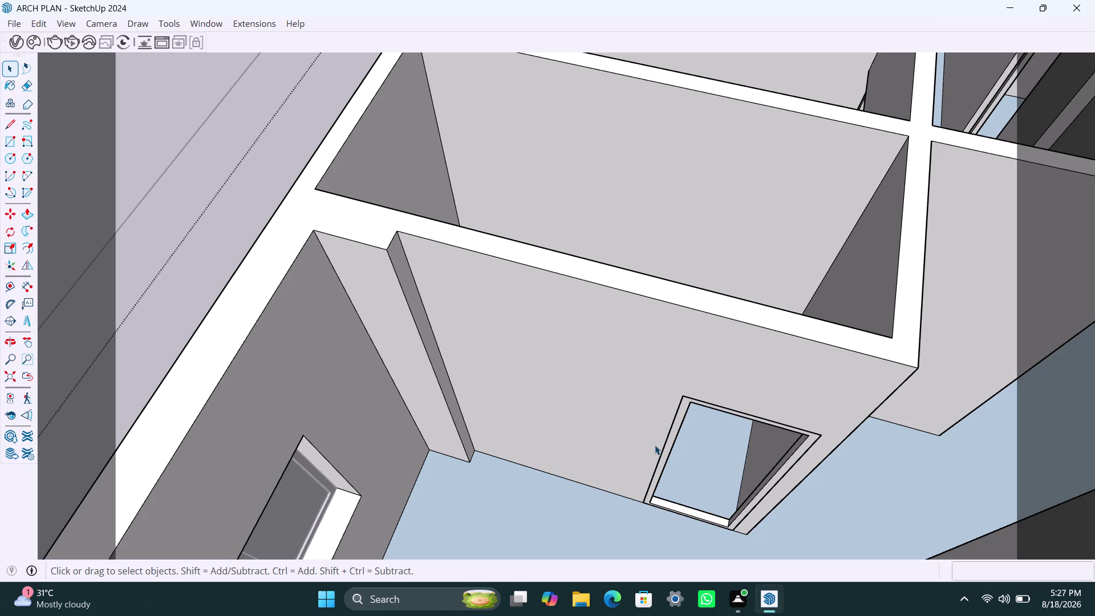
Push/Pull the narrow wall strip beside the small high window flush with the wall.
scroll(down, 3)
middle_drag(707, 253, 339, 273)
scroll(up, 3)
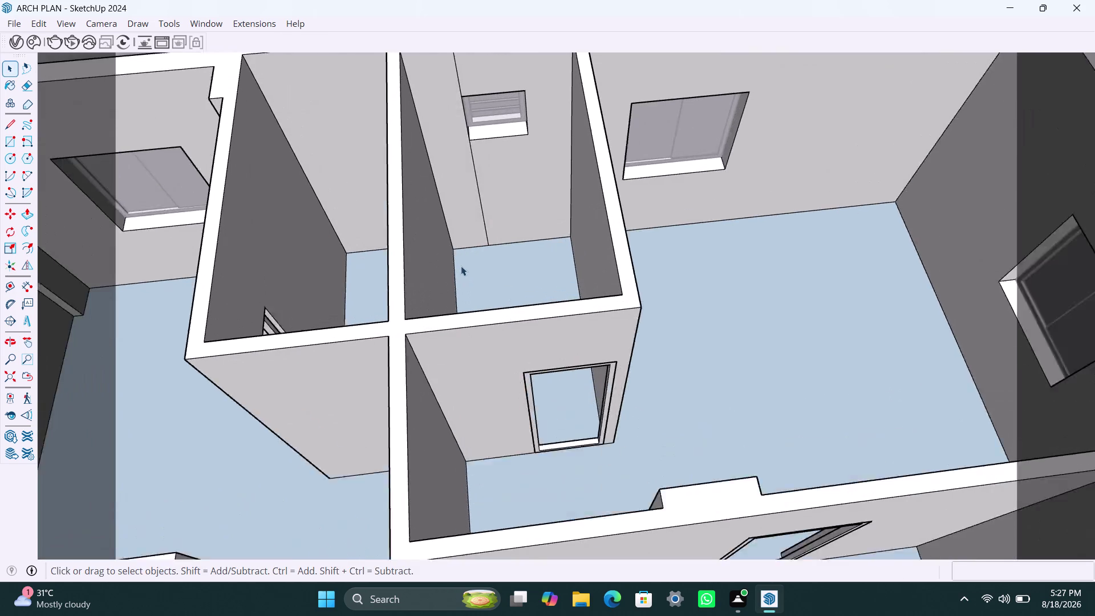
middle_drag(534, 230, 555, 290)
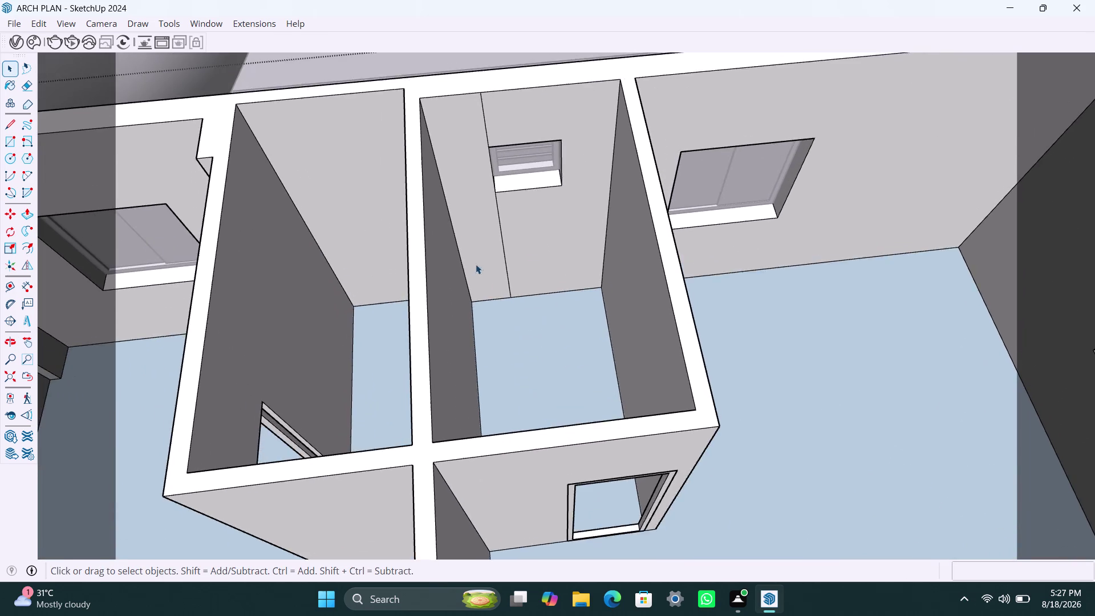
scroll(up, 3)
click(495, 240)
key(p)
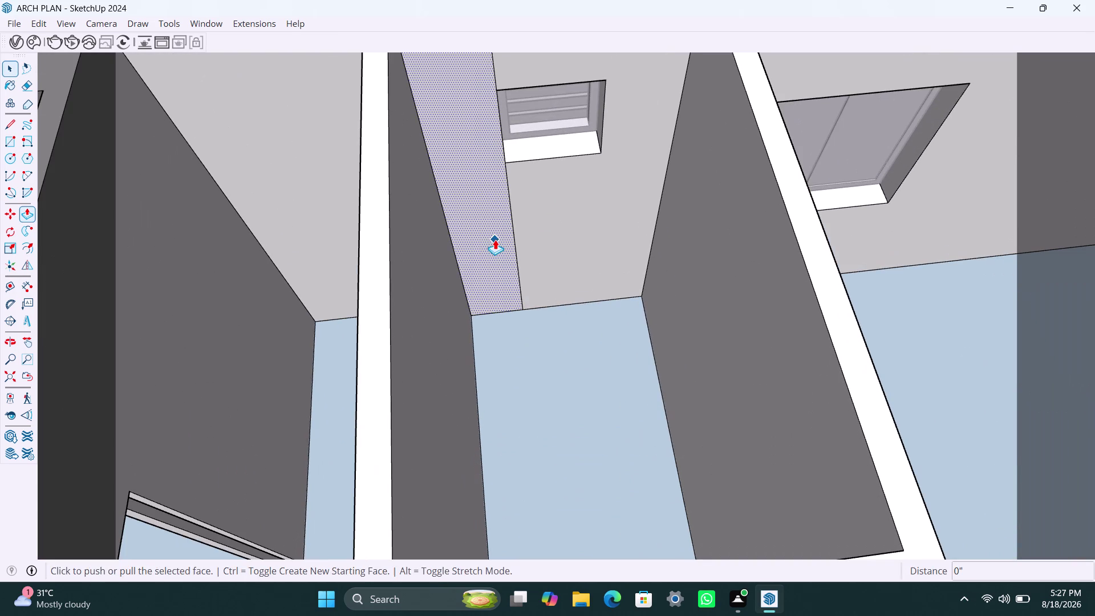
click(495, 239)
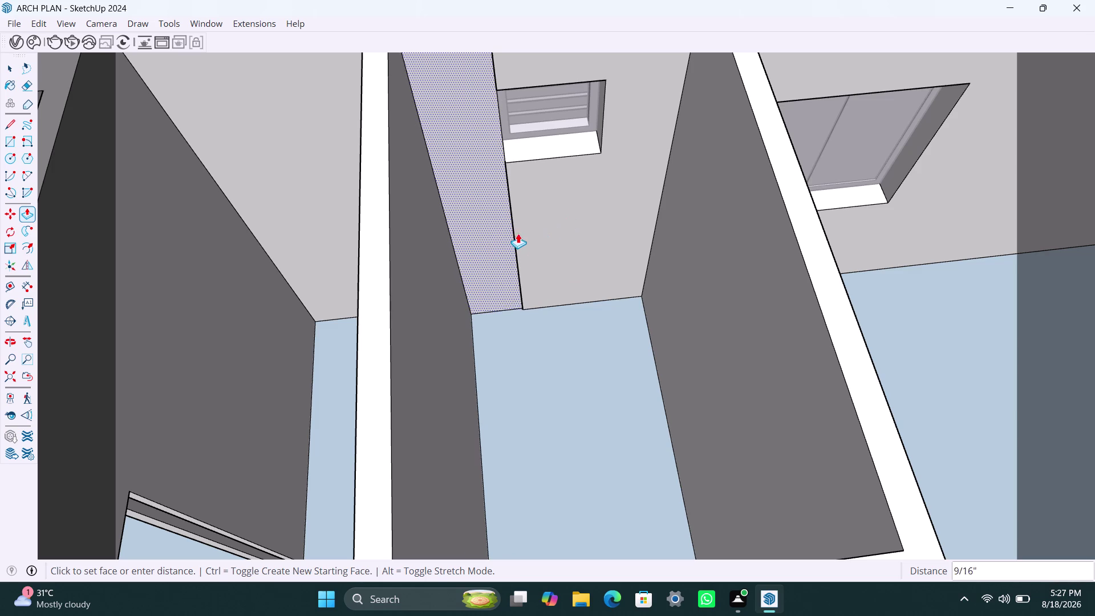
click(519, 242)
key(space)
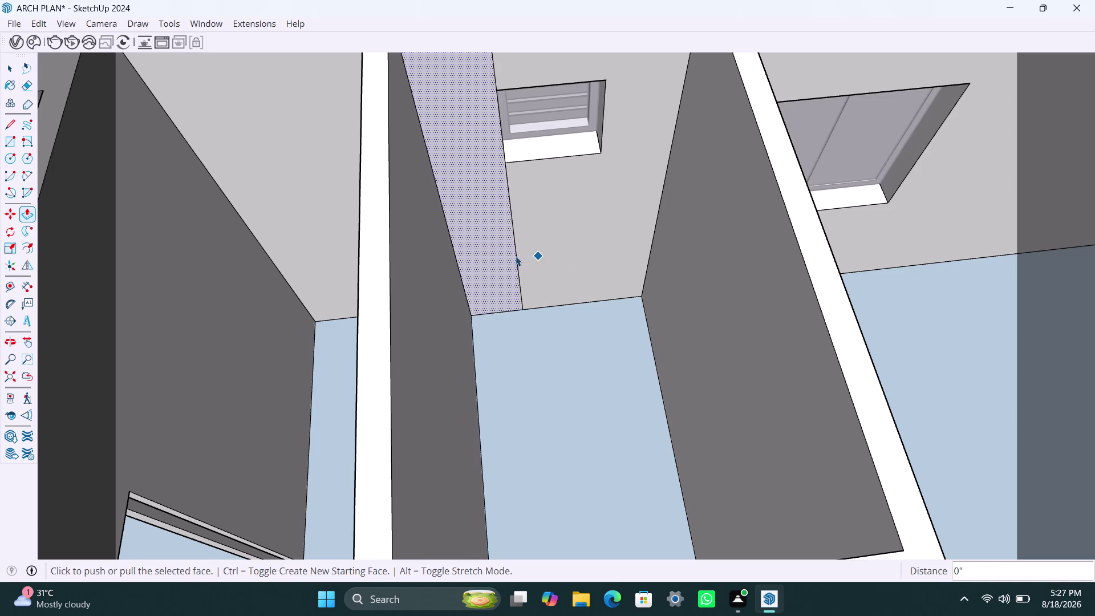
click(518, 274)
key(Delete)
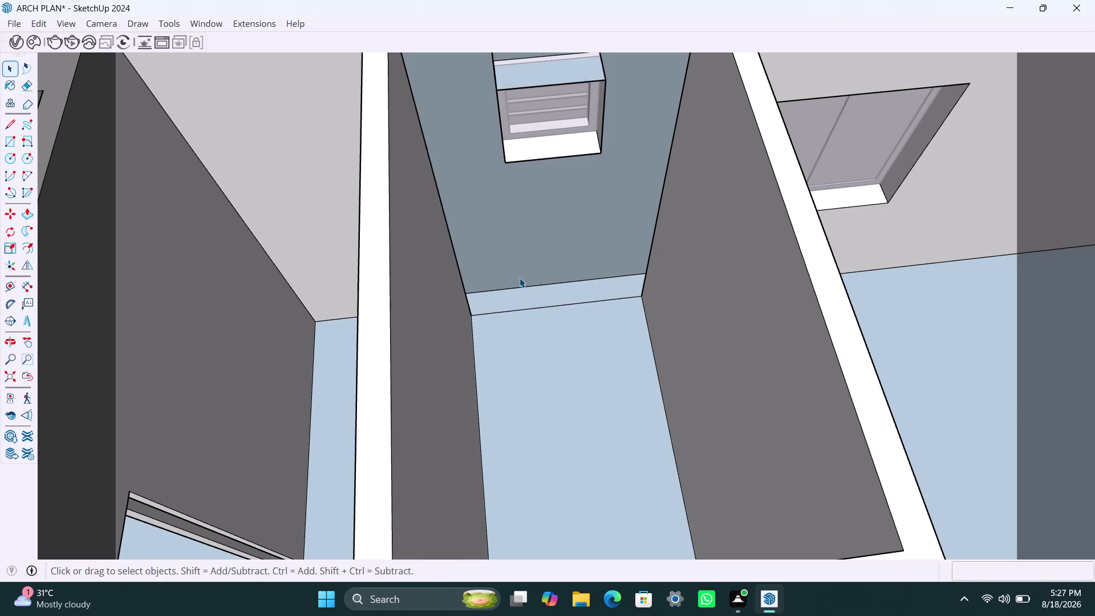
key(ctrl+z)
Push/Pull the slab underside face above the window to close the gap along its lower edge.
scroll(down, 3)
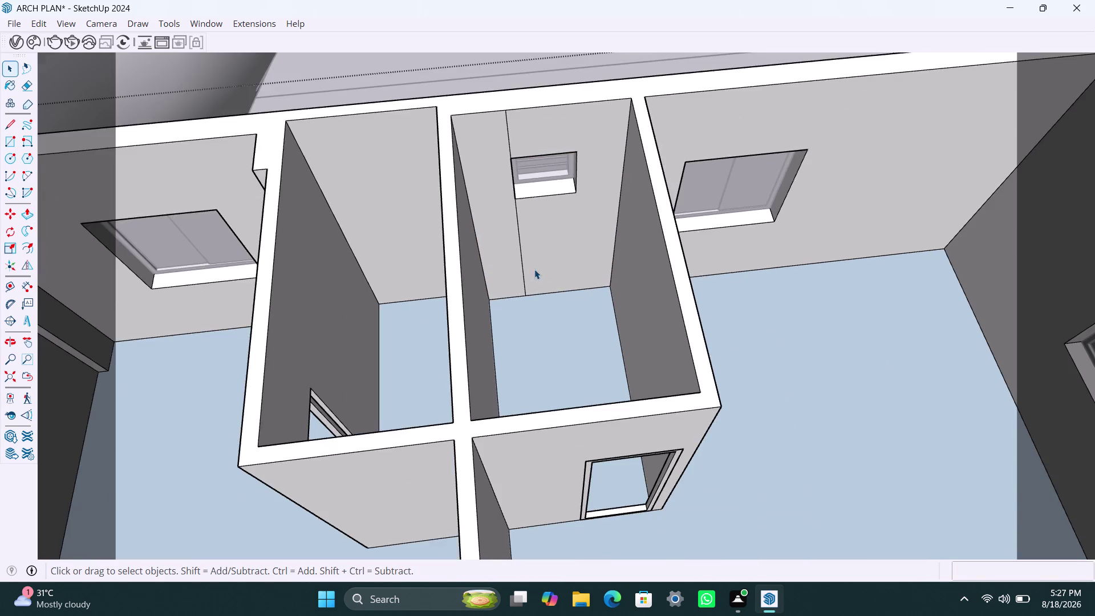
middle_drag(535, 272, 525, 338)
scroll(up, 3)
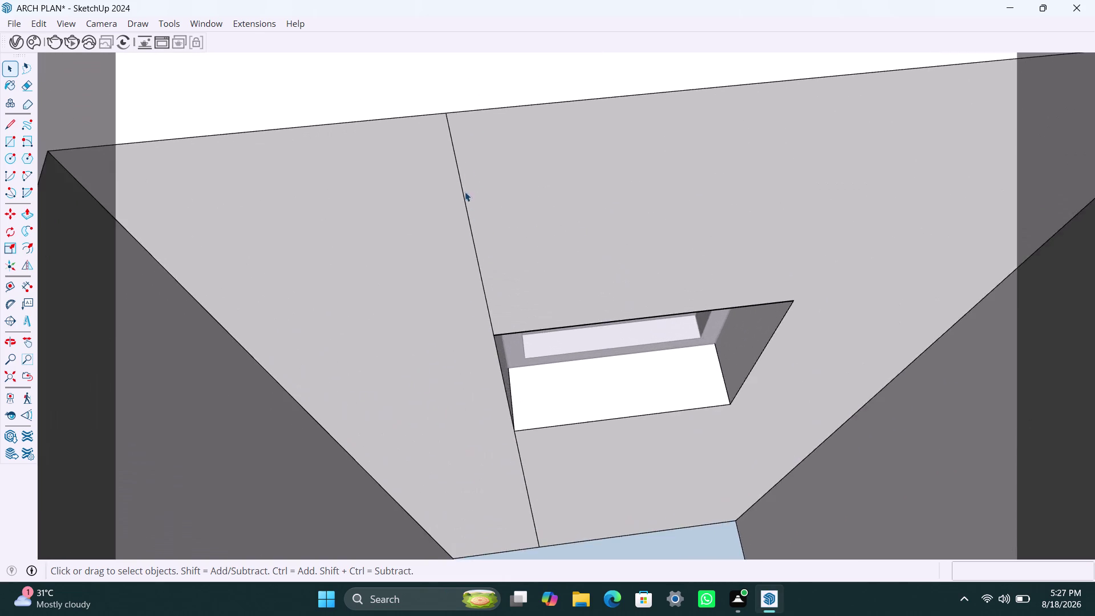
scroll(up, 3)
middle_drag(499, 160, 503, 224)
scroll(up, 3)
scroll(up, 3)
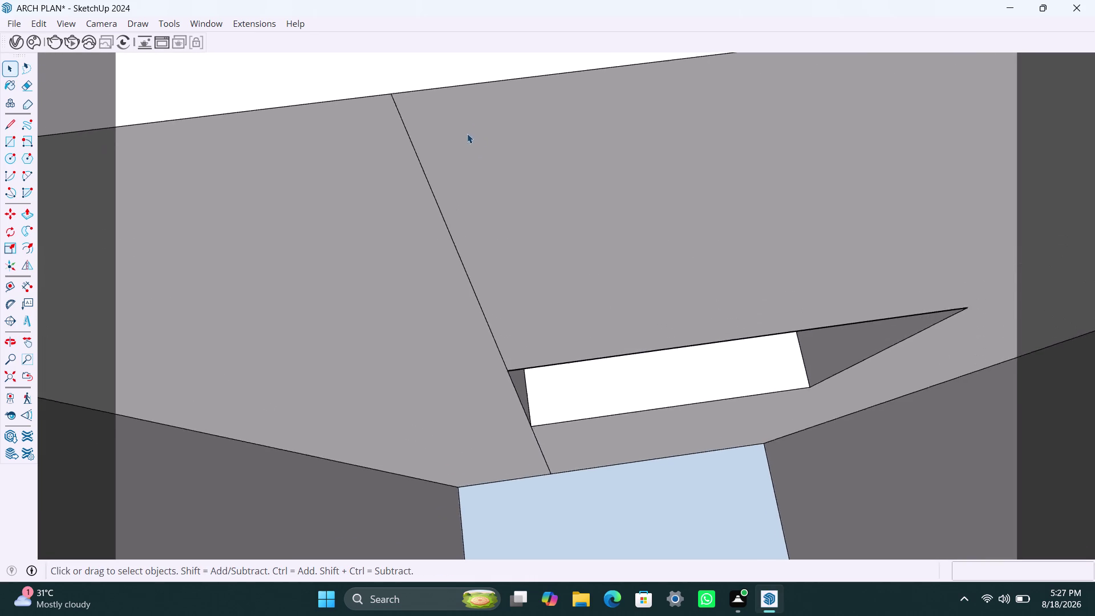
middle_drag(458, 128, 491, 217)
scroll(up, 3)
scroll(up, 3)
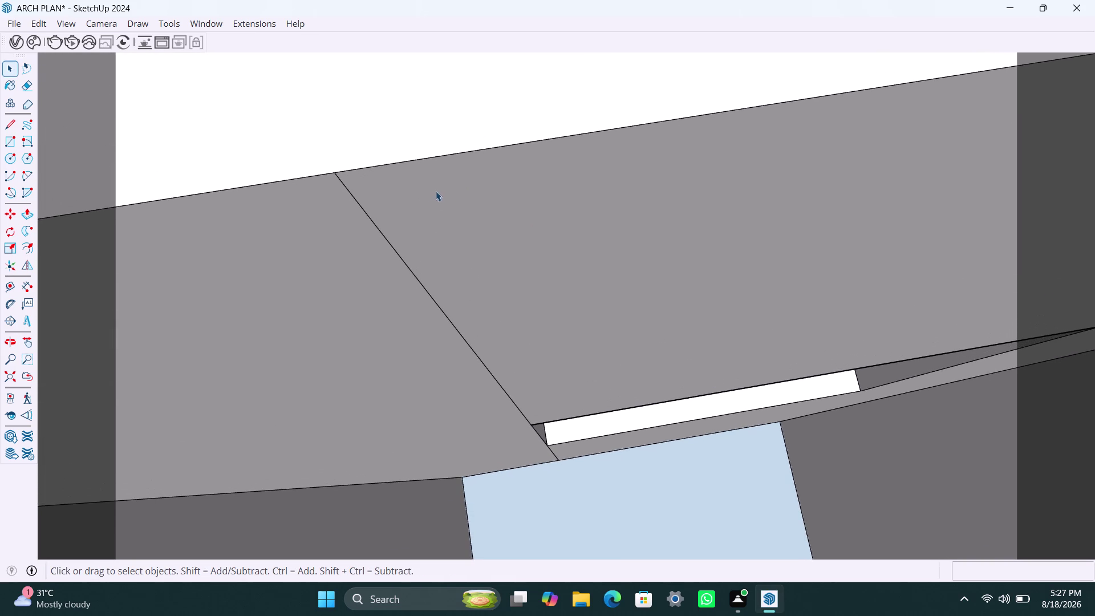
scroll(up, 3)
middle_drag(397, 179, 497, 230)
scroll(up, 3)
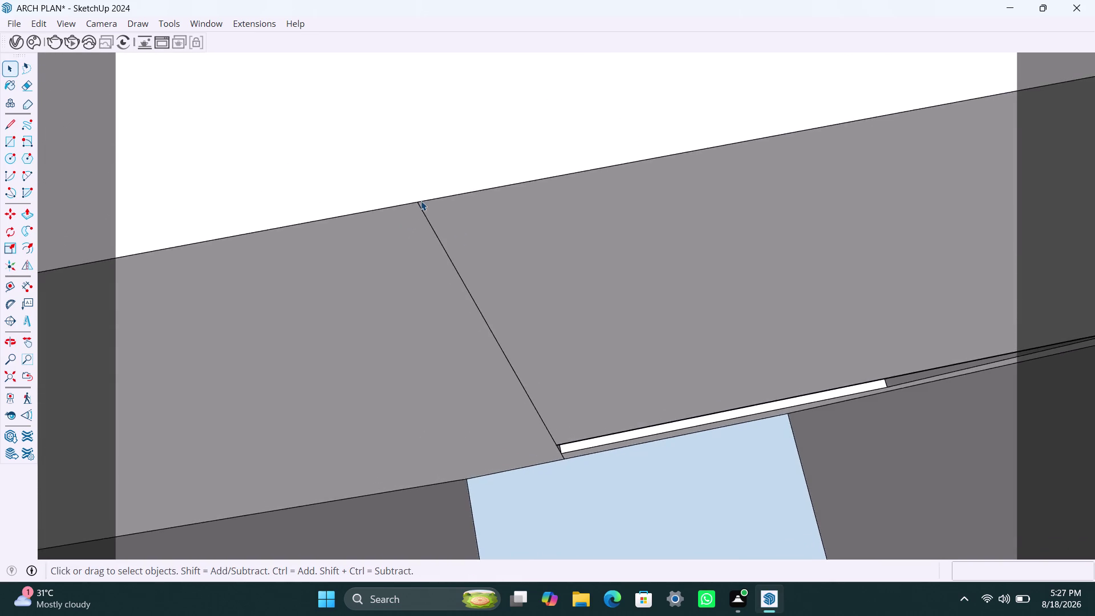
scroll(up, 3)
click(422, 201)
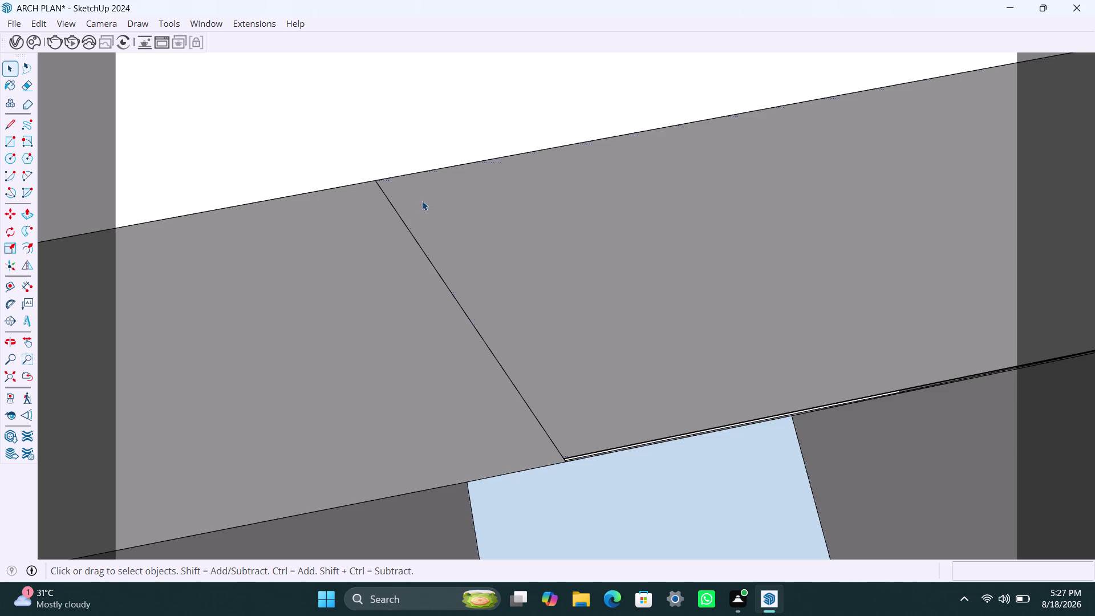
key(p)
click(425, 200)
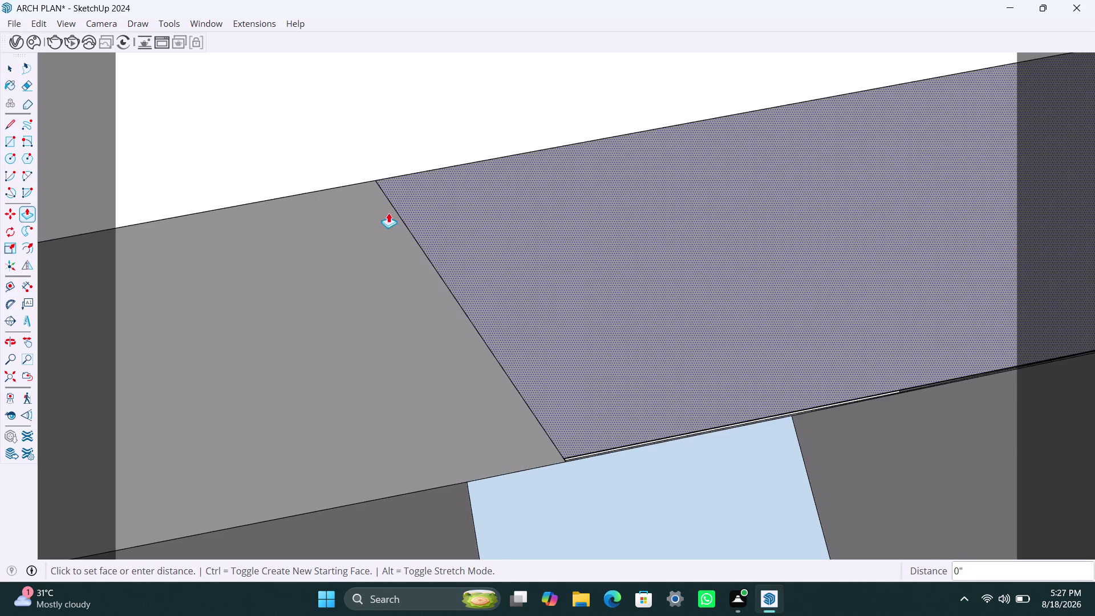
click(382, 218)
click(415, 222)
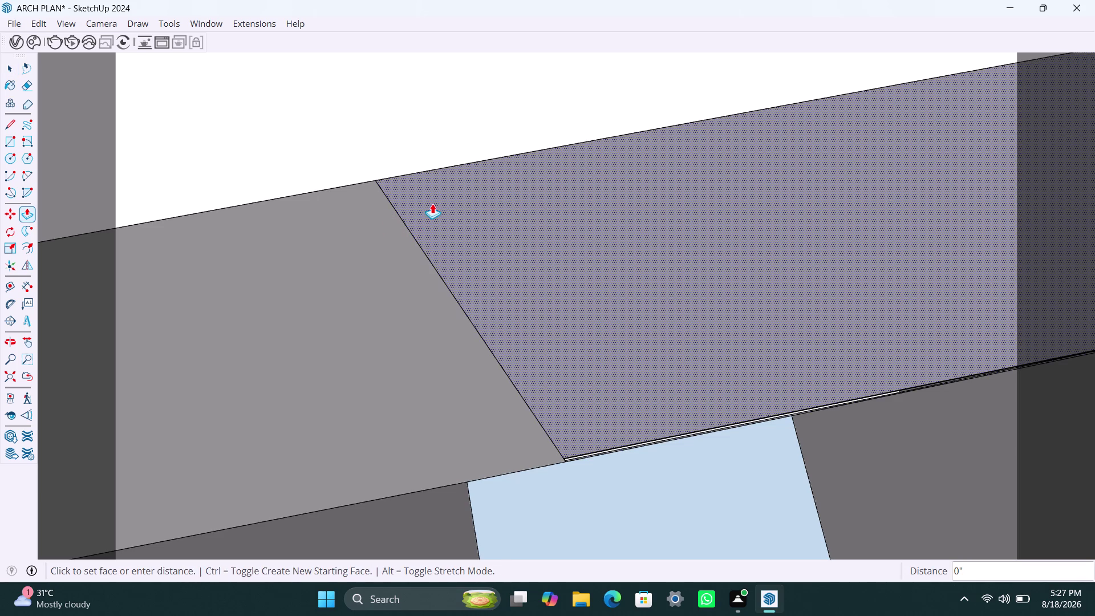
click(426, 205)
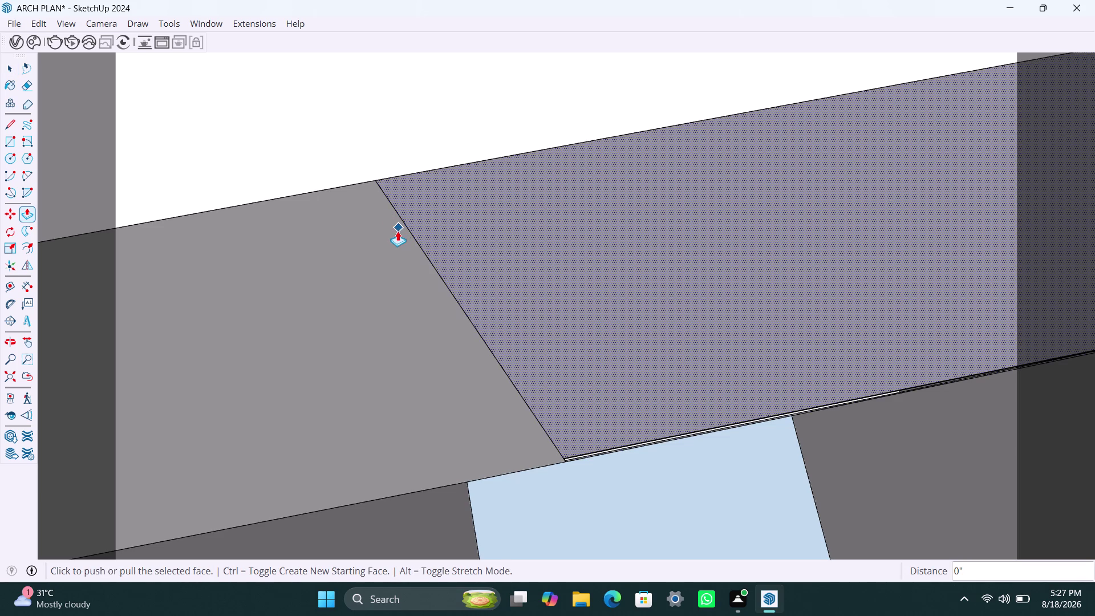
click(397, 231)
key(space)
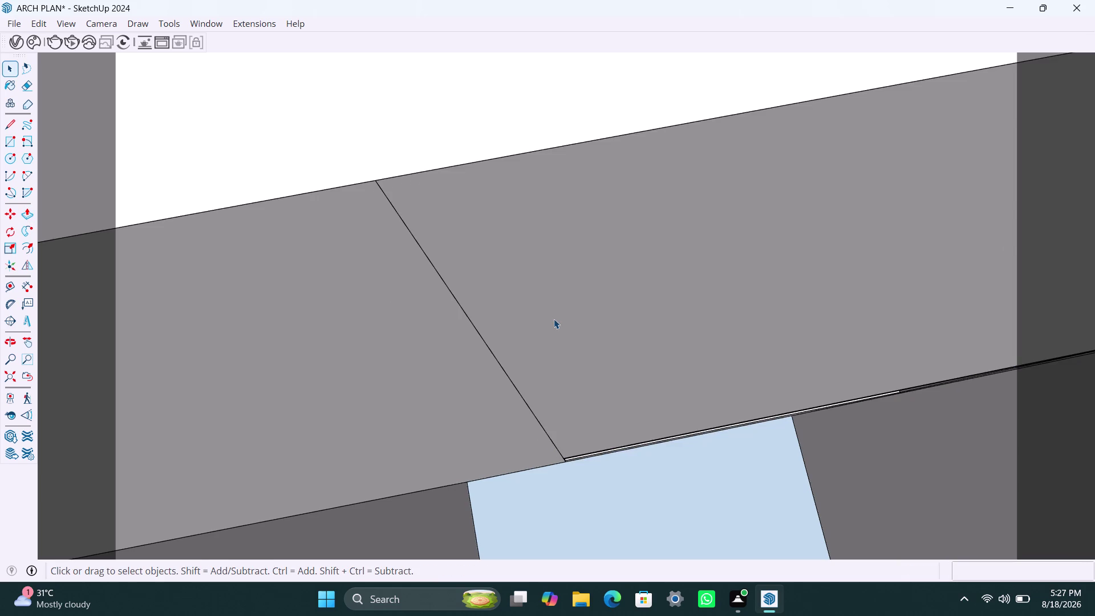
scroll(up, 3)
middle_drag(595, 426, 558, 342)
scroll(down, 3)
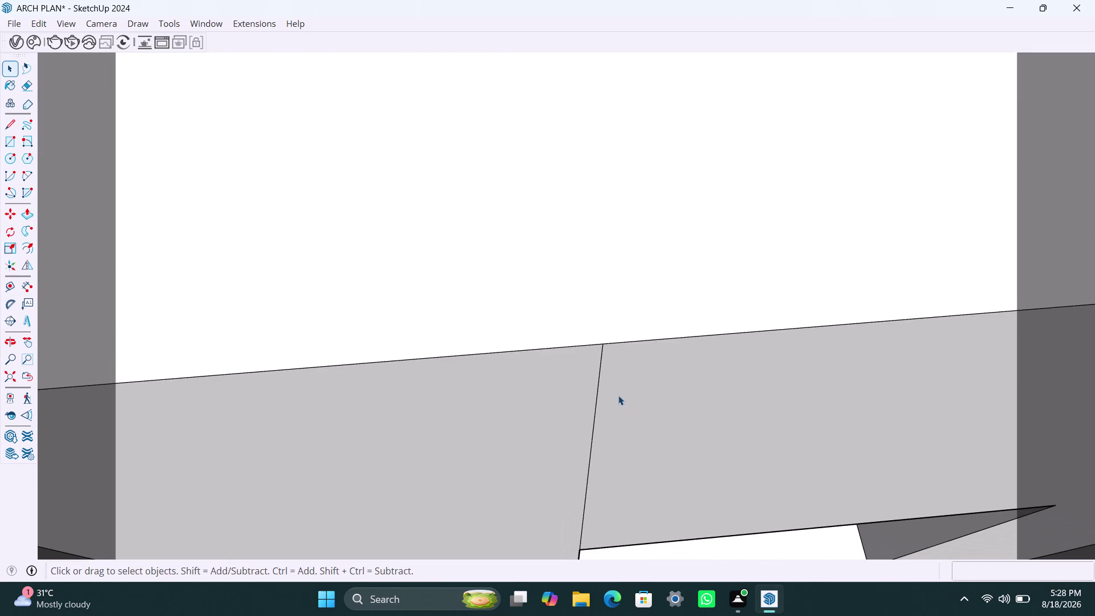
scroll(down, 3)
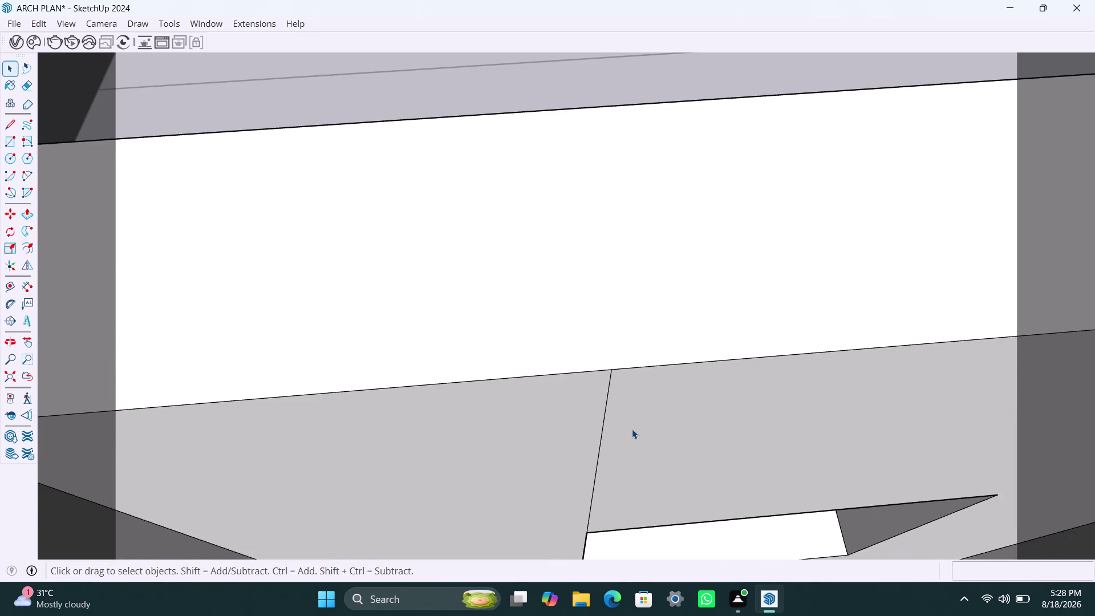
middle_drag(632, 429, 564, 262)
scroll(up, 3)
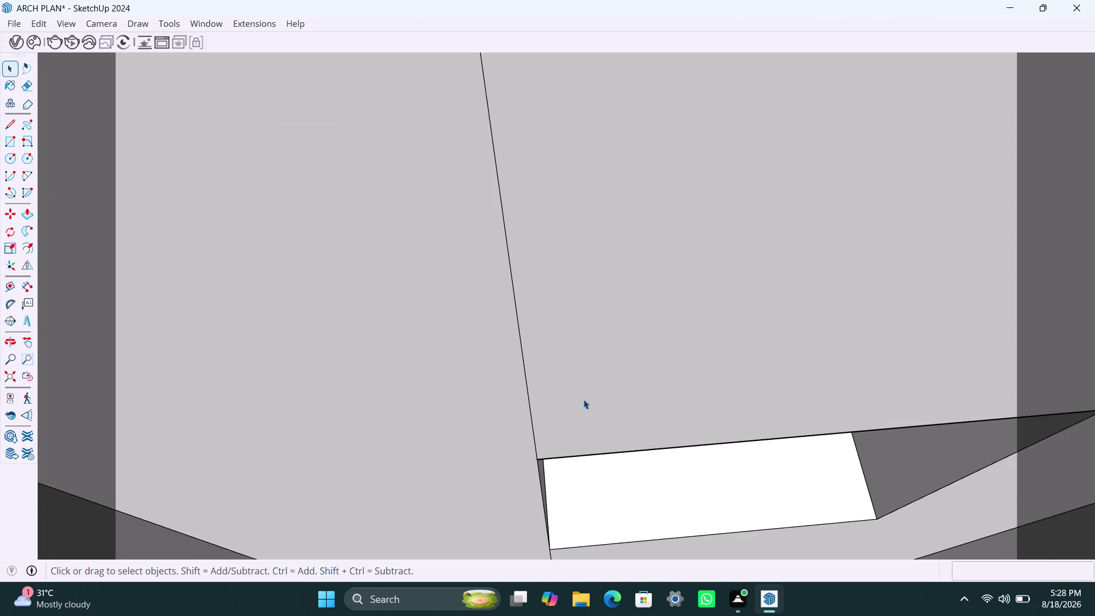
middle_drag(583, 400, 490, 349)
scroll(up, 3)
middle_drag(532, 473, 523, 402)
scroll(up, 3)
scroll(up, 3)
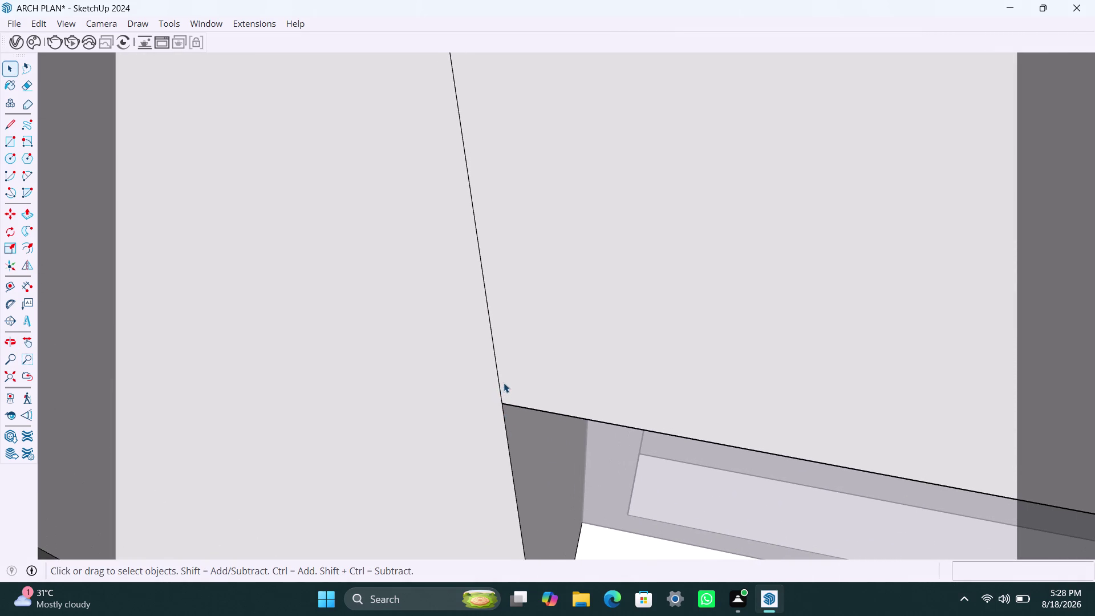
click(501, 389)
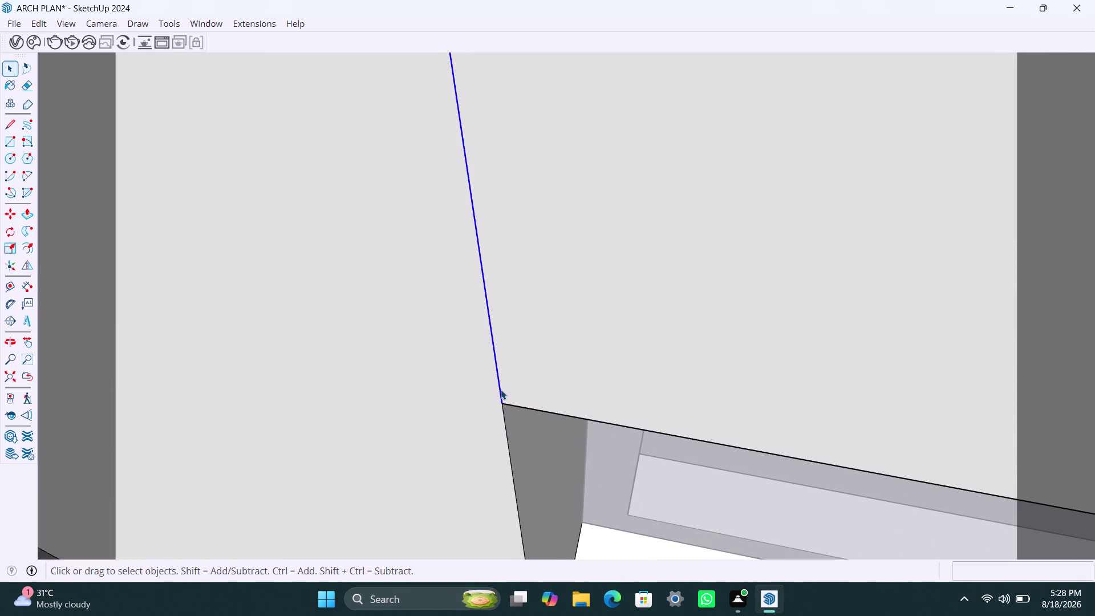
key(Delete)
key(ctrl+z)
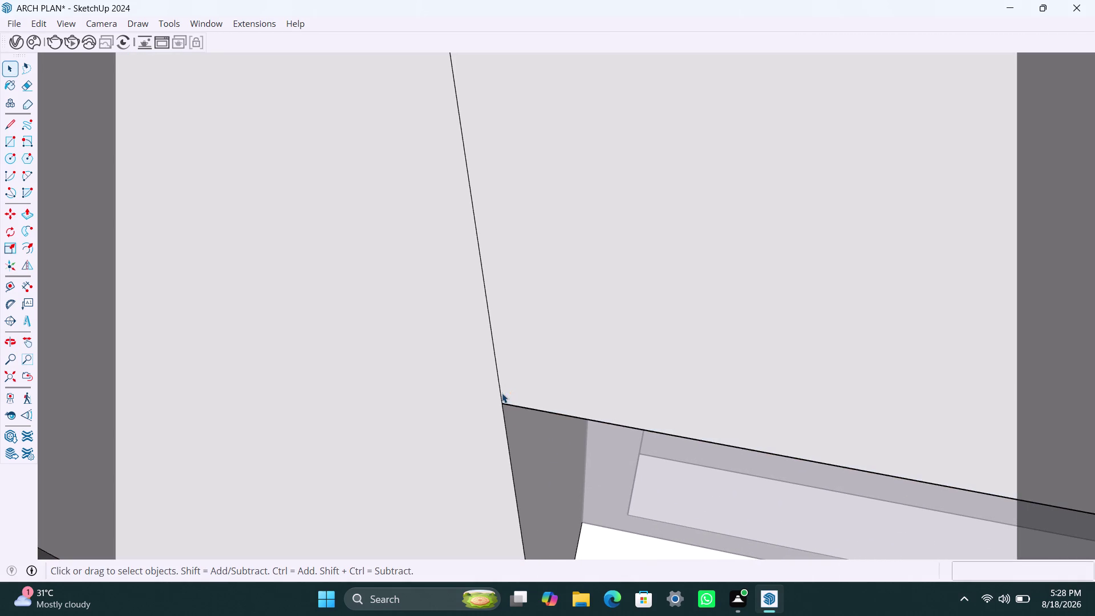
double_click(501, 394)
click(501, 394)
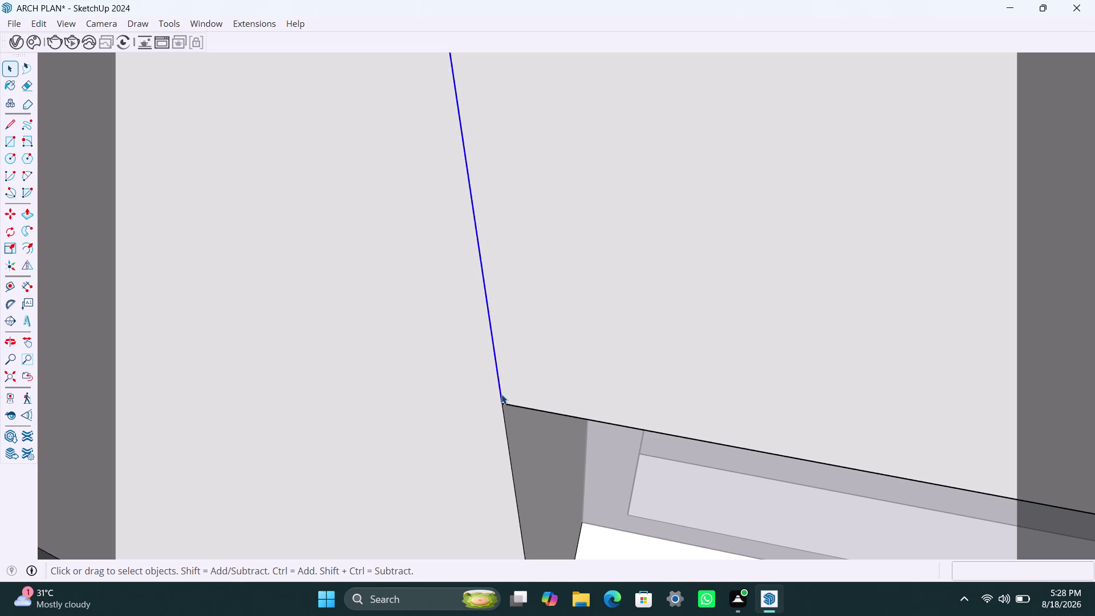
key(Delete)
key(ctrl+z)
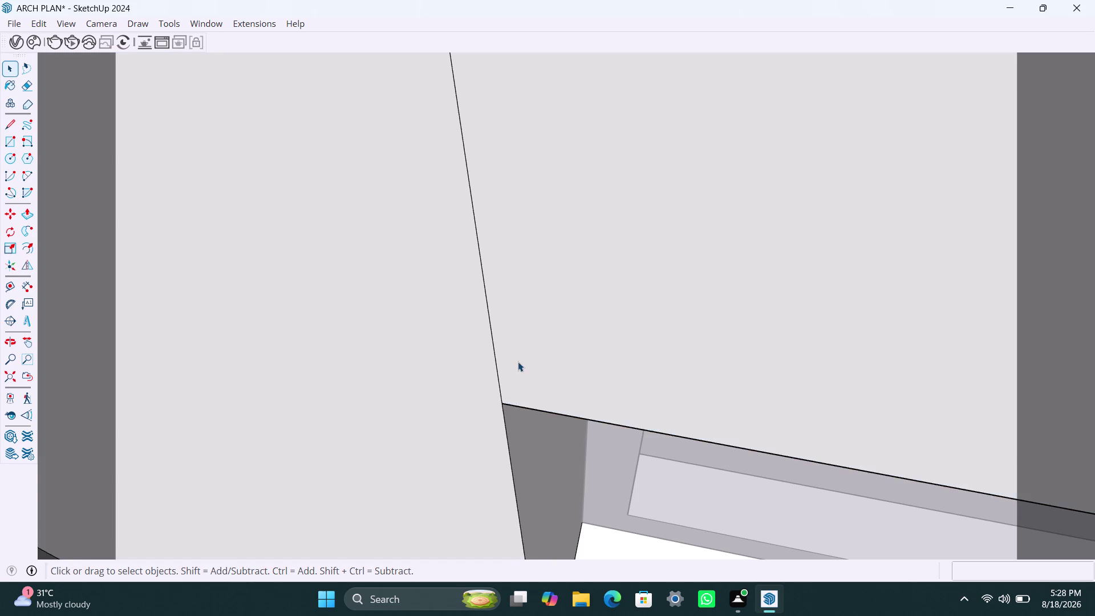
scroll(down, 3)
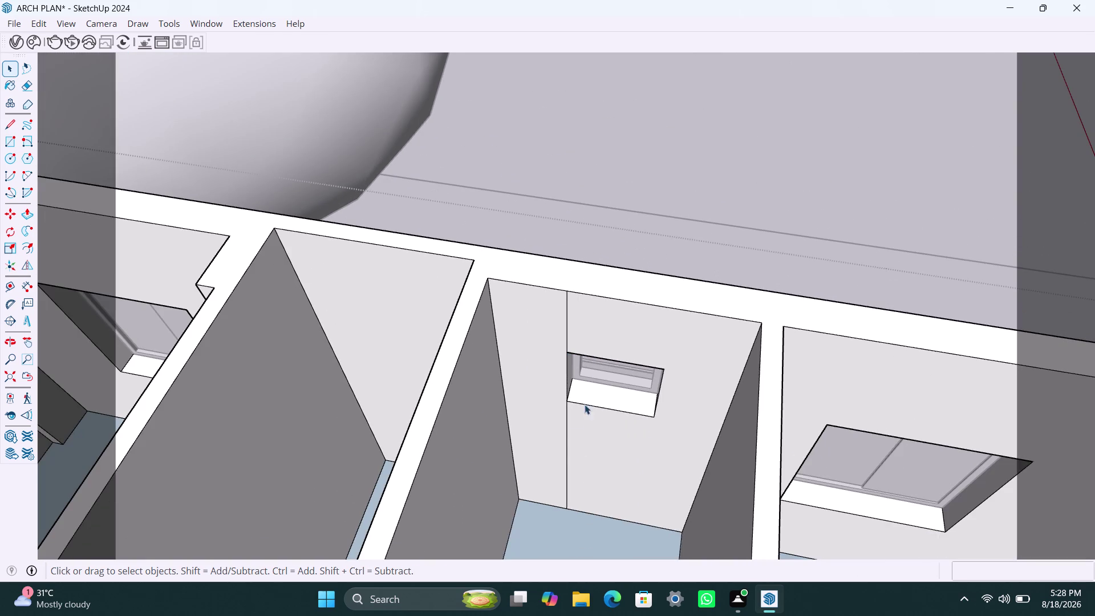
click(554, 462)
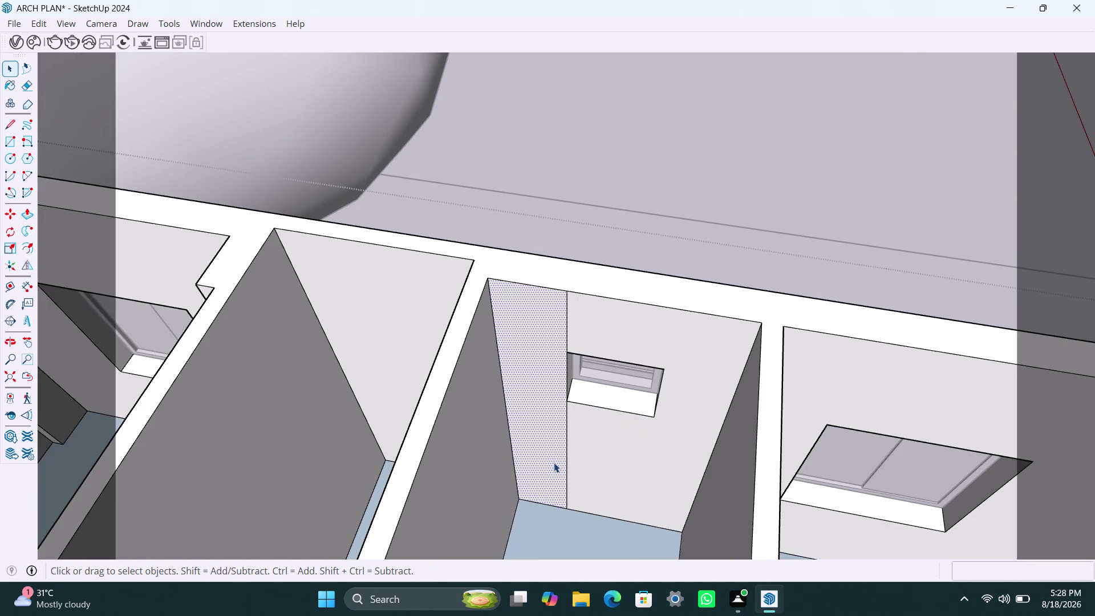
key(p)
click(553, 463)
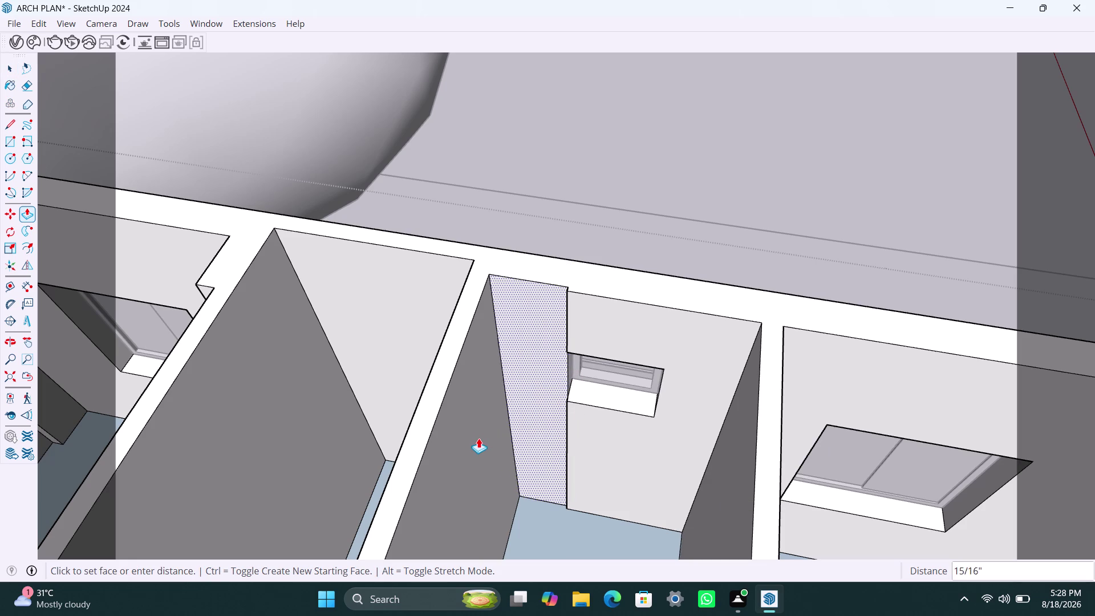
click(569, 466)
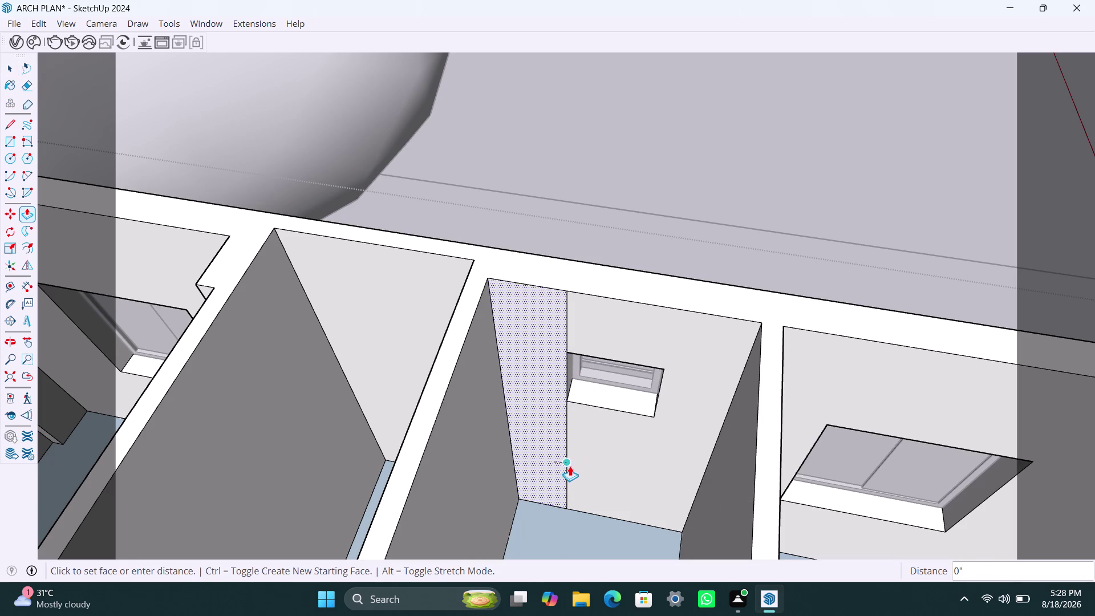
key(space)
click(599, 463)
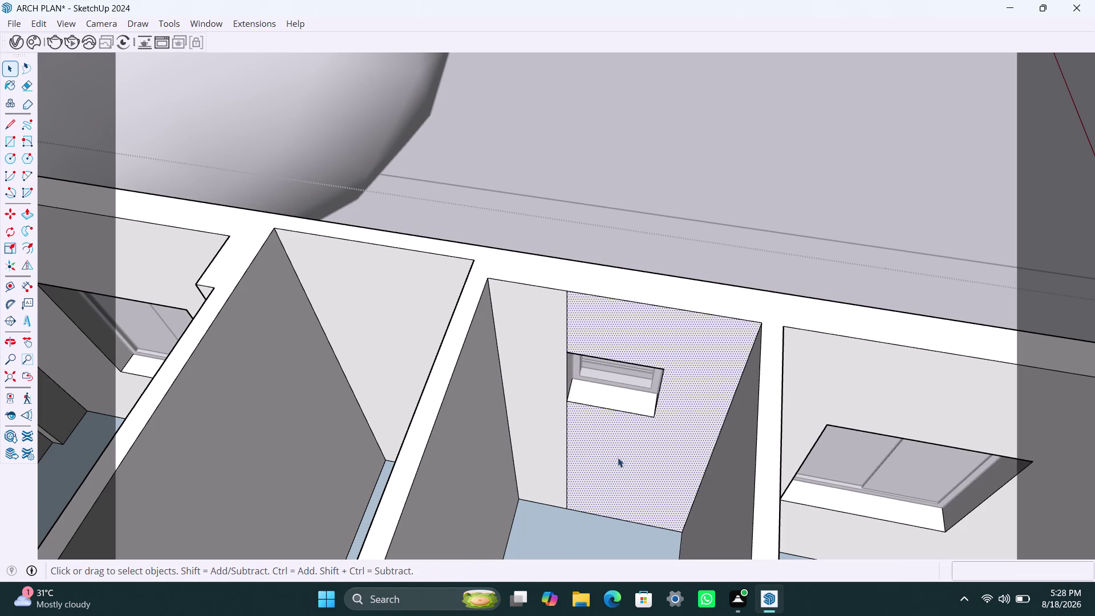
key(p)
drag(625, 456, 616, 454)
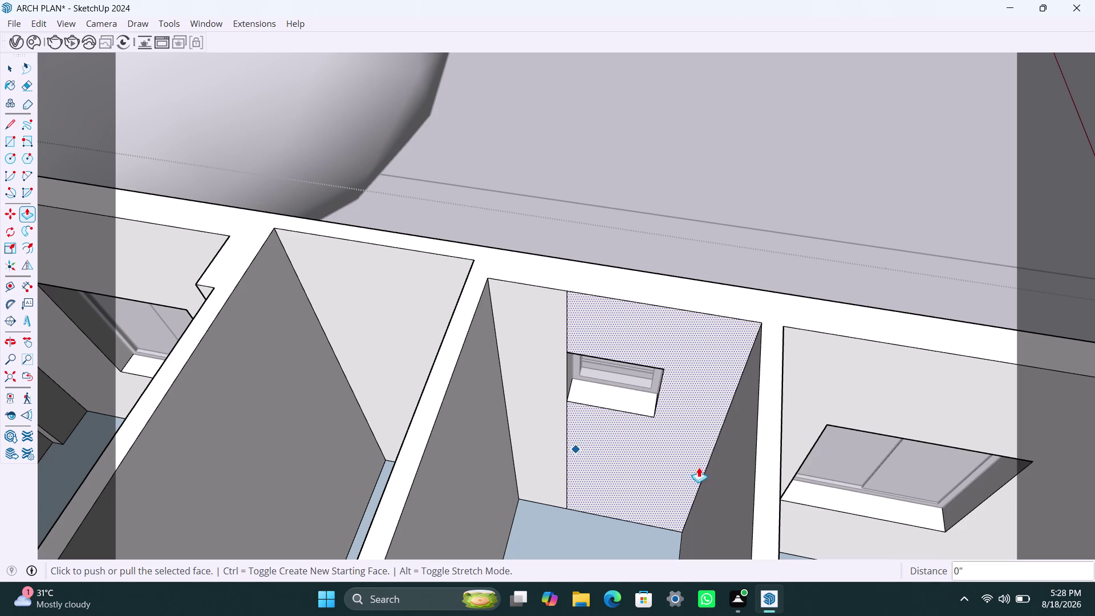
click(832, 334)
key(space)
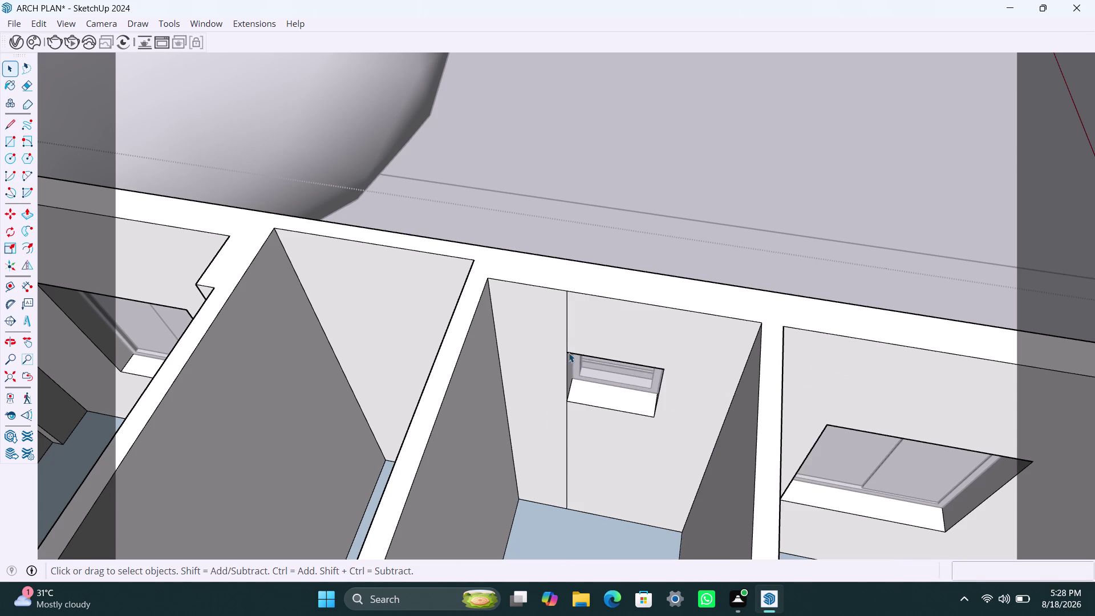
click(567, 342)
key(Delete)
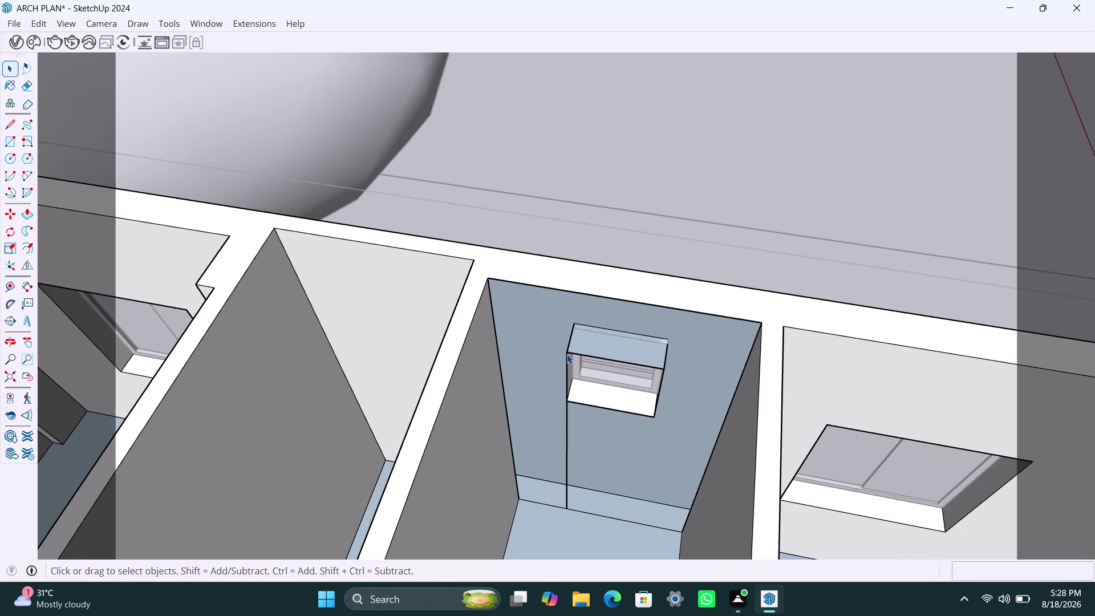
key(ctrl+z)
scroll(up, 3)
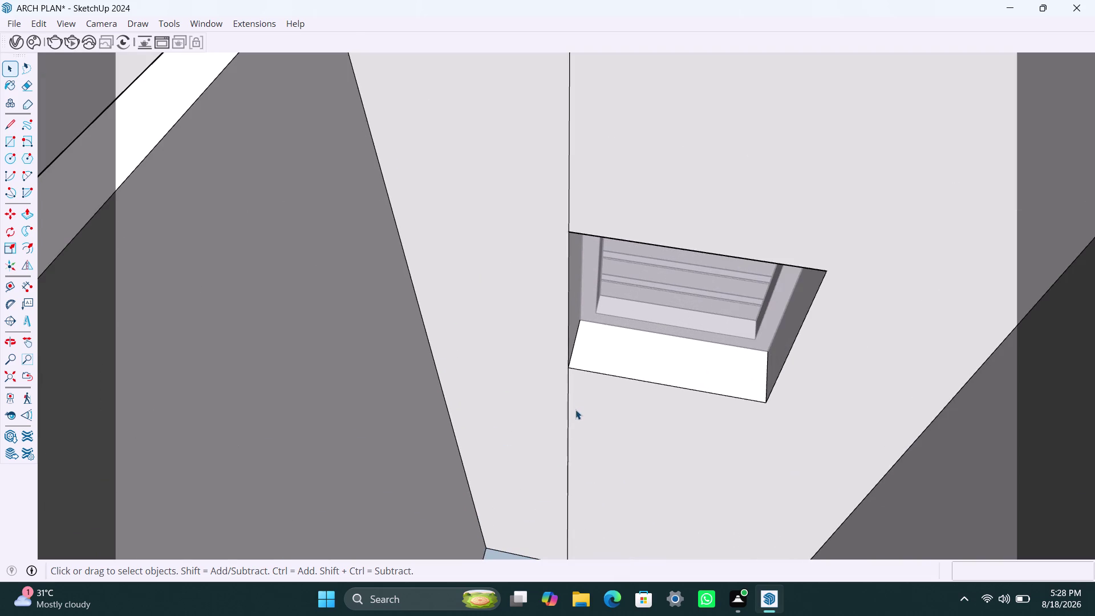
middle_drag(584, 423, 575, 487)
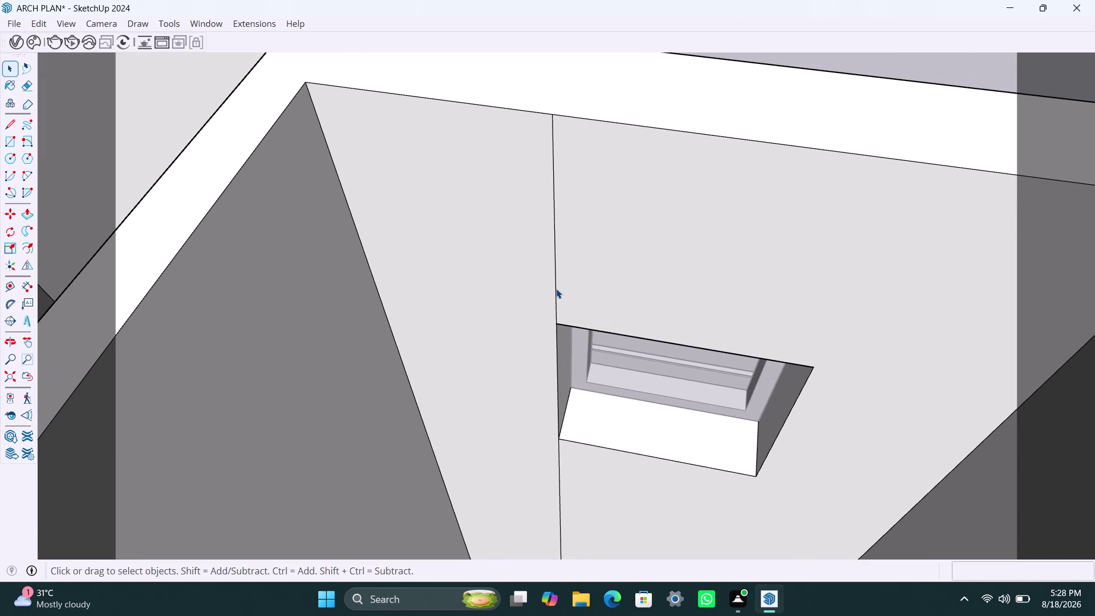
click(557, 287)
key(BackSpace)
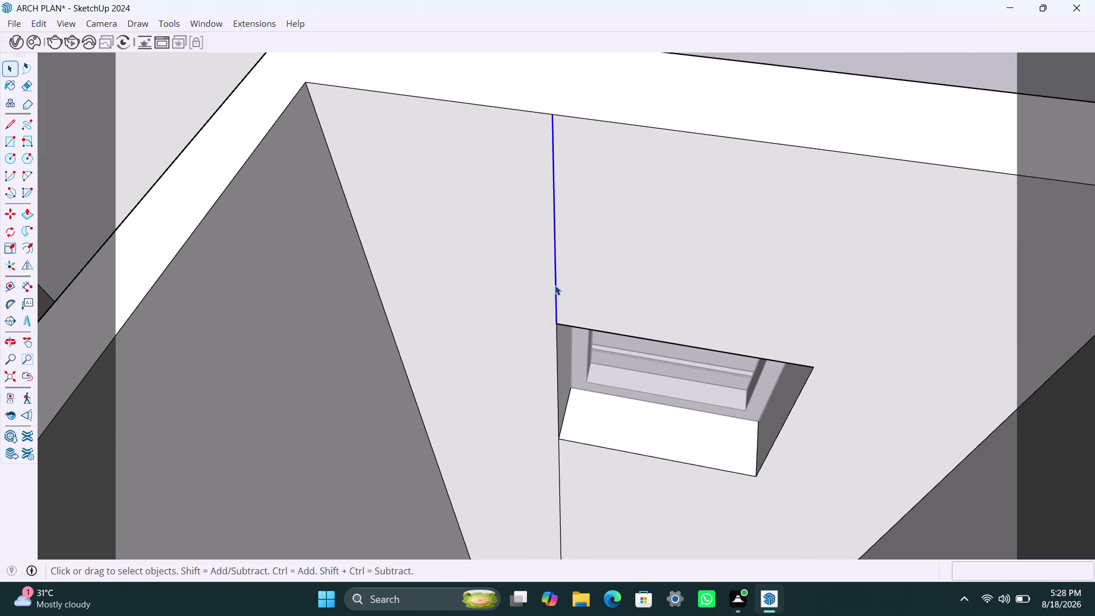
key(Delete)
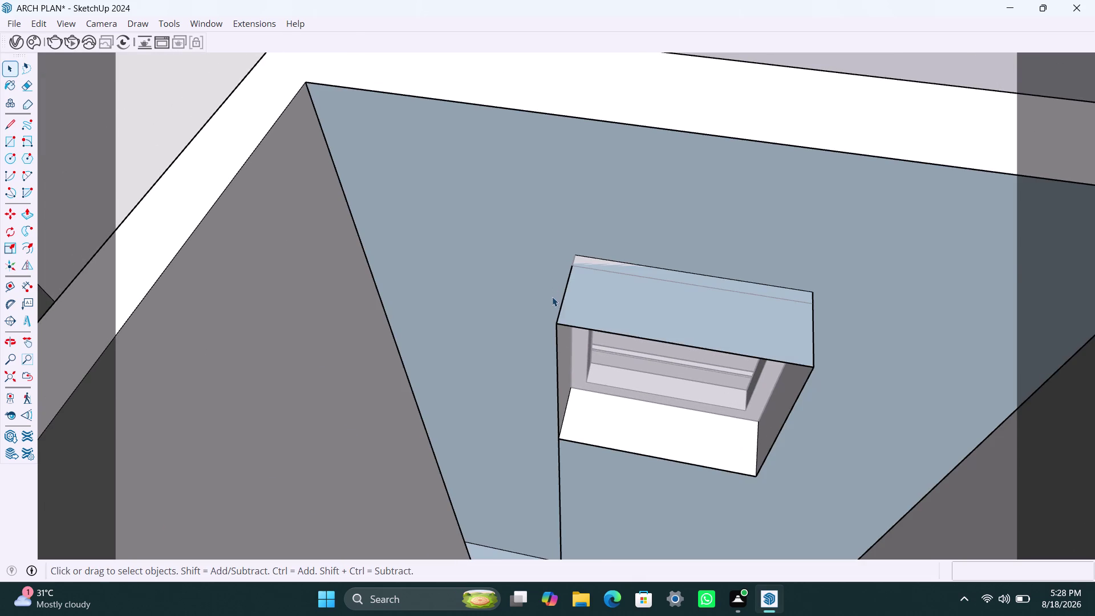
scroll(right, 3)
key(ctrl+z)
click(600, 190)
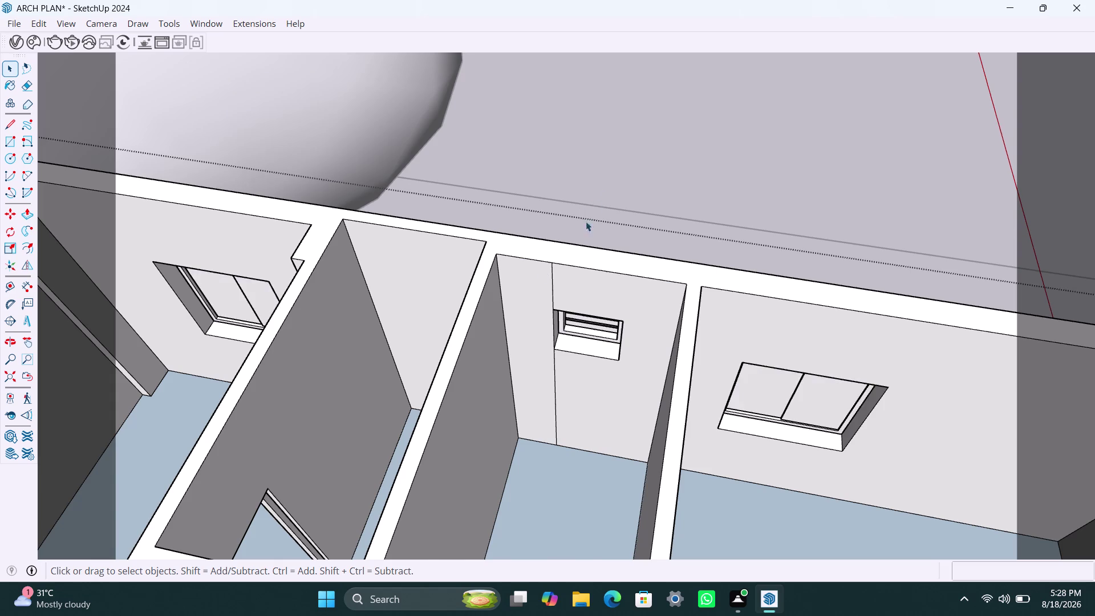
Zoom out to an overhead view of the whole building and save the model with Ctrl+S.
scroll(down, 3)
scroll(down, 3)
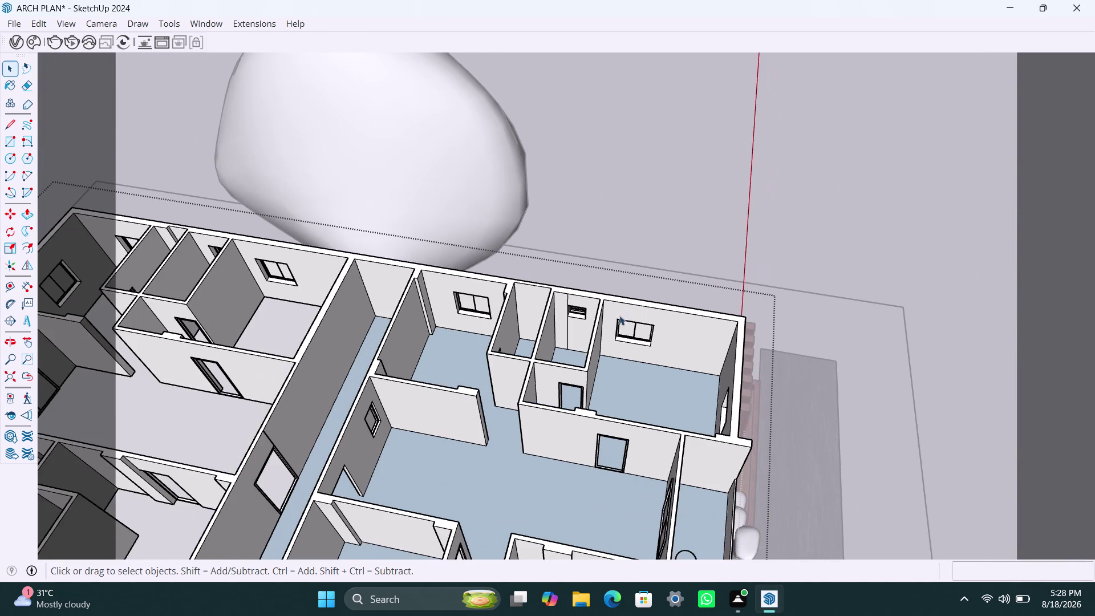
scroll(down, 3)
middle_drag(569, 364, 750, 389)
scroll(down, 3)
middle_drag(651, 469, 723, 315)
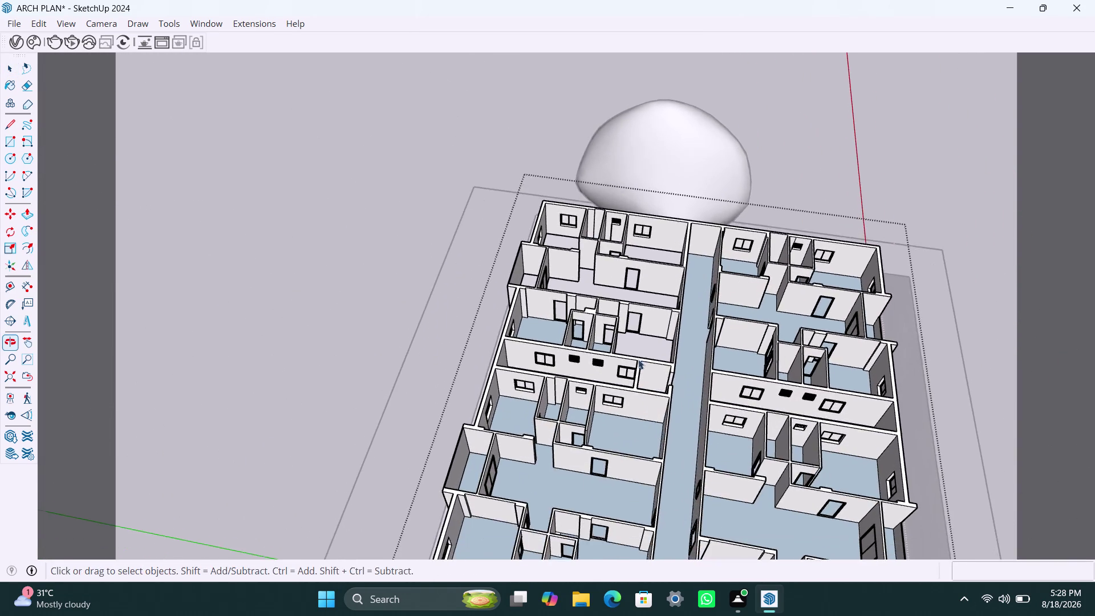
scroll(down, 3)
middle_drag(607, 427, 619, 368)
click(942, 342)
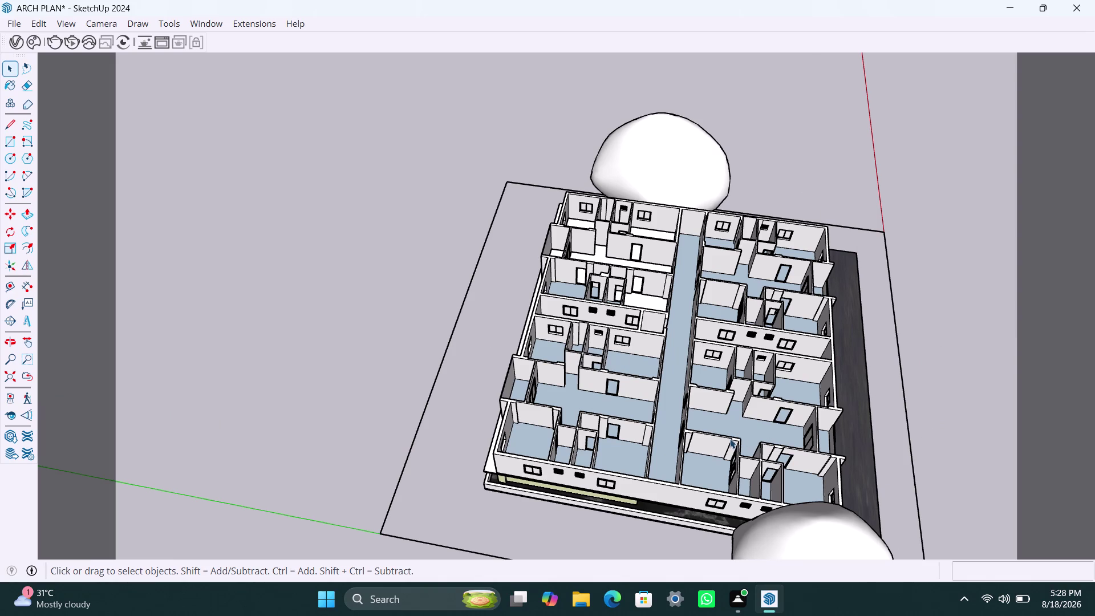
key(ctrl+s)
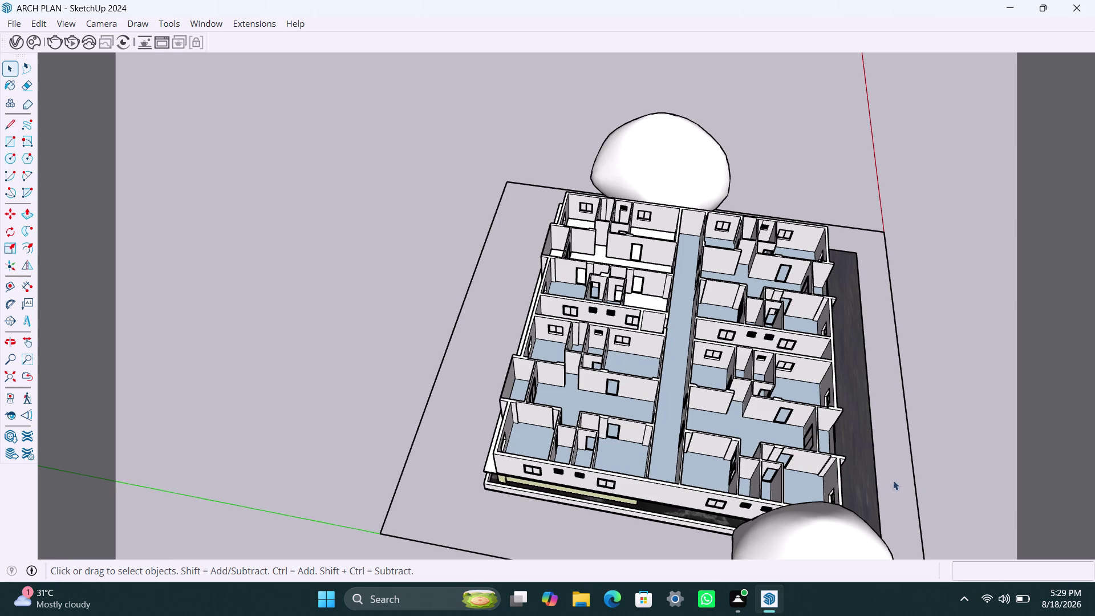
Tilt the view across the upper-floor rooms toward the building's front elevation.
scroll(down, 3)
scroll(up, 3)
scroll(up, 3)
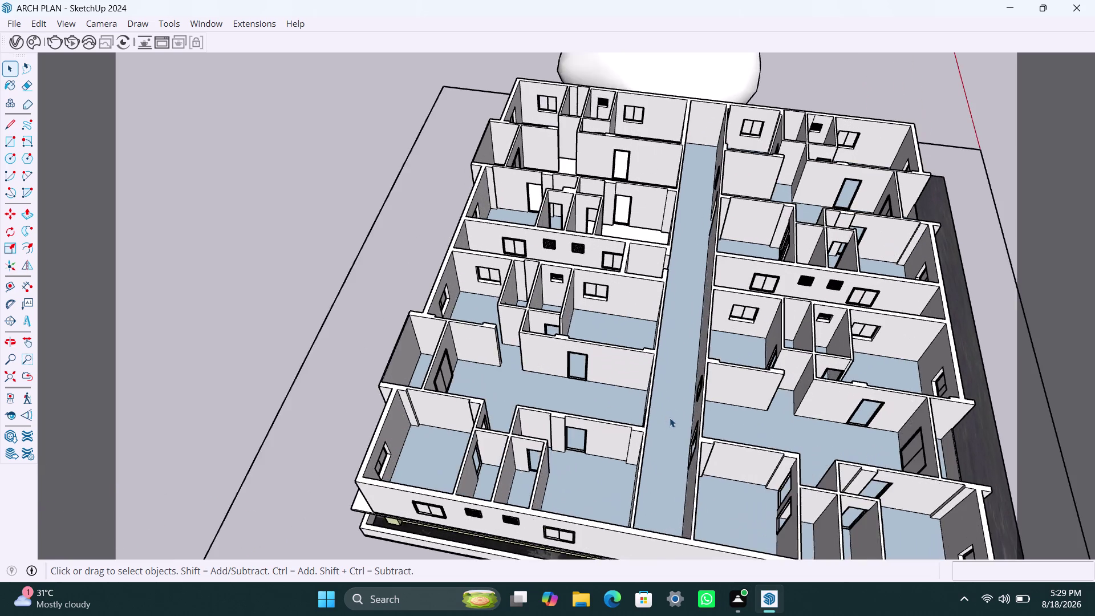
middle_drag(669, 417, 824, 195)
scroll(up, 3)
middle_drag(667, 343, 596, 352)
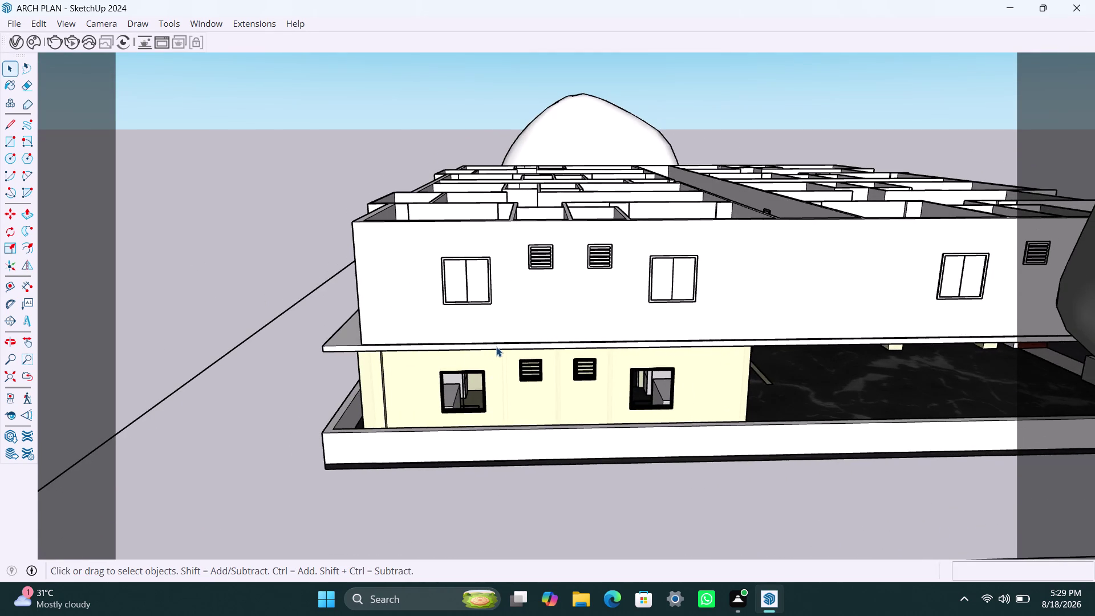
Copy the overhanging floor slab from its corner onto the top of the upper-storey walls.
click(496, 347)
key(m)
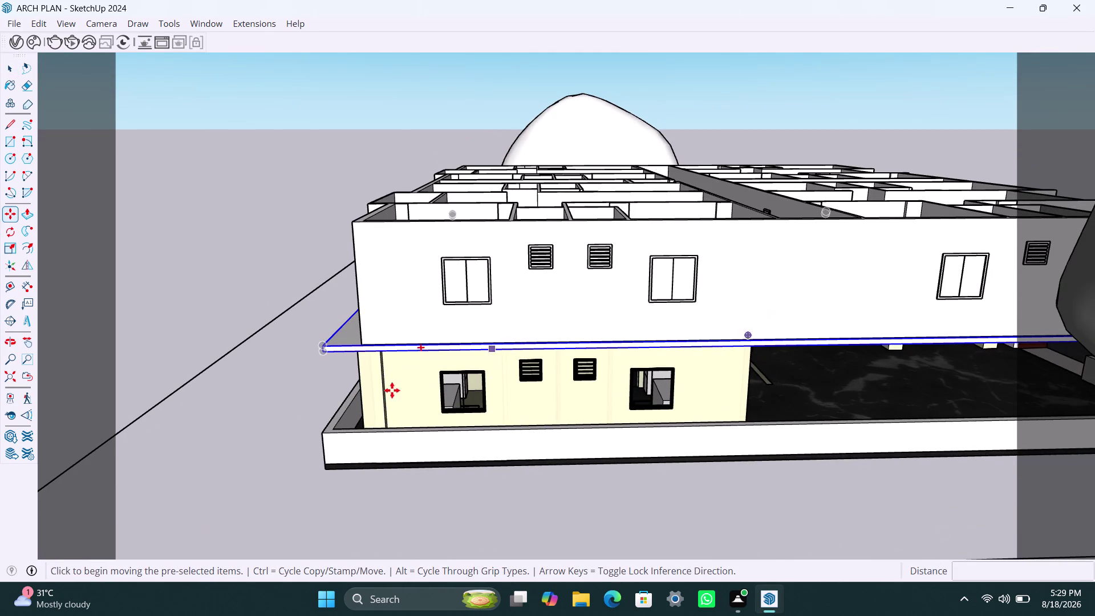
click(325, 351)
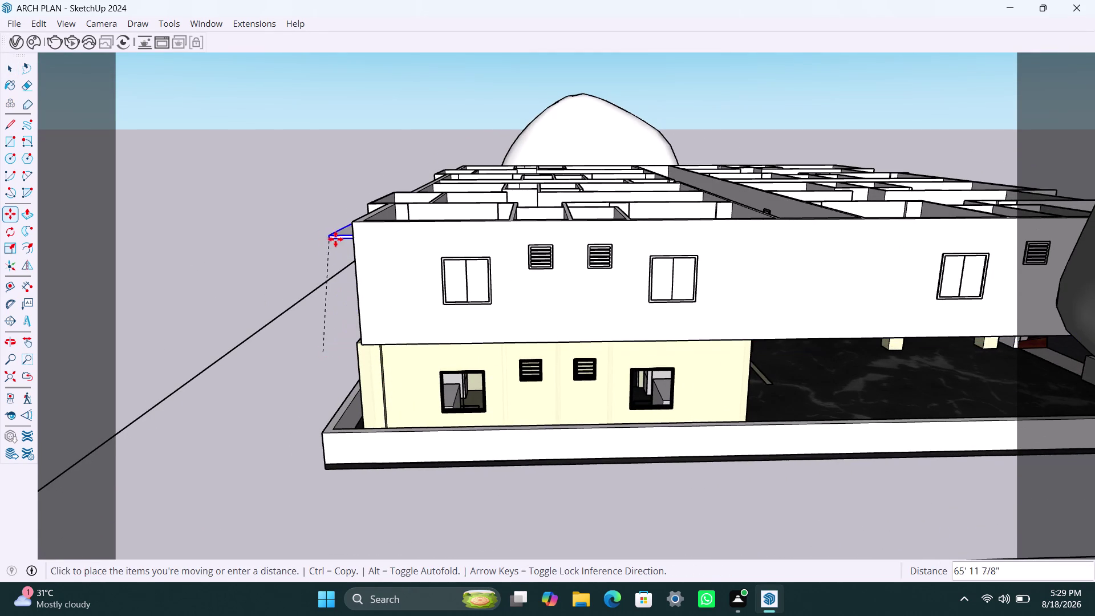
click(354, 219)
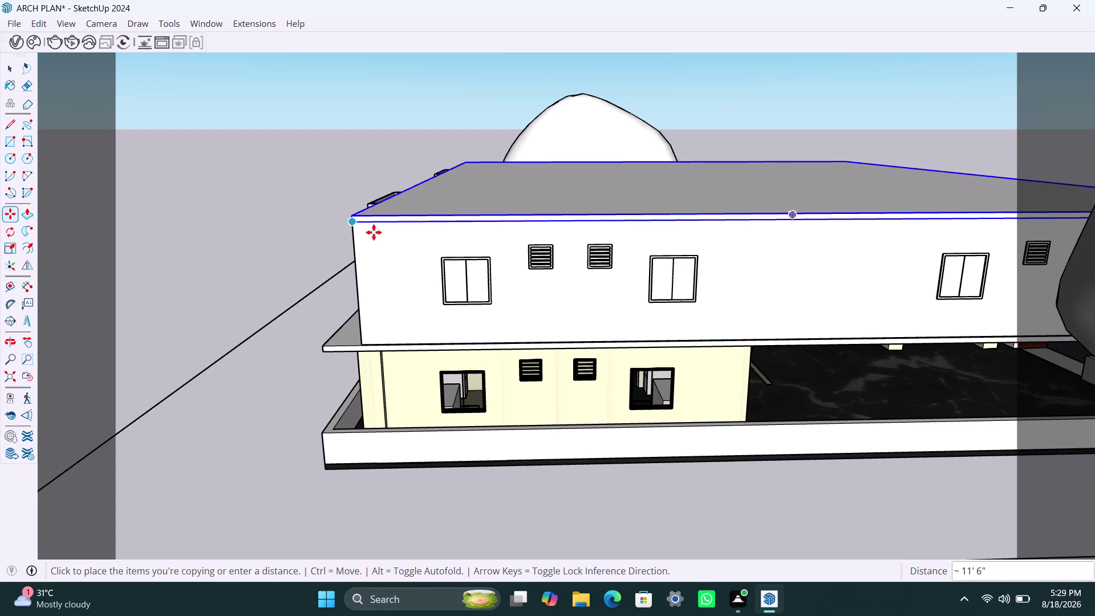
scroll(down, 3)
middle_drag(416, 247, 731, 280)
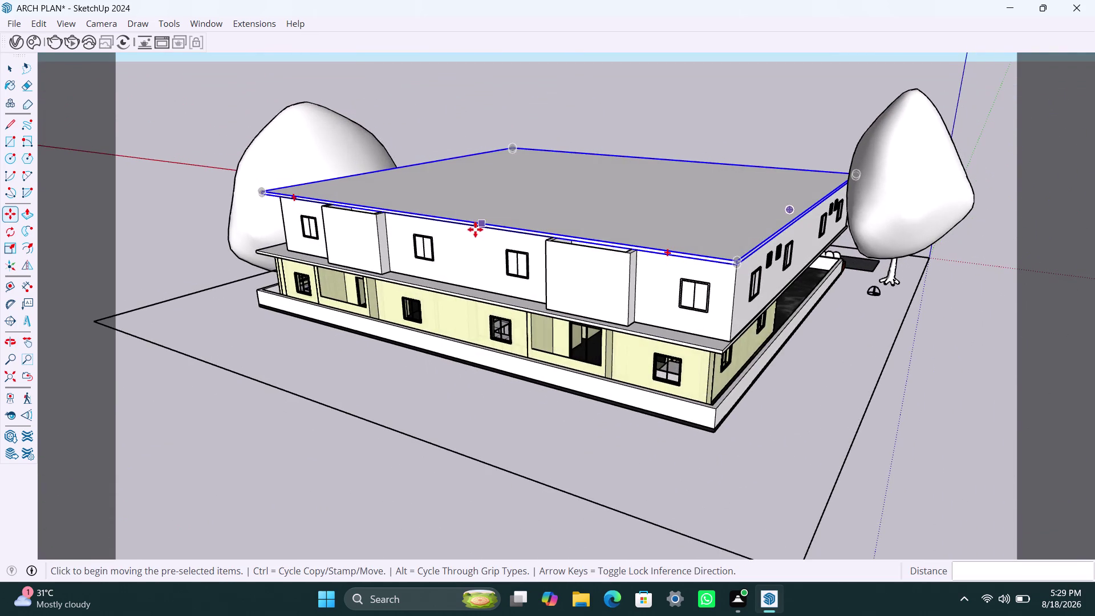
middle_drag(478, 236, 707, 308)
middle_drag(351, 349, 546, 367)
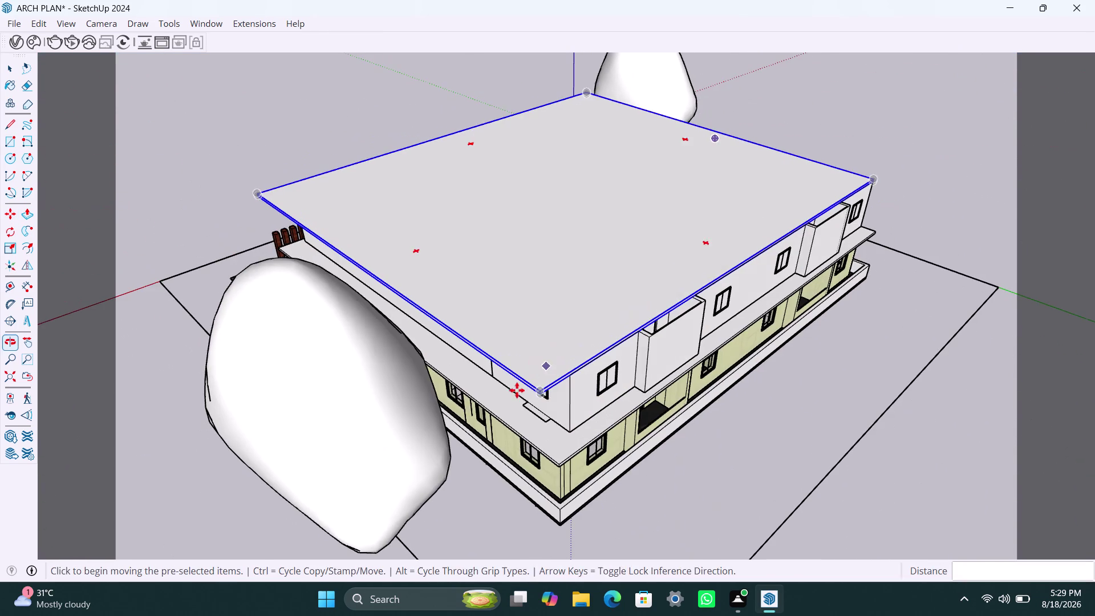
Attempt to reposition the roof slab, cancel each move, and clear the selection.
click(540, 396)
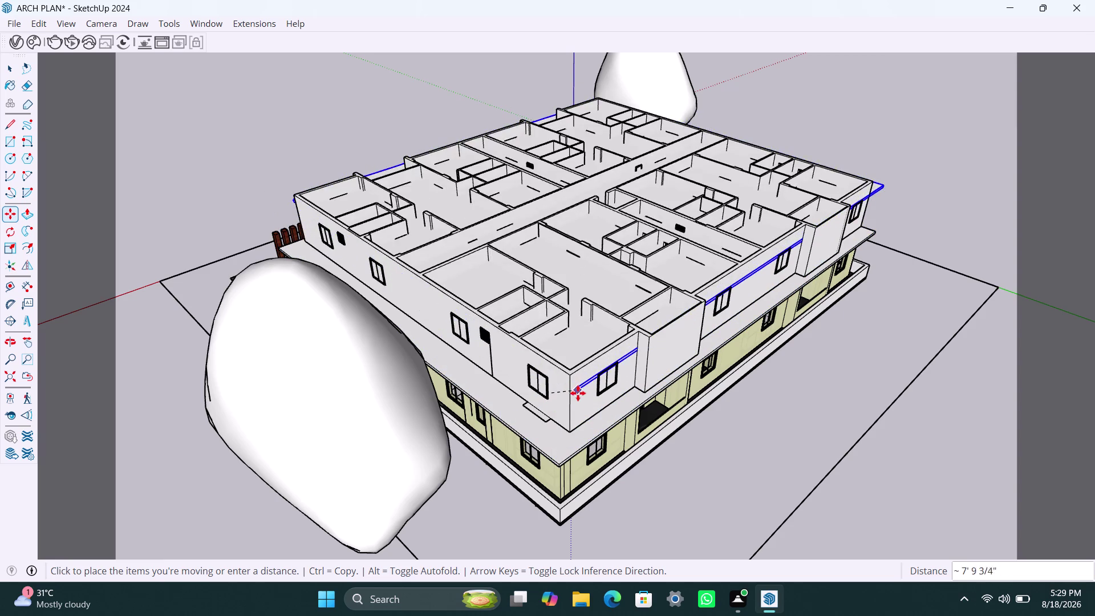
key(m)
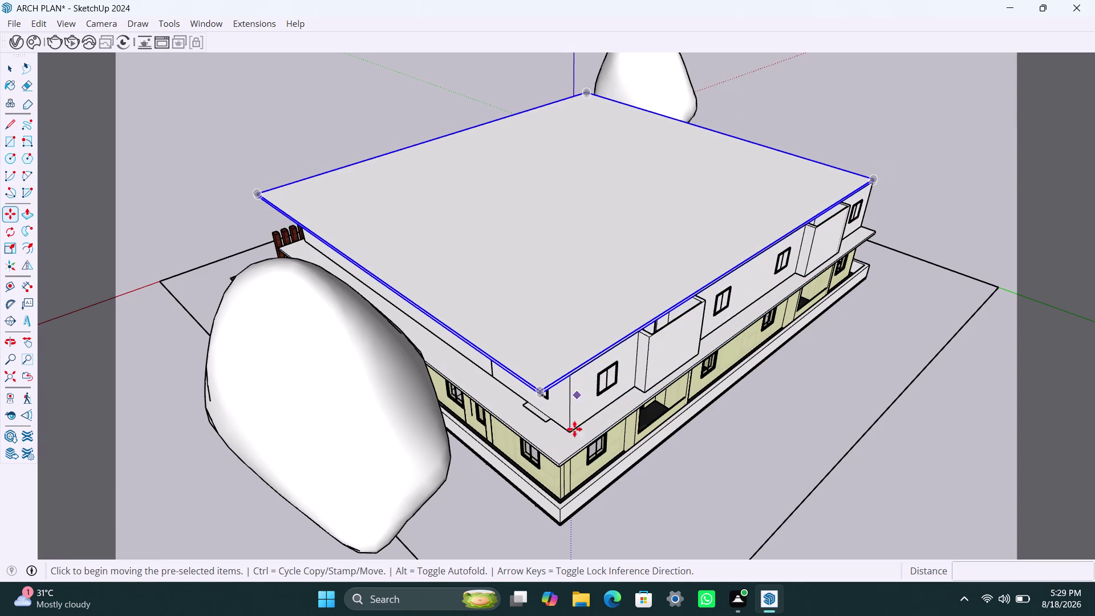
key(m)
click(542, 394)
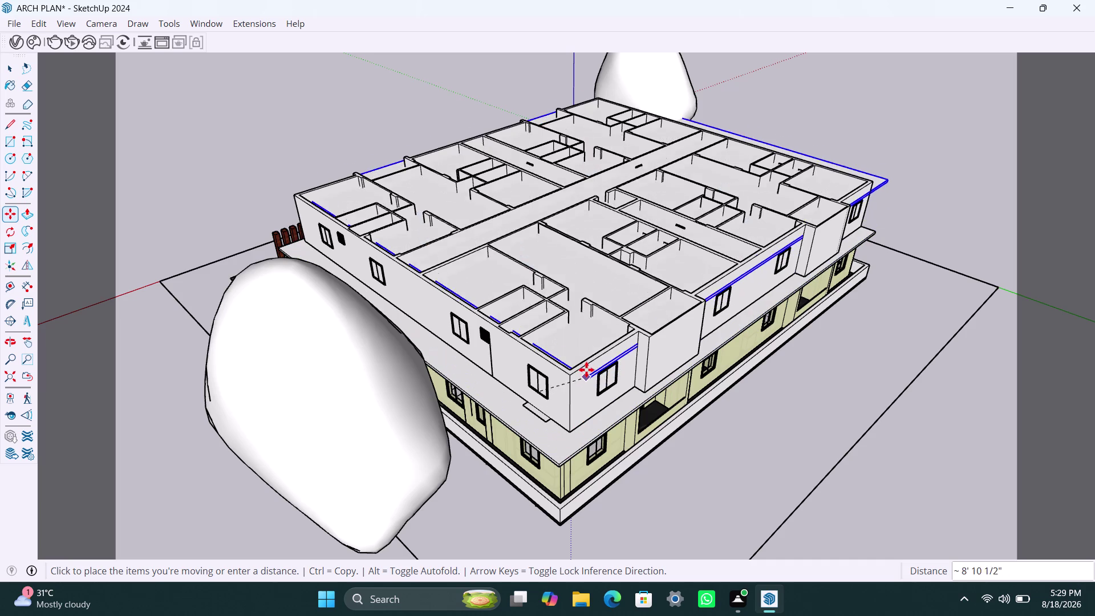
key(Escape)
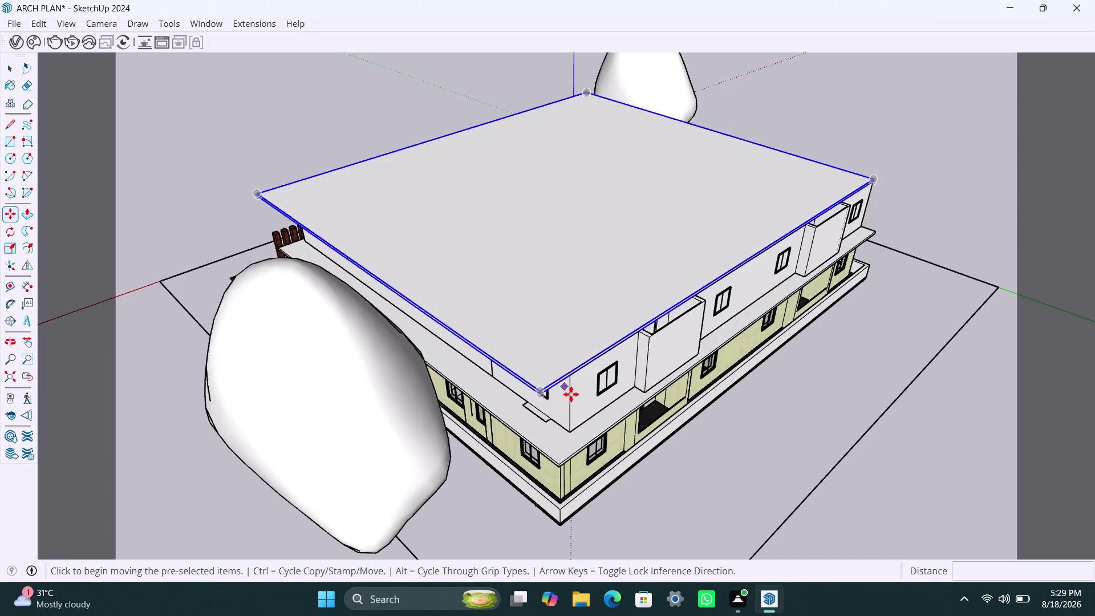
click(568, 378)
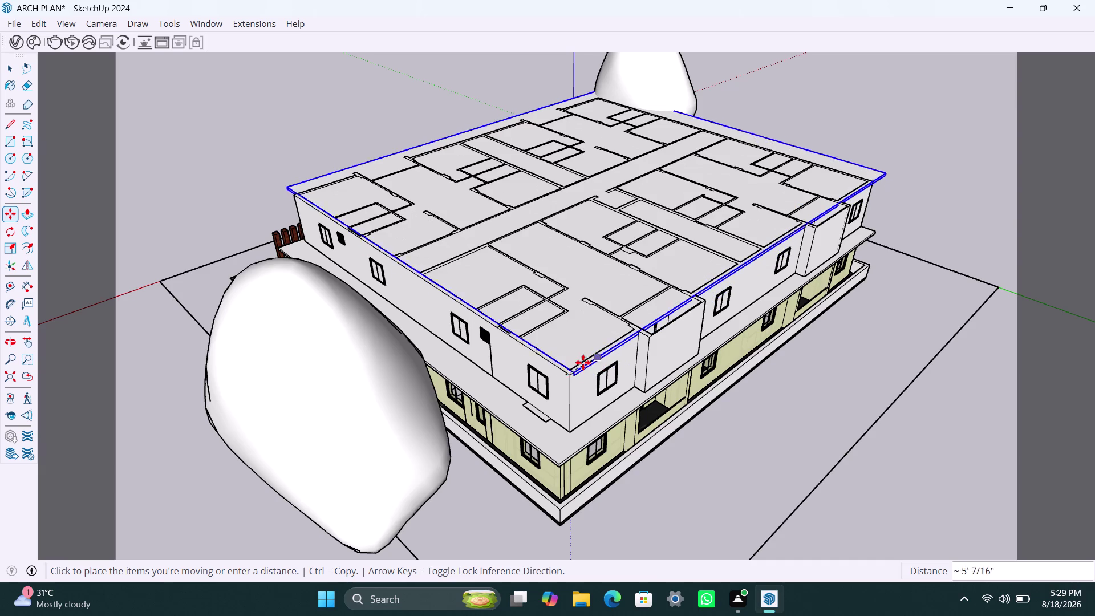
key(Escape)
key(space)
click(731, 415)
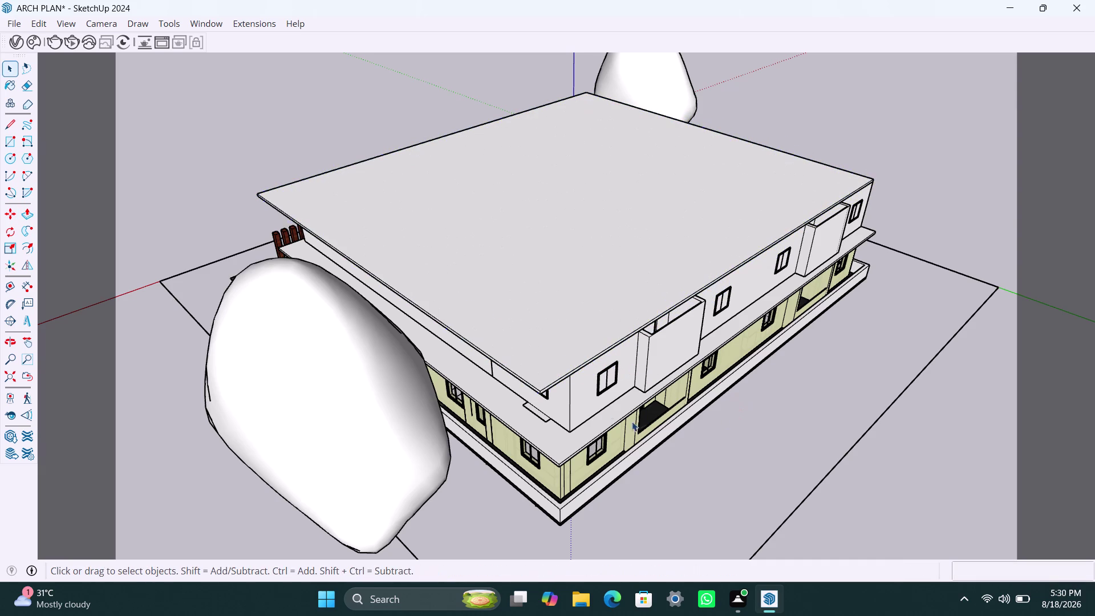
From the building's side, try moving the roof slab by its corner, then cancel the move.
middle_drag(554, 382, 835, 325)
scroll(up, 3)
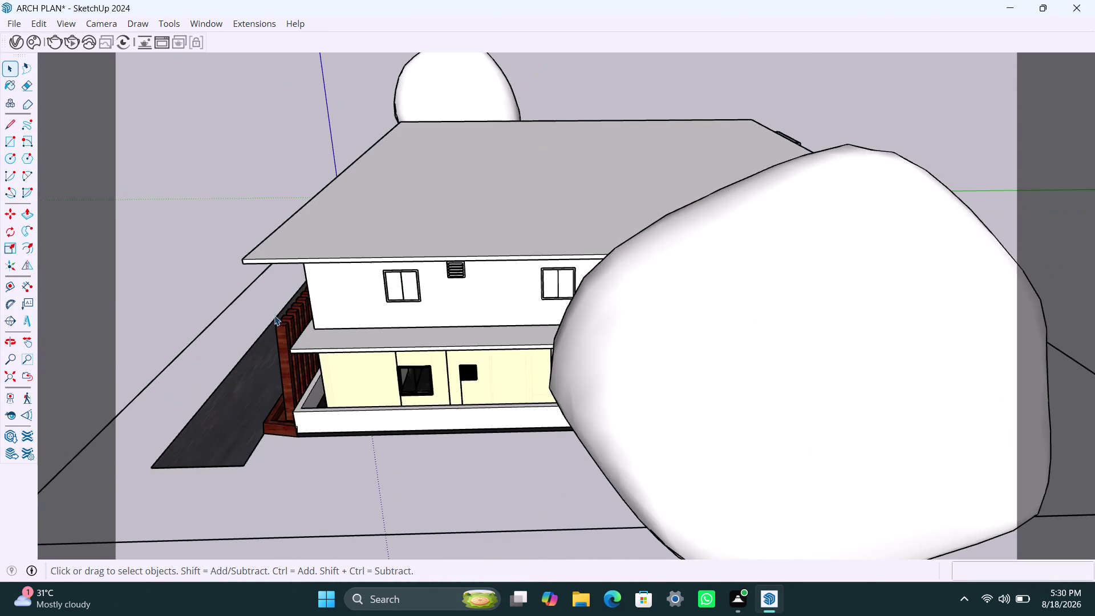
middle_drag(276, 315, 379, 305)
scroll(up, 3)
scroll(up, 3)
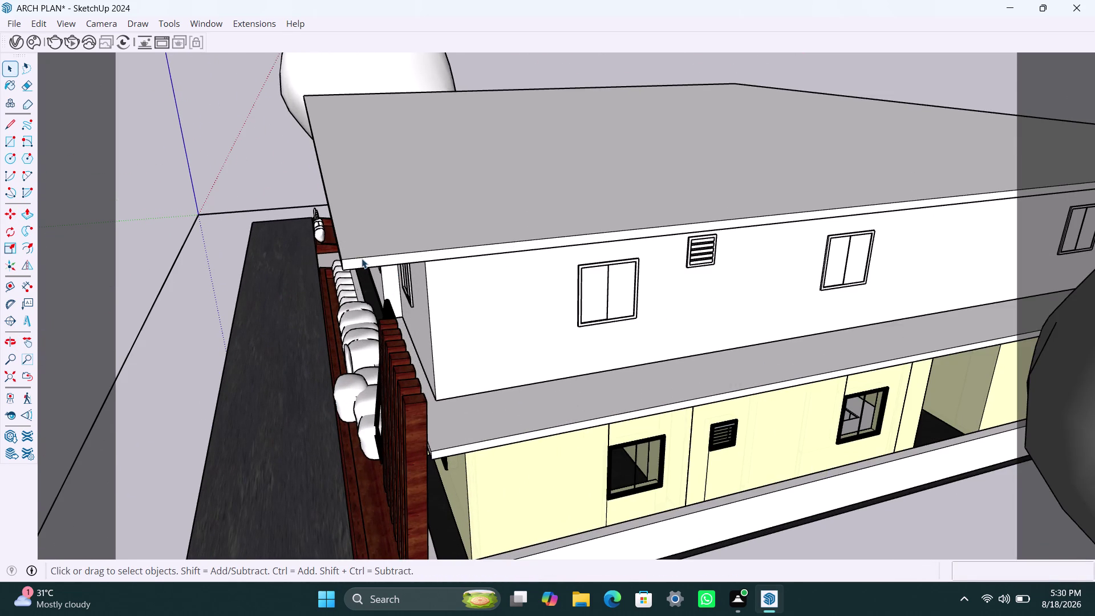
click(361, 258)
key(m)
click(342, 272)
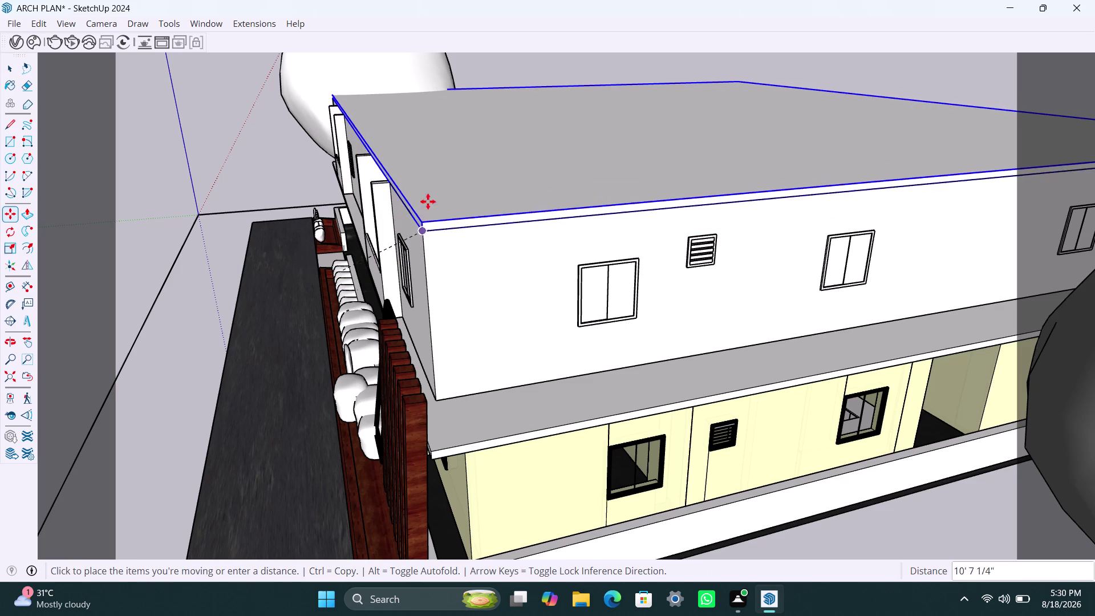
click(421, 231)
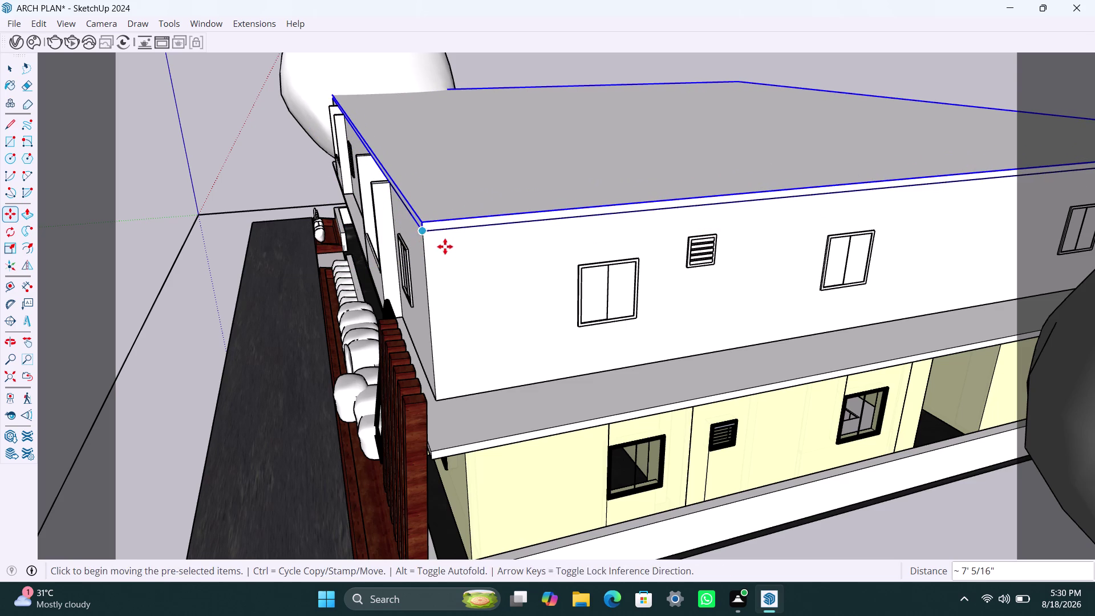
key(space)
key(m)
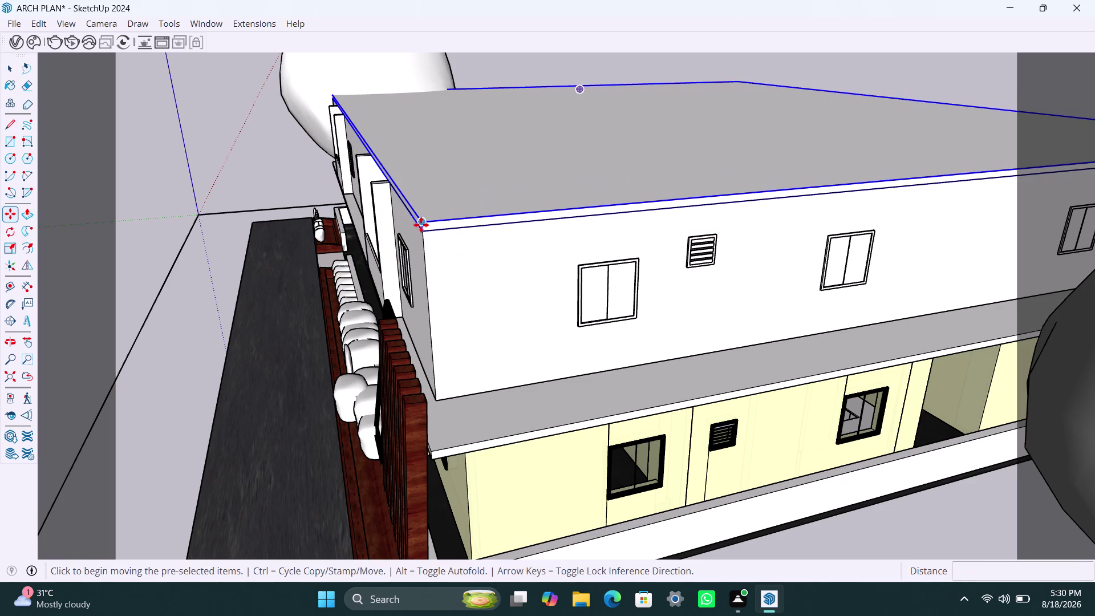
click(421, 227)
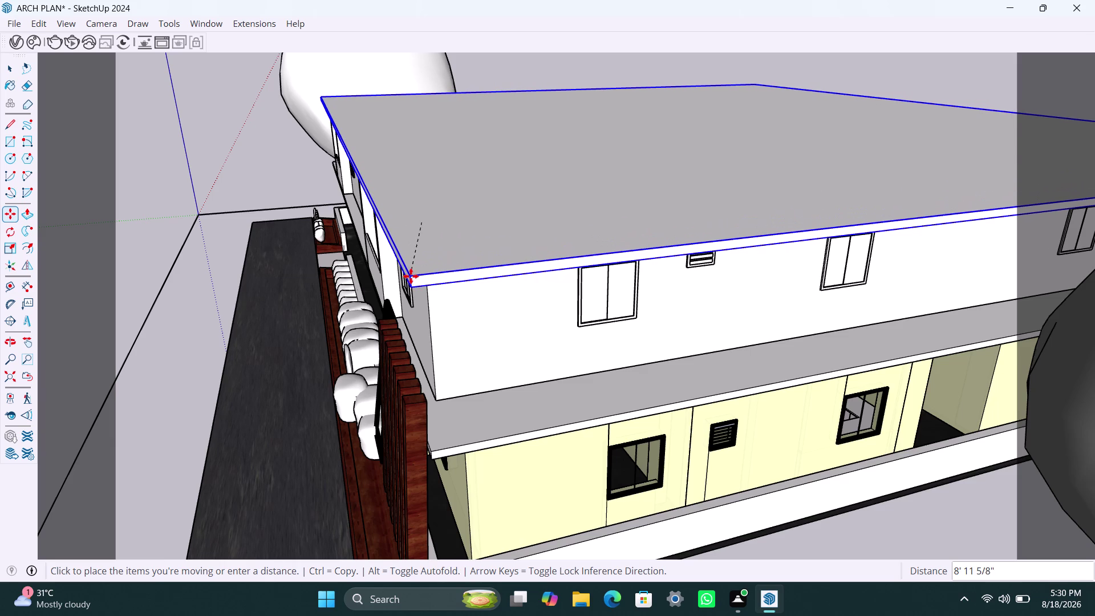
key(Escape)
key(space)
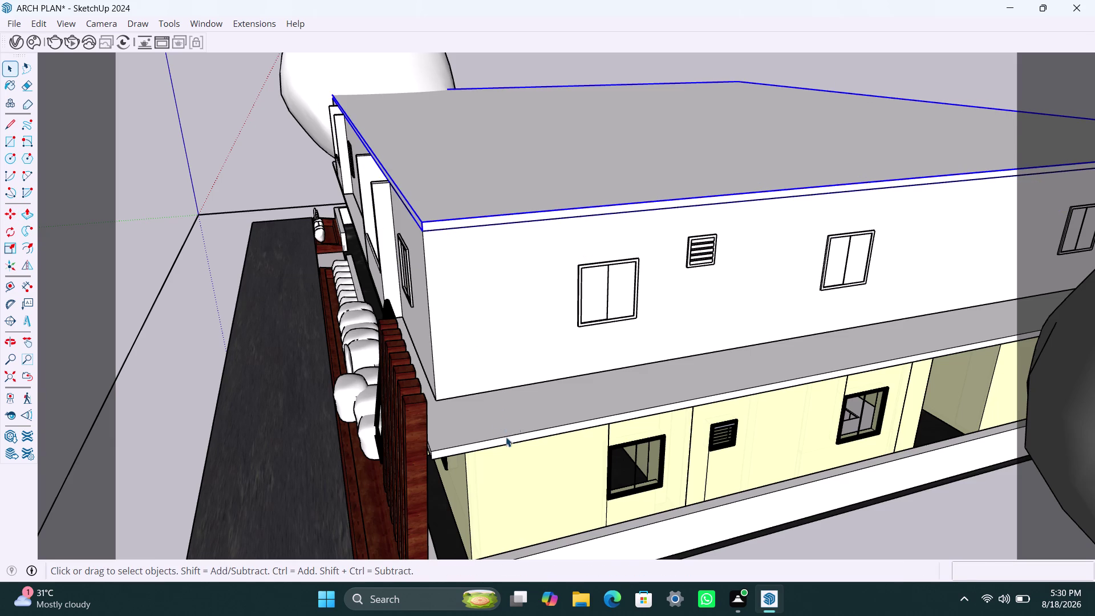
Use Tape Measure to check the first-floor slab's projection from the upper wall, about 8' 1".
key(t)
click(504, 435)
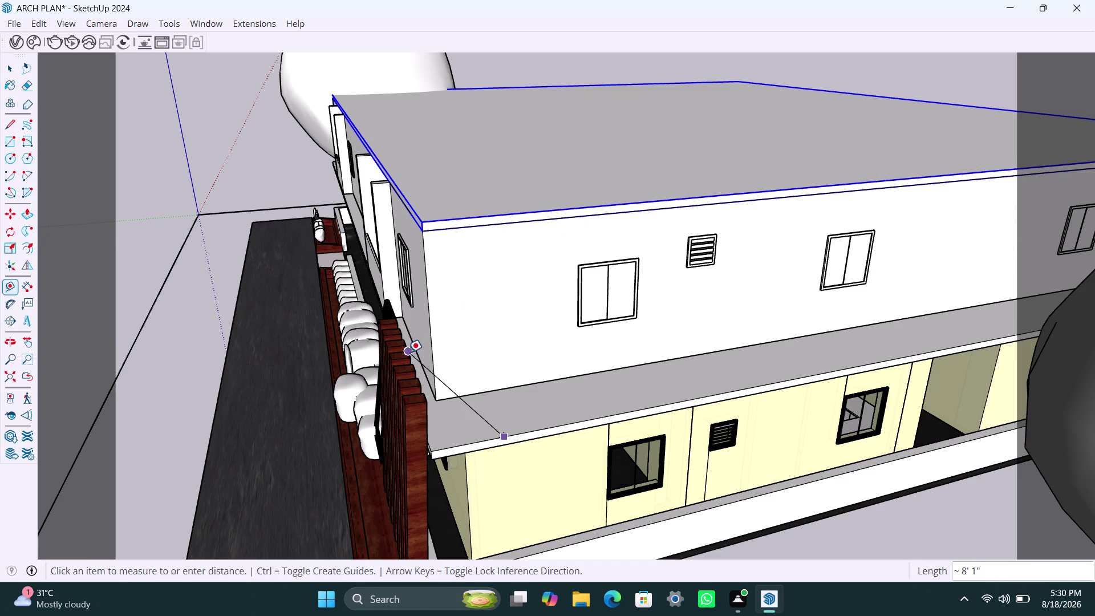
key(Escape)
scroll(down, 3)
At the house's front right corner, move the selected roof slab from its corner.
middle_drag(450, 385, 751, 409)
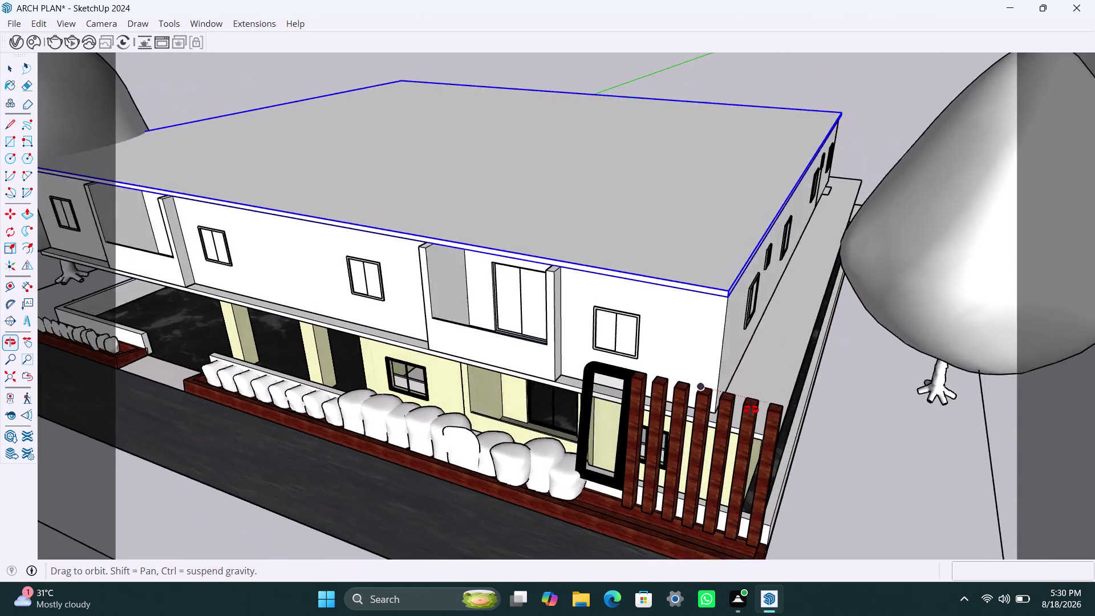
middle_drag(751, 409, 797, 403)
scroll(down, 3)
middle_drag(528, 294, 467, 310)
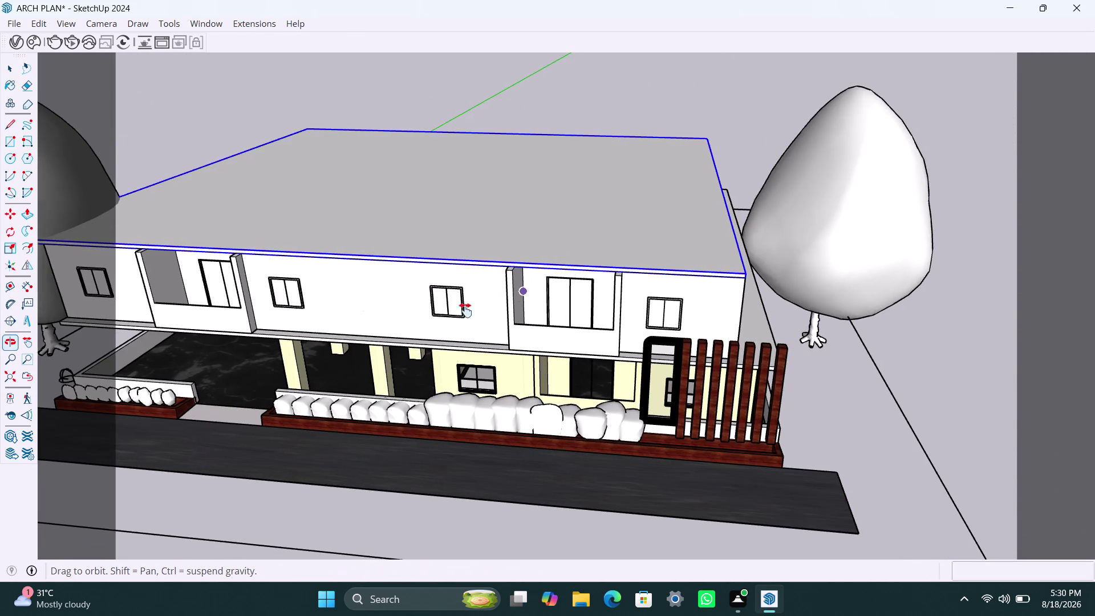
middle_drag(467, 310, 368, 327)
scroll(up, 3)
middle_drag(591, 345, 621, 362)
key(space)
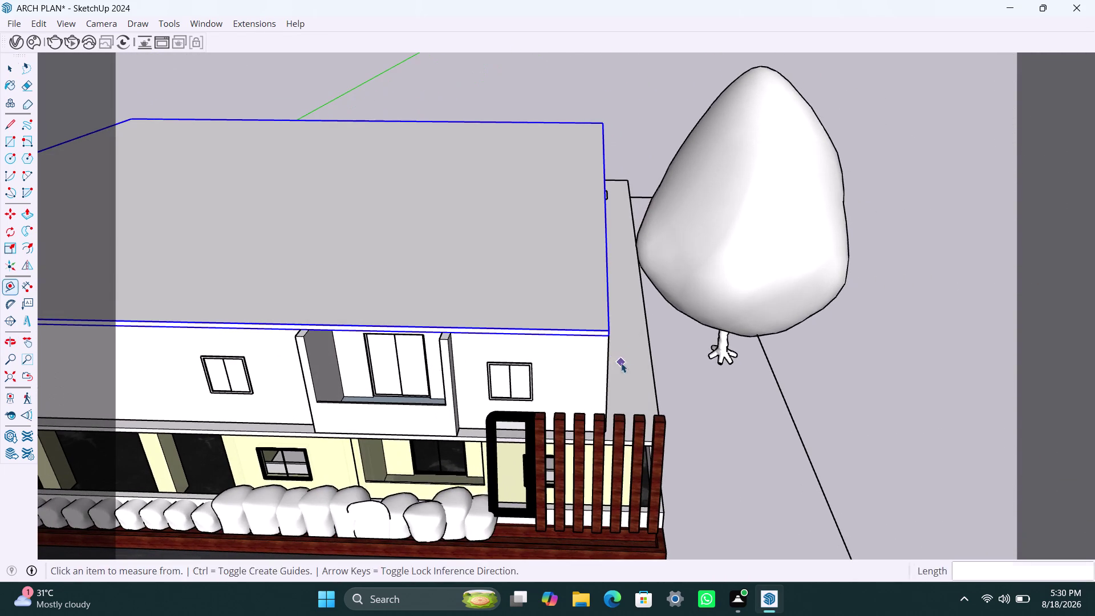
key(space)
key(space)
key(space)
key(m)
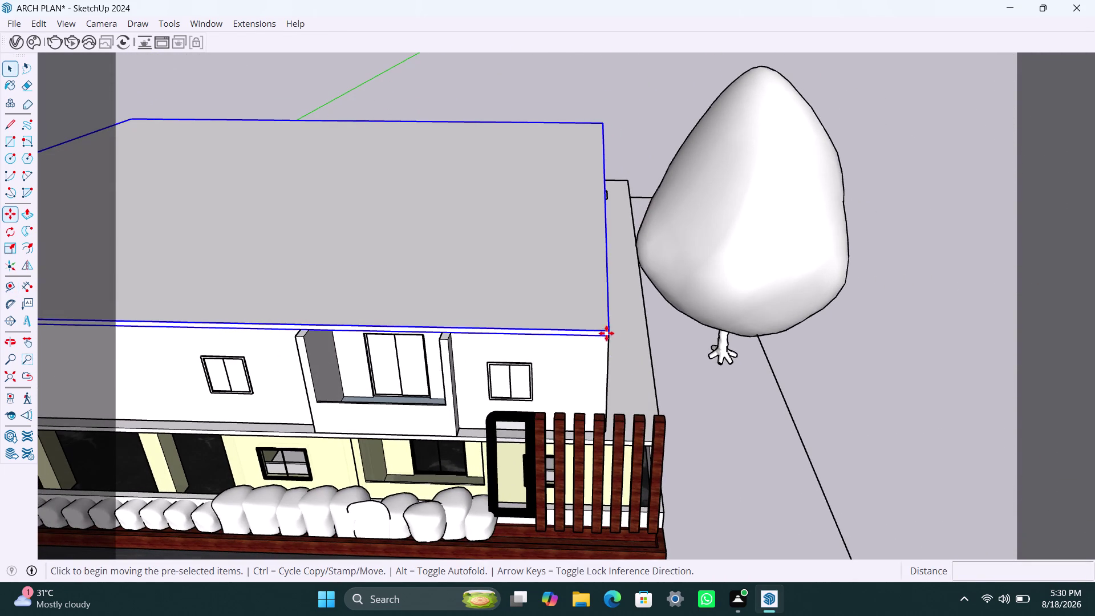
click(611, 332)
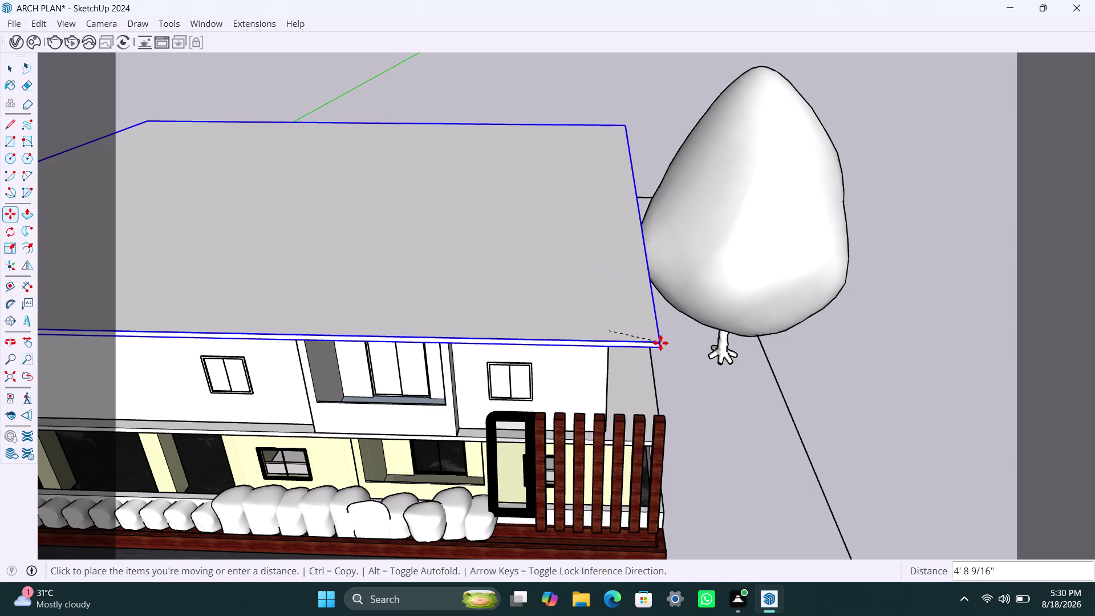
click(660, 342)
Snap the roof slab's corner onto the first-floor slab edge.
scroll(up, 3)
scroll(up, 3)
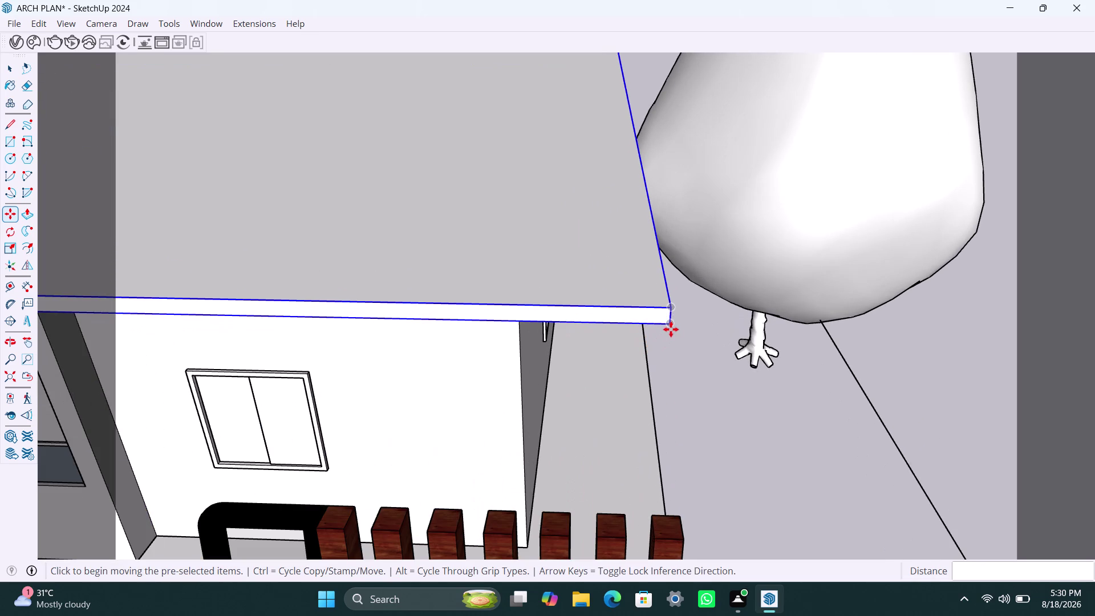
click(672, 328)
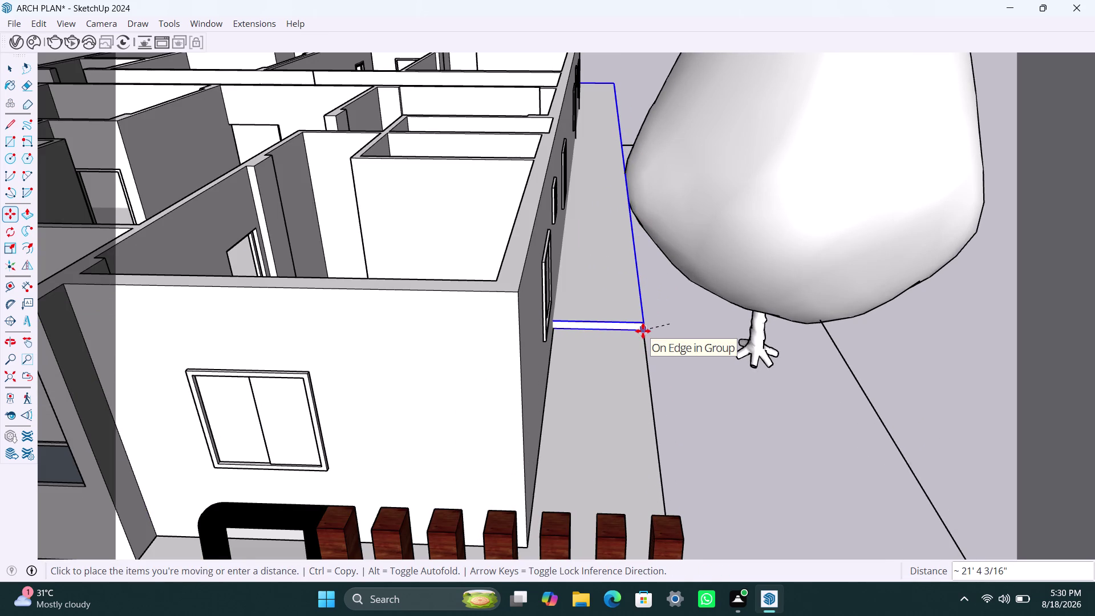
click(641, 331)
scroll(up, 3)
middle_drag(662, 356, 576, 357)
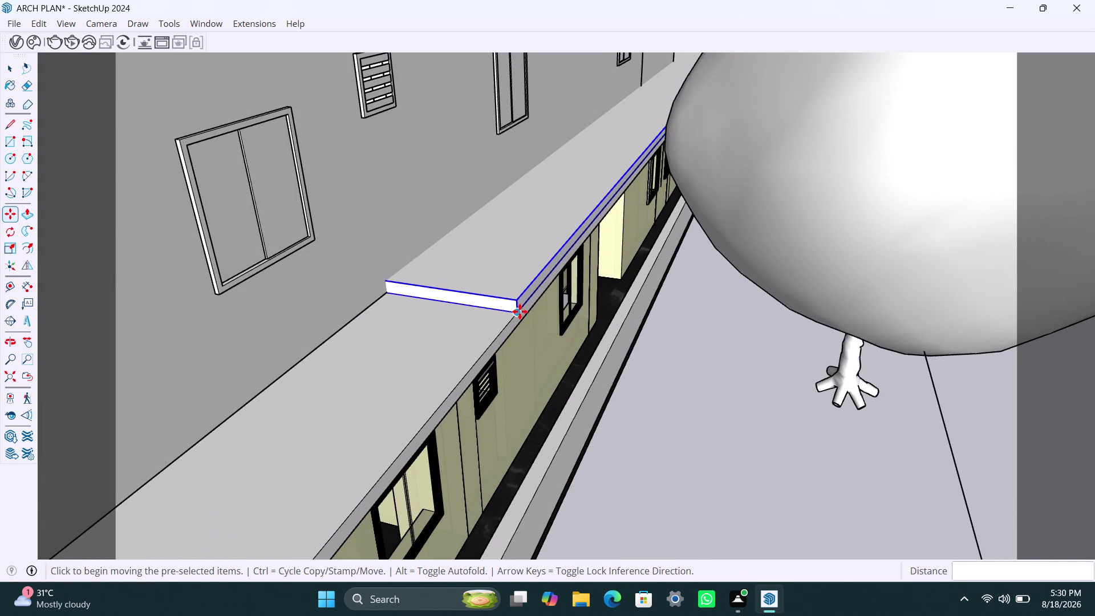
click(518, 312)
scroll(down, 3)
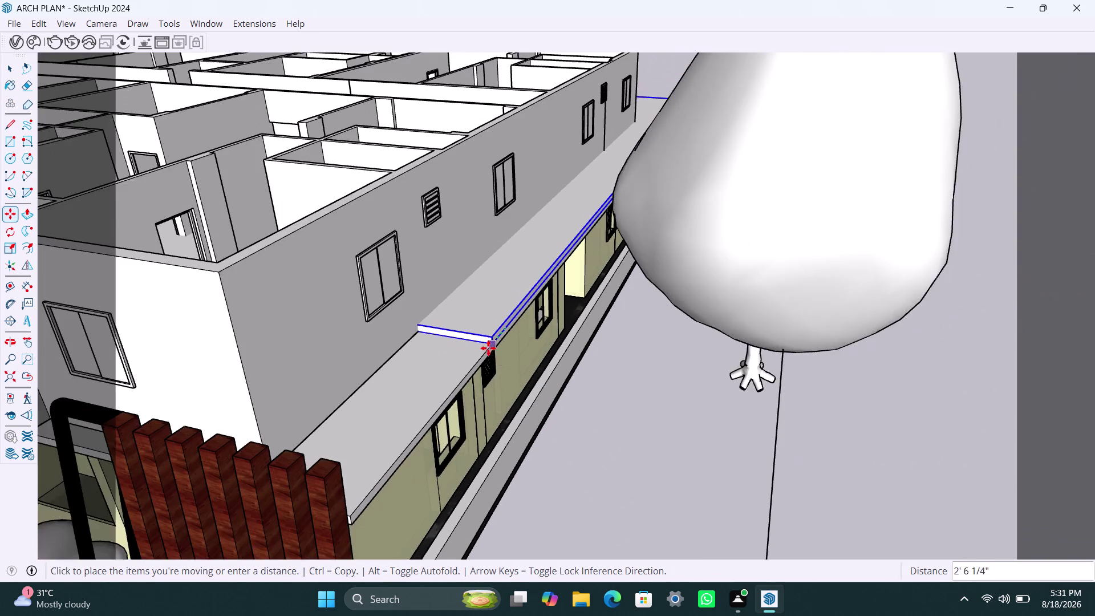
scroll(down, 3)
click(391, 466)
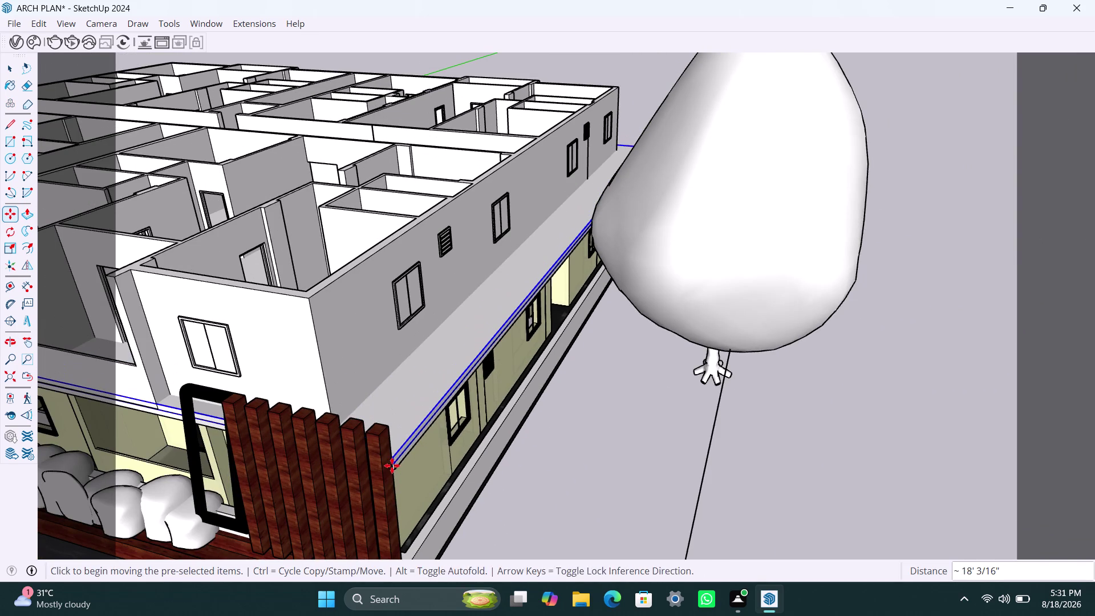
Lift the roof slab back up to roof height and inspect the overhang corner.
click(395, 458)
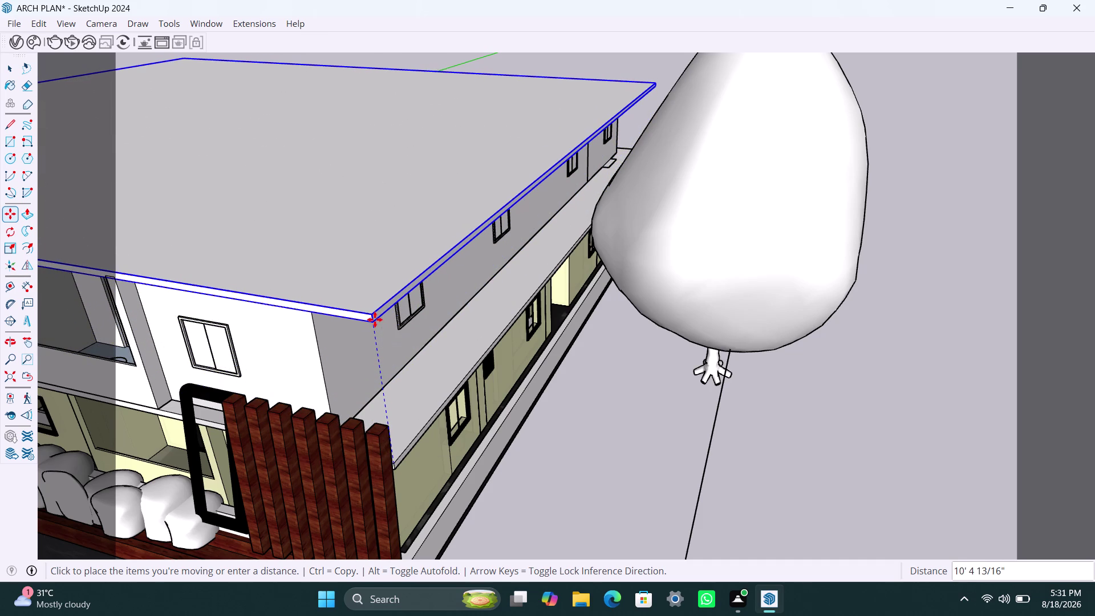
click(375, 318)
scroll(up, 3)
middle_drag(314, 330, 337, 279)
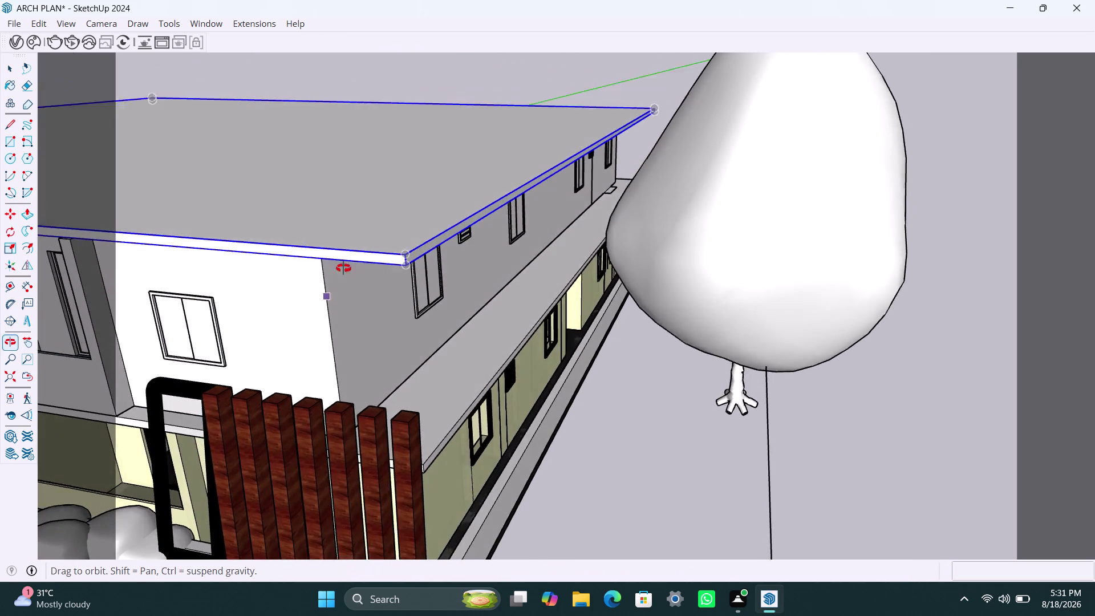
middle_drag(338, 280, 383, 168)
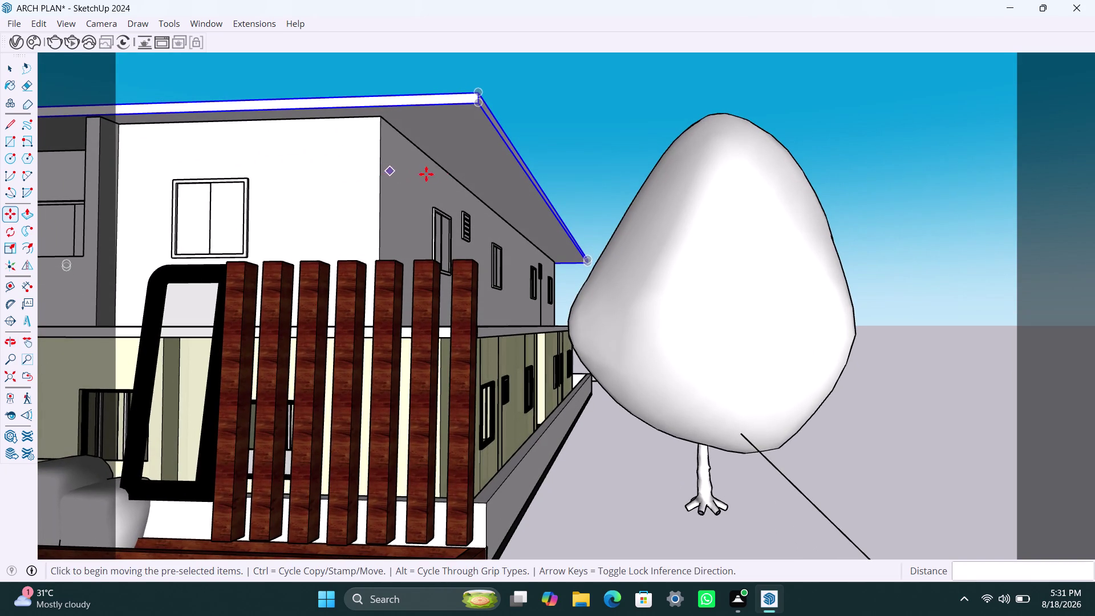
middle_drag(433, 178, 228, 266)
scroll(up, 3)
scroll(down, 3)
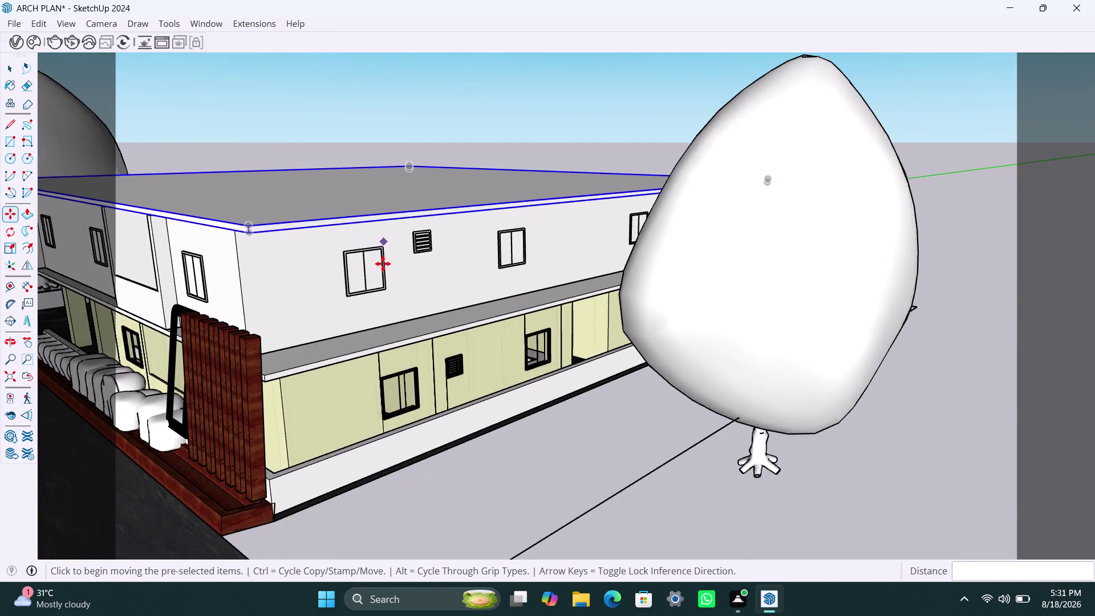
key(space)
scroll(down, 3)
middle_drag(450, 317, 193, 370)
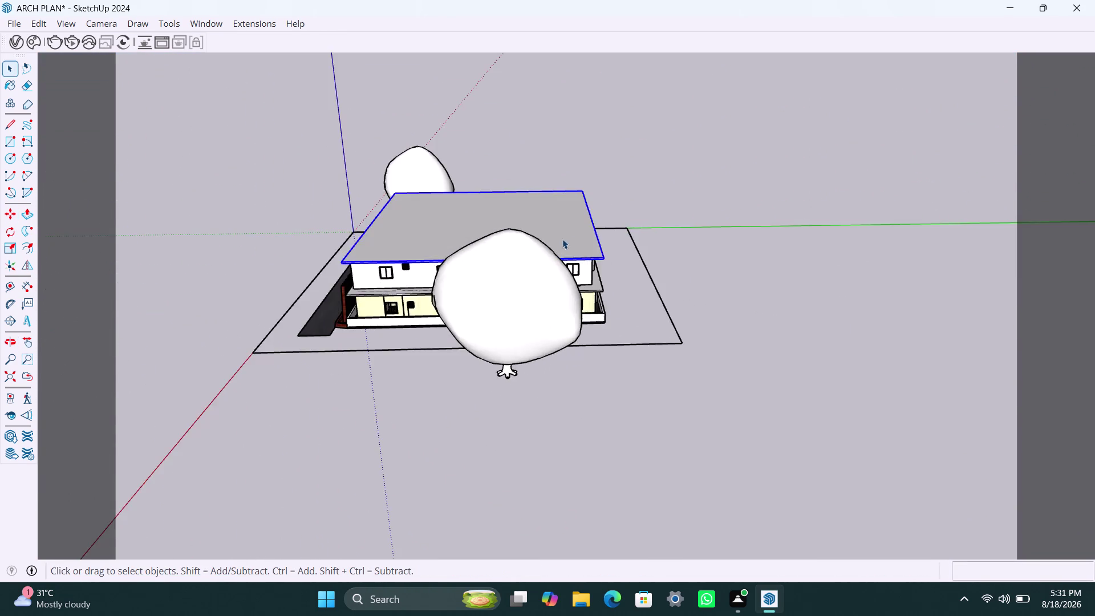
scroll(up, 3)
middle_drag(635, 269, 393, 332)
scroll(down, 3)
middle_drag(595, 254, 520, 274)
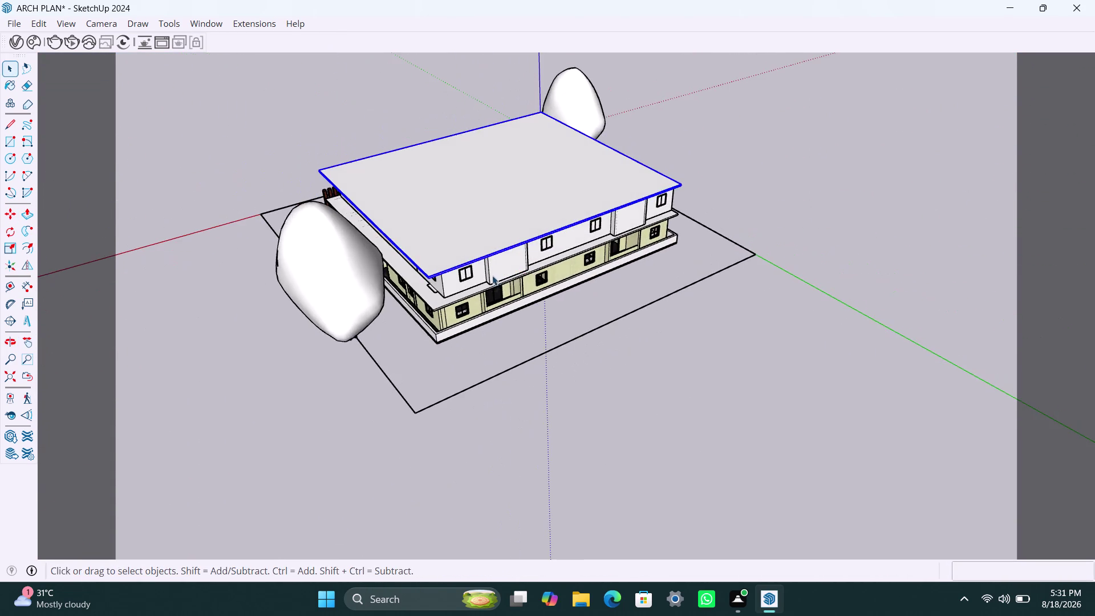
middle_drag(607, 221, 295, 283)
scroll(up, 3)
middle_drag(730, 242, 435, 270)
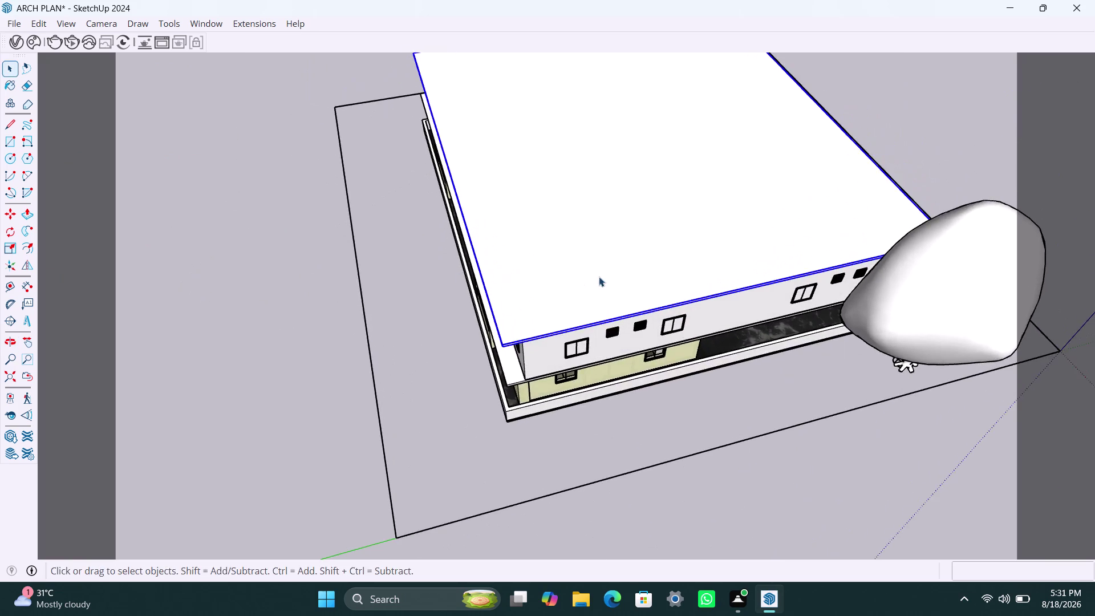
middle_drag(599, 277, 510, 286)
scroll(up, 3)
middle_drag(581, 362, 571, 358)
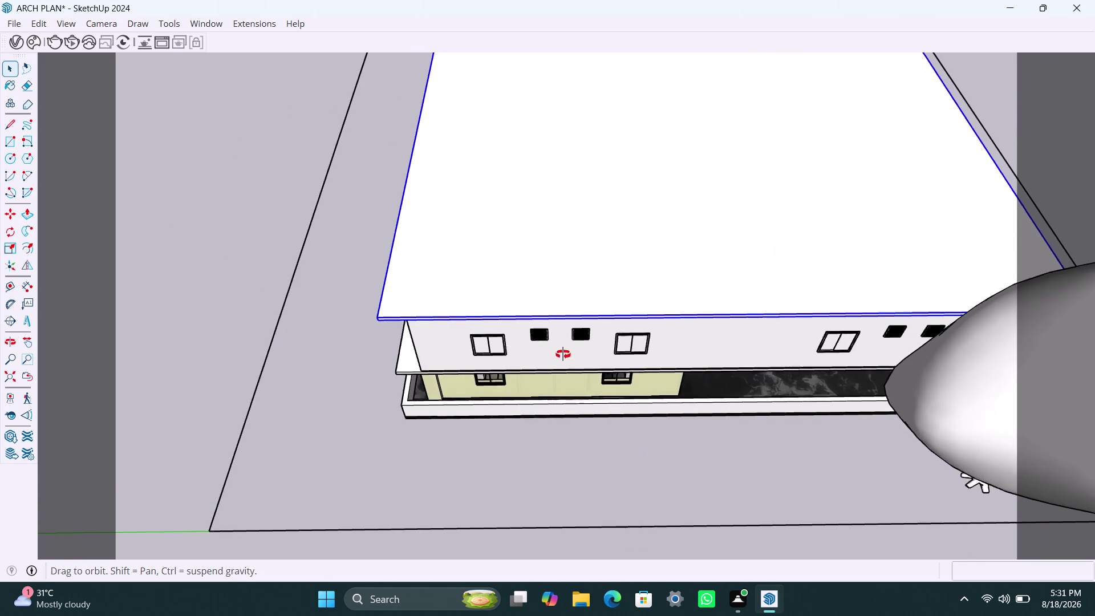
middle_drag(571, 358, 556, 308)
scroll(up, 3)
middle_drag(589, 368, 749, 354)
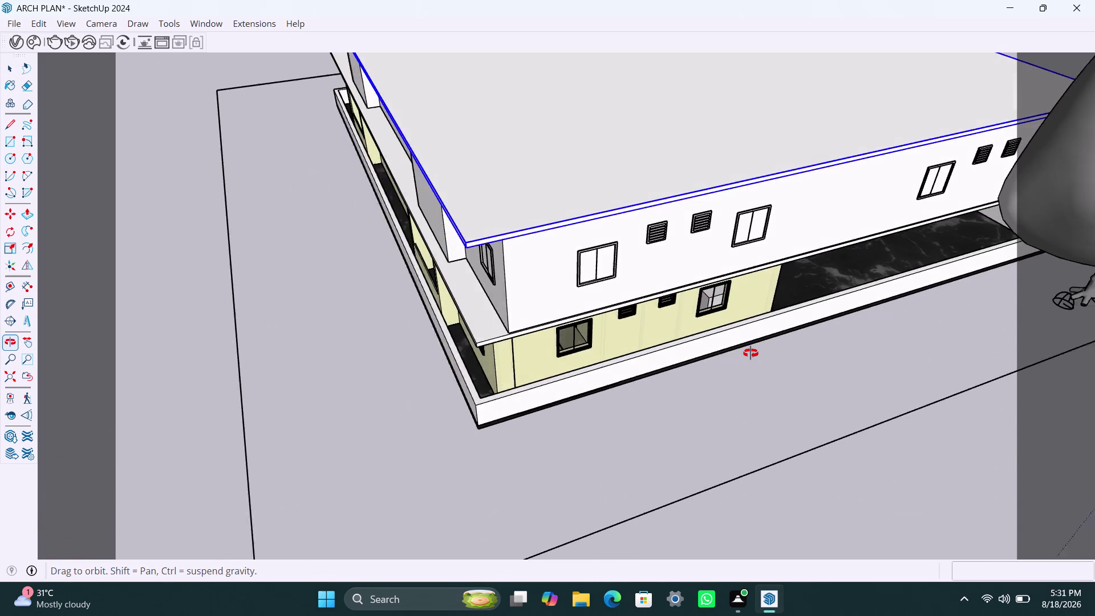
middle_drag(749, 354, 755, 349)
scroll(up, 3)
scroll(up, 3)
middle_drag(538, 314, 561, 331)
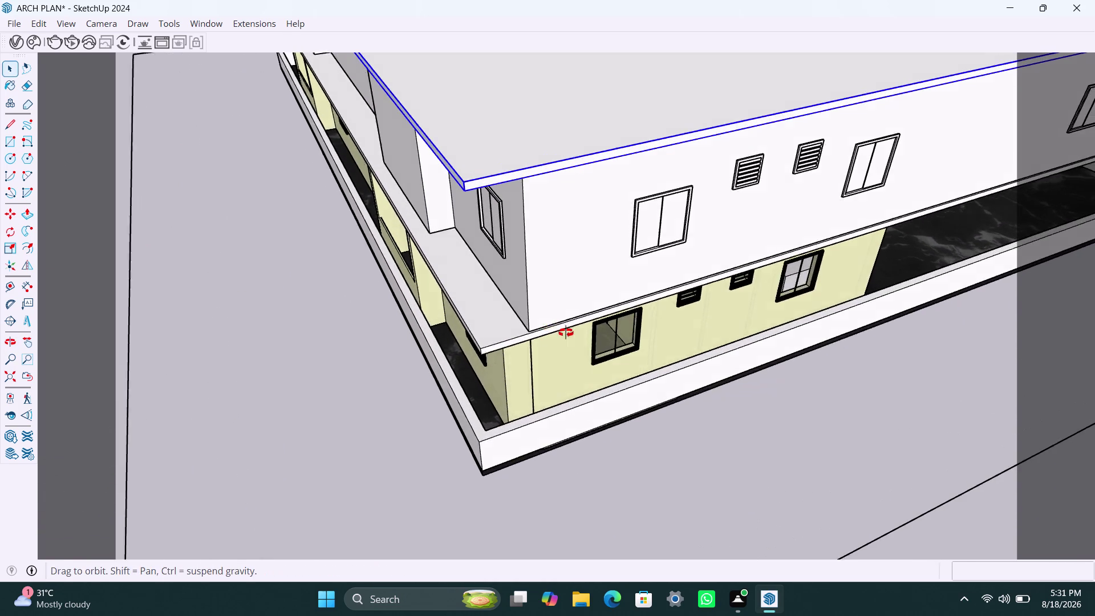
middle_drag(562, 331, 602, 342)
scroll(up, 3)
scroll(up, 3)
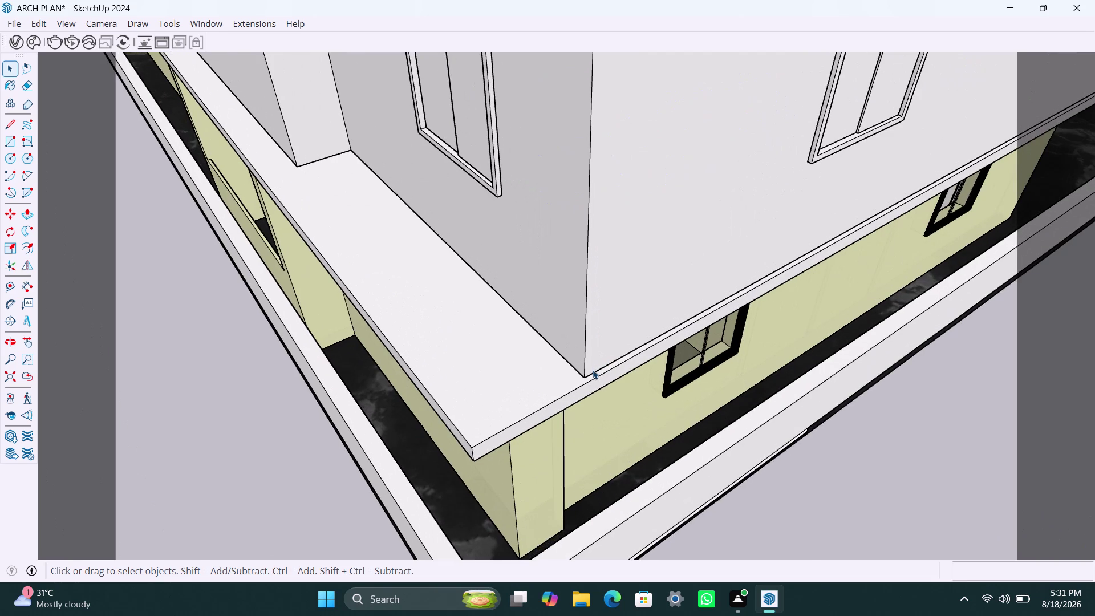
scroll(up, 3)
scroll(down, 3)
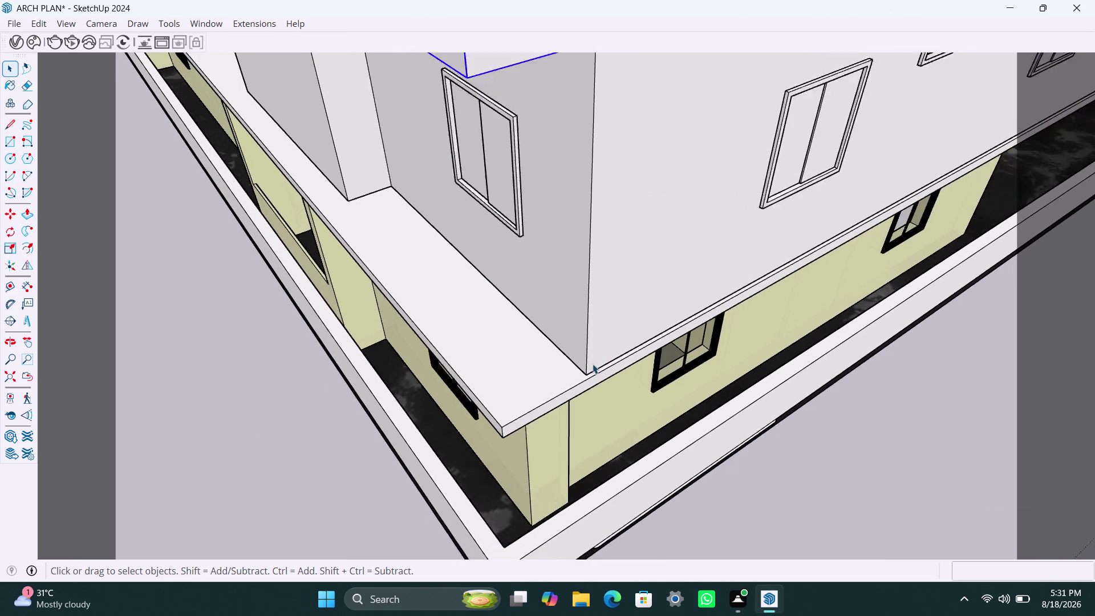
scroll(down, 3)
scroll(down, 3)
scroll(up, 3)
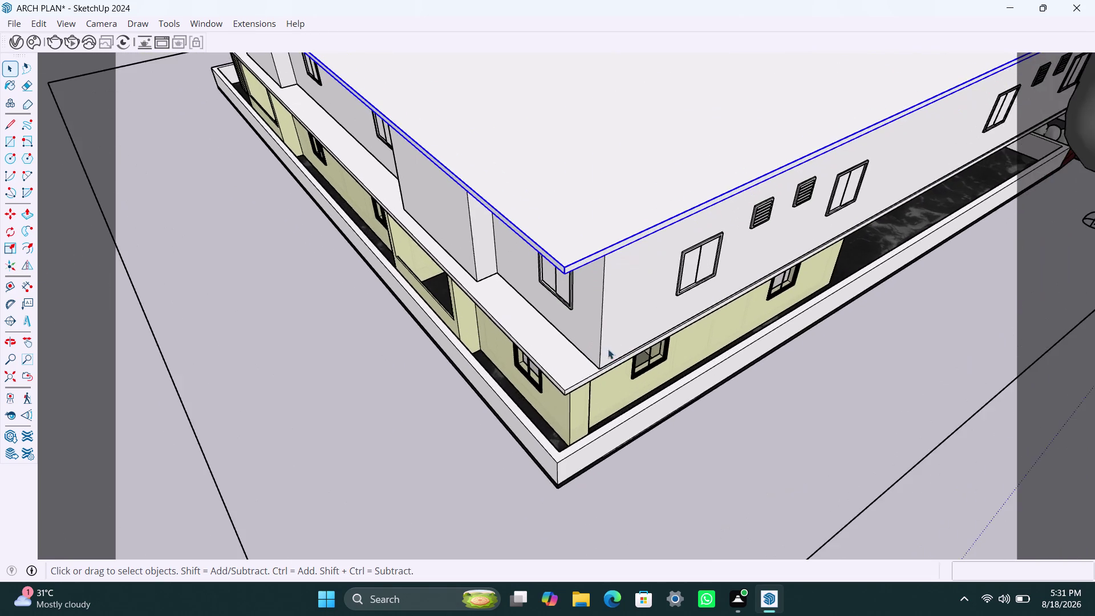
scroll(up, 3)
click(602, 380)
scroll(up, 3)
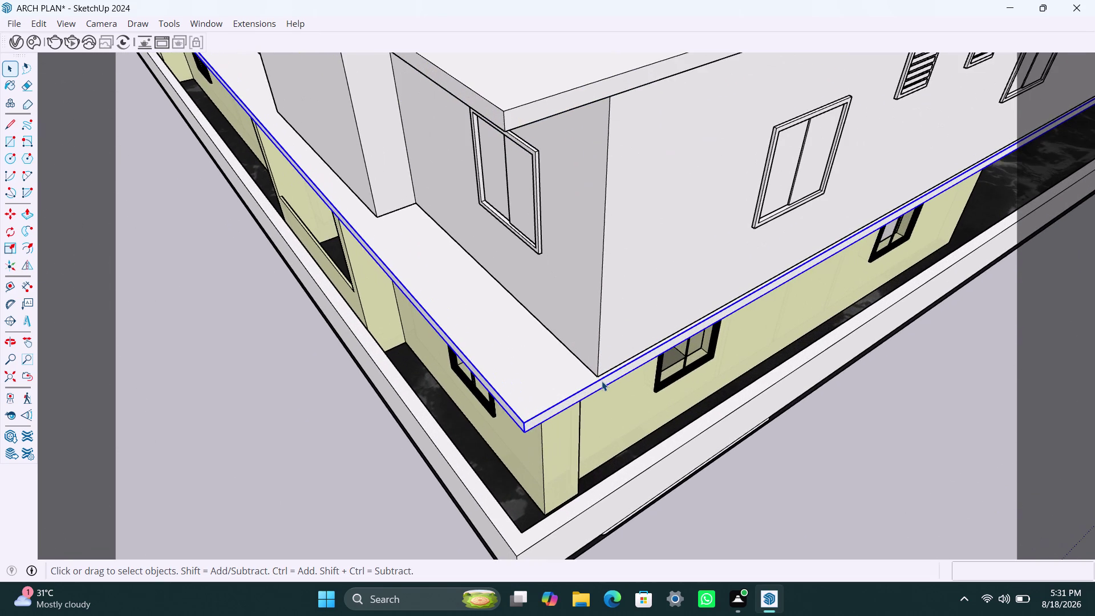
key(m)
click(601, 381)
click(598, 375)
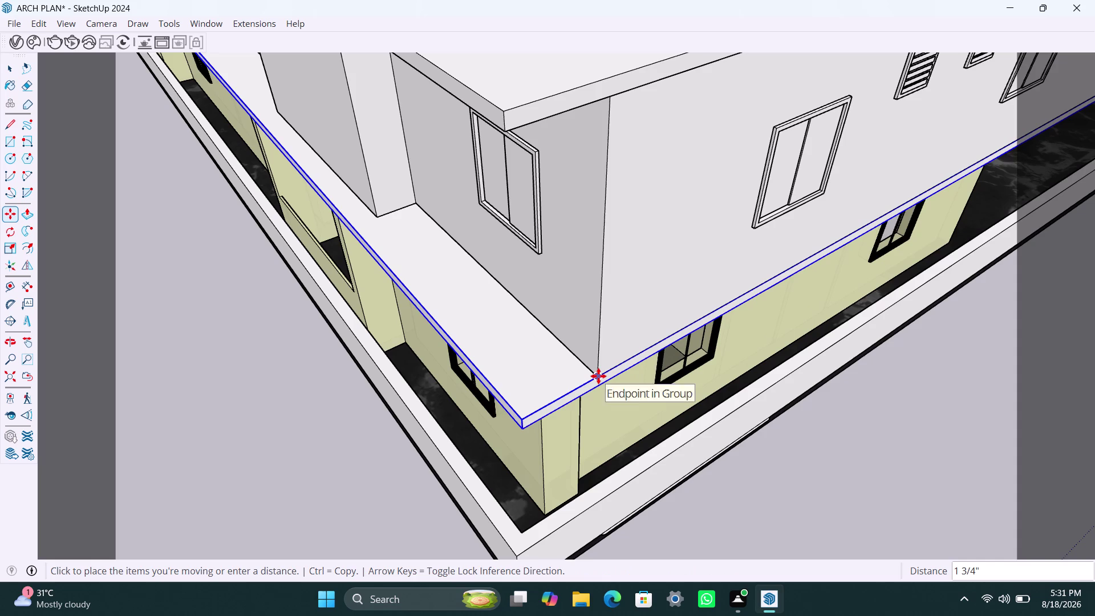
key(space)
scroll(down, 3)
scroll(down, 3)
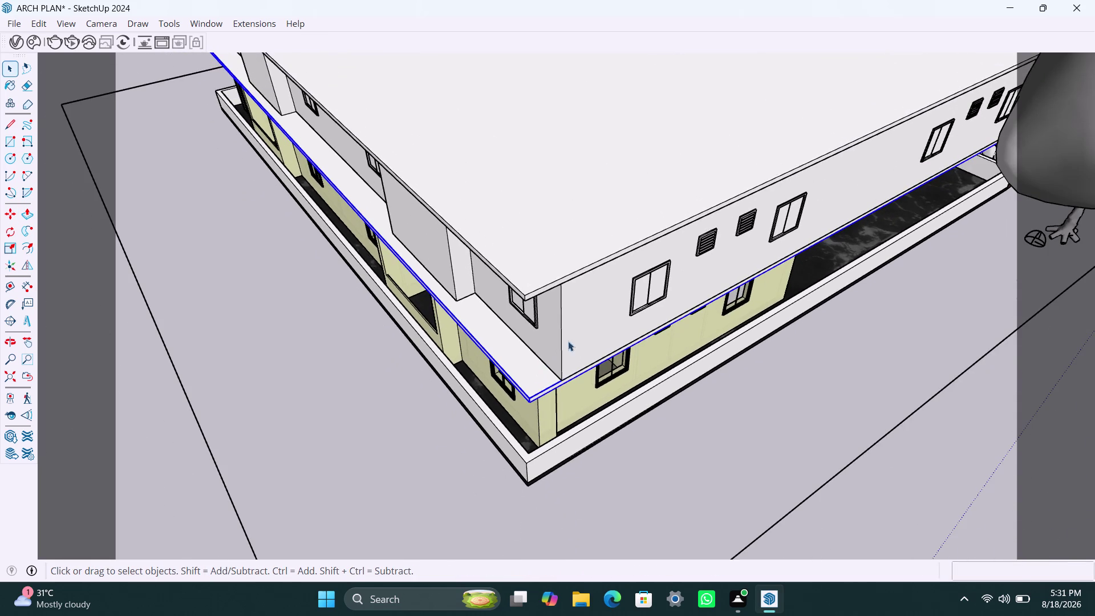
scroll(down, 3)
middle_drag(525, 375, 796, 340)
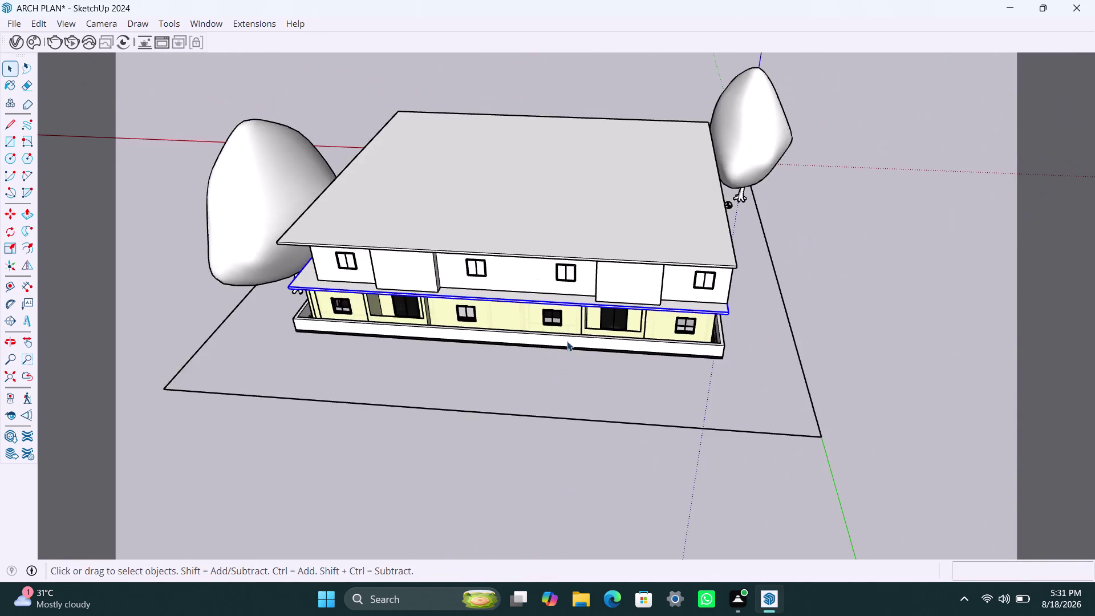
scroll(up, 3)
middle_drag(566, 341, 806, 343)
scroll(up, 3)
middle_drag(417, 372, 687, 341)
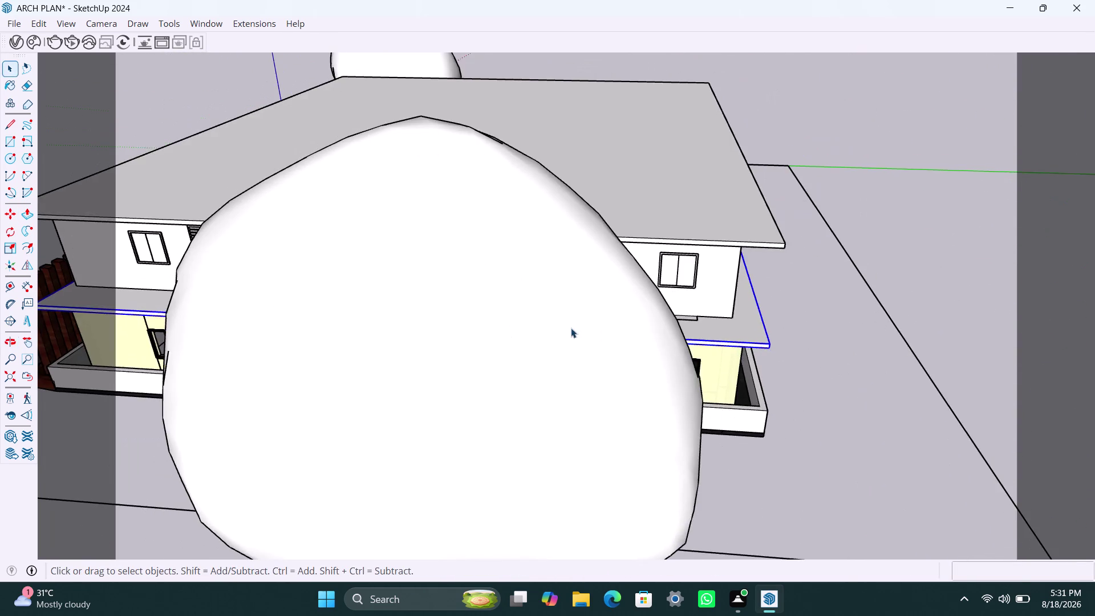
scroll(down, 3)
middle_drag(352, 354, 608, 336)
scroll(down, 3)
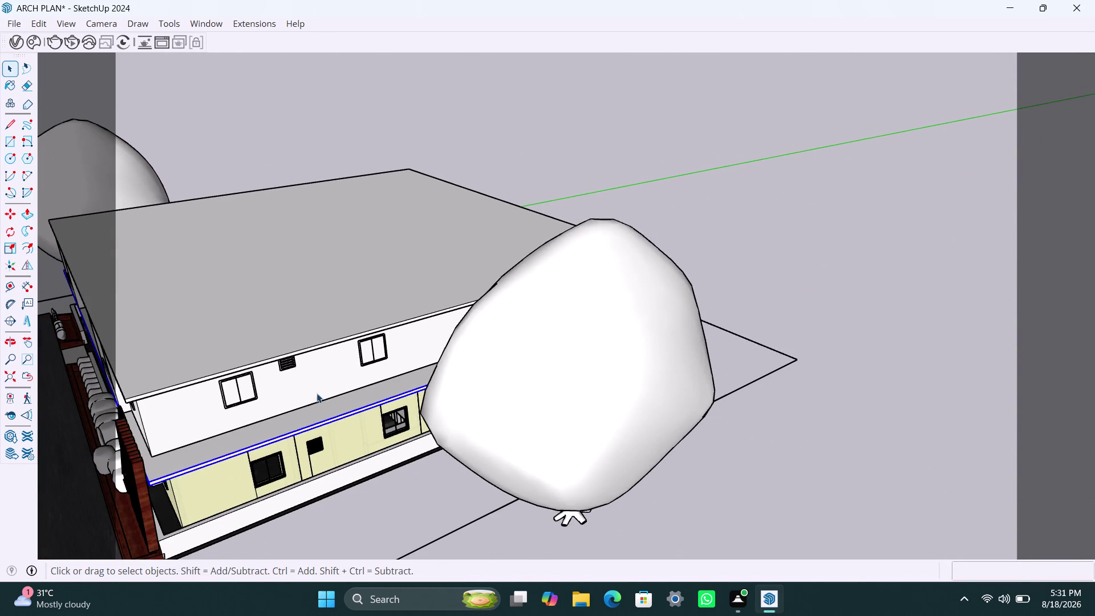
middle_drag(284, 396, 162, 420)
scroll(up, 3)
middle_drag(657, 350, 508, 382)
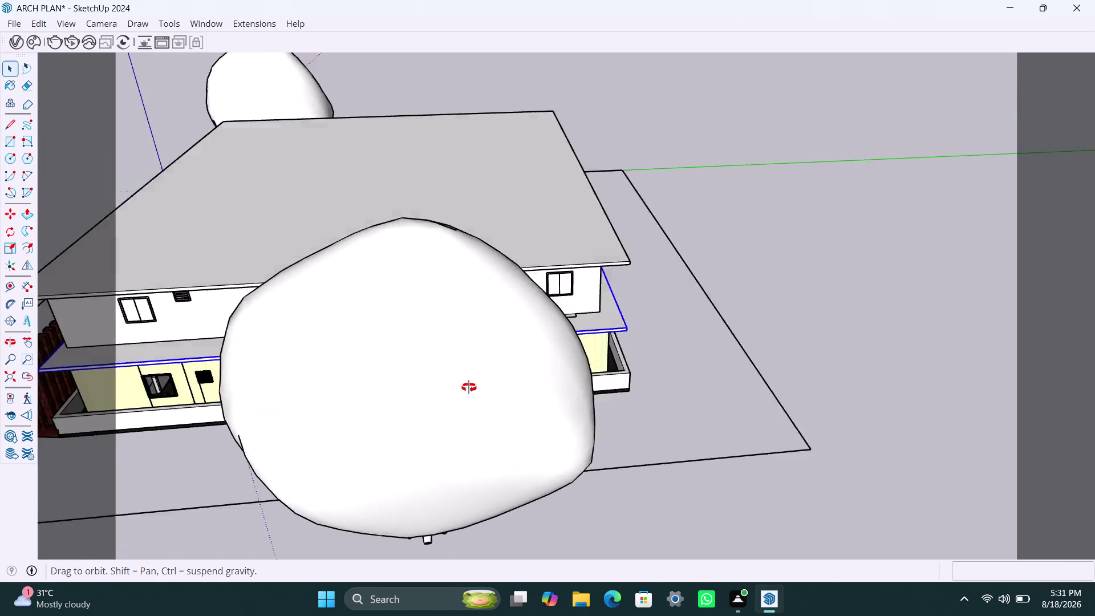
middle_drag(508, 382, 419, 401)
scroll(up, 3)
middle_drag(580, 337, 397, 376)
scroll(up, 3)
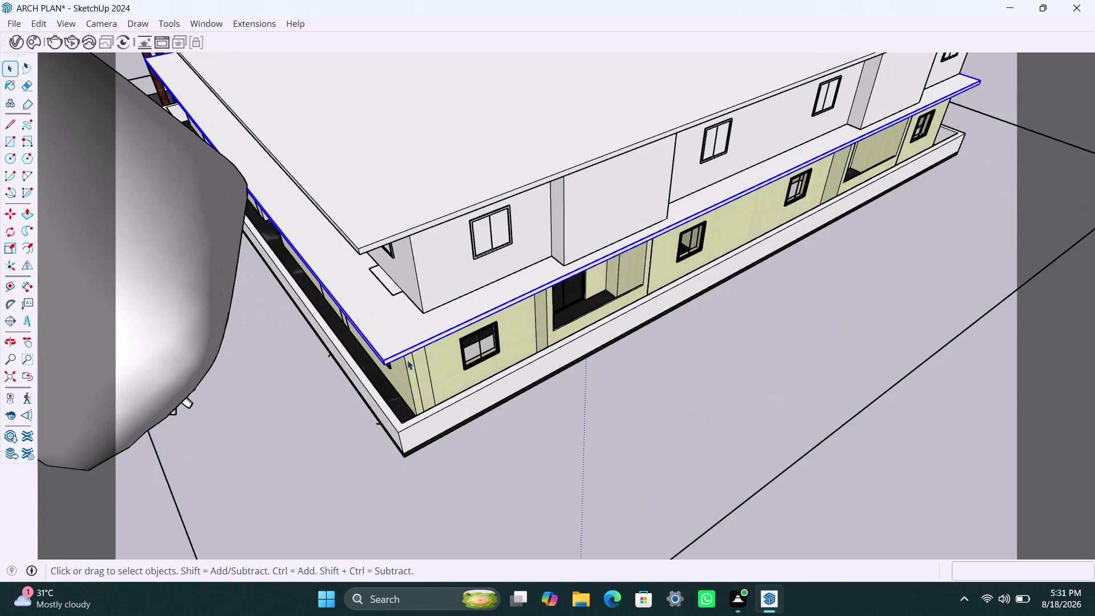
Select the whole first-floor slab and cancel the accidental move.
triple_click(401, 356)
scroll(up, 3)
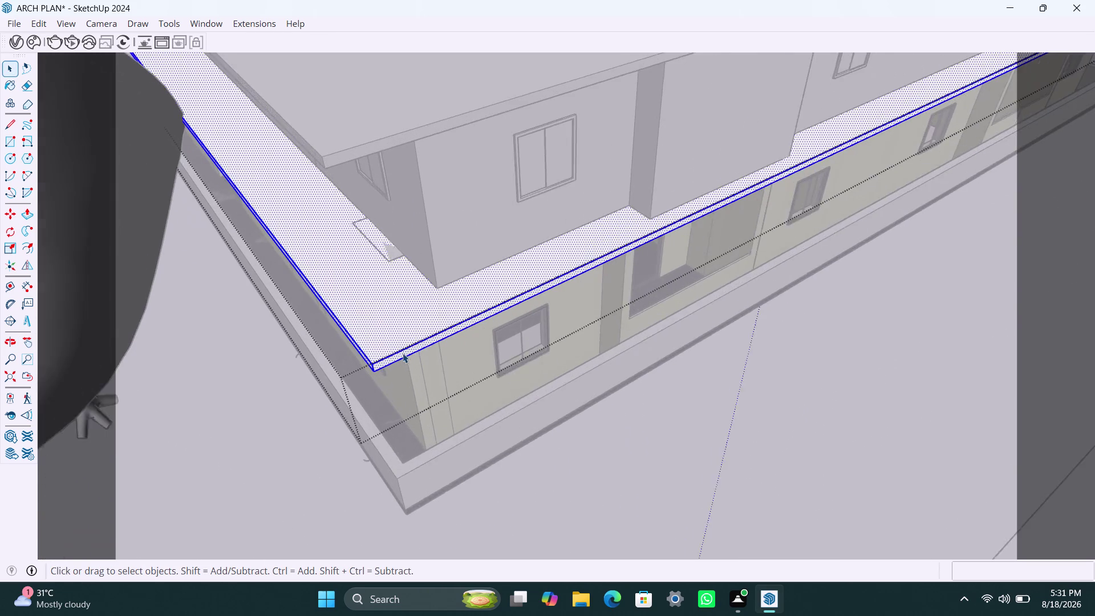
scroll(up, 3)
click(402, 353)
key(m)
click(399, 354)
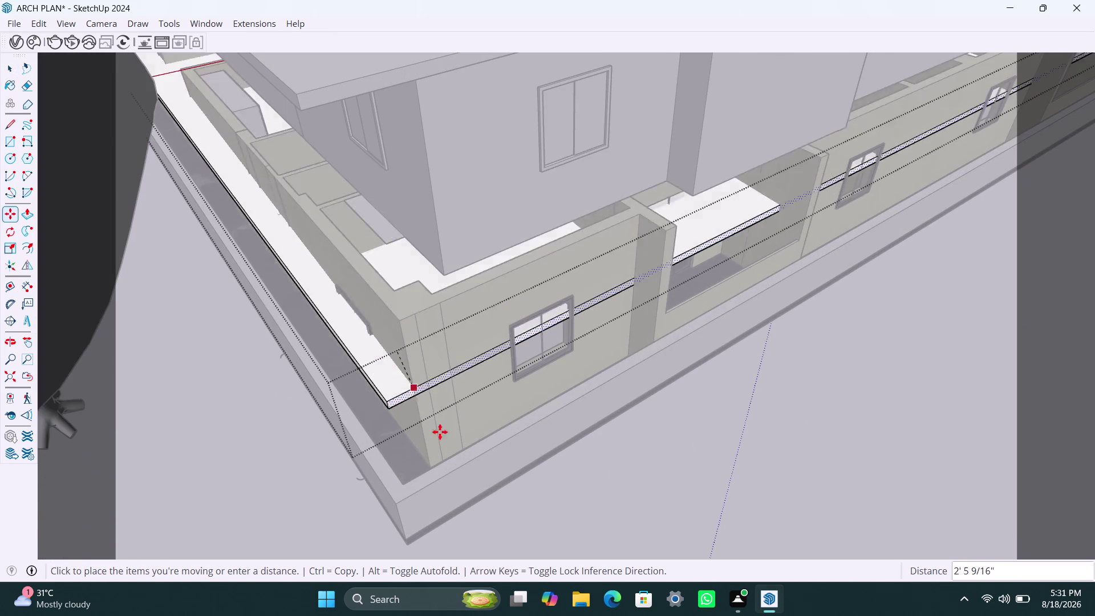
key(Escape)
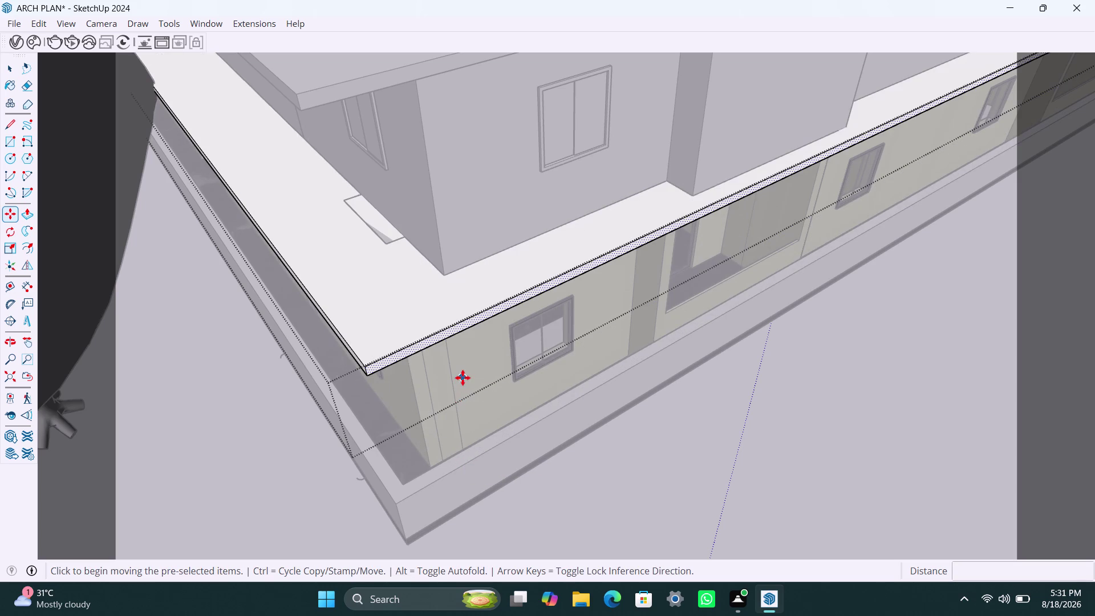
Push/Pull the slab's face to set its thickness, then check it from around.
key(p)
click(419, 343)
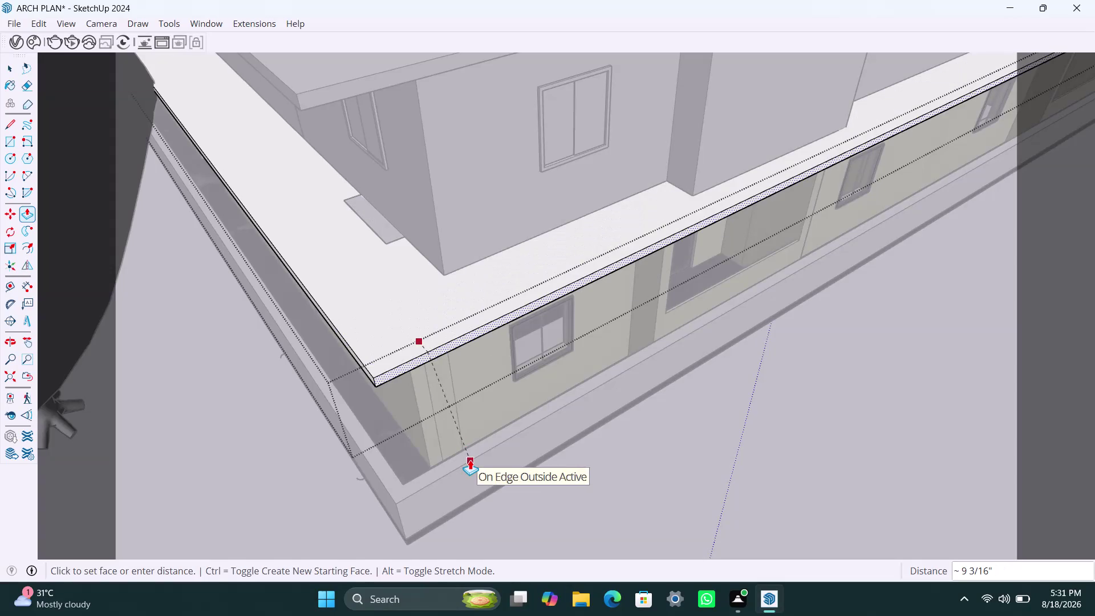
click(470, 459)
key(comma)
scroll(down, 3)
middle_drag(796, 266, 796, 266)
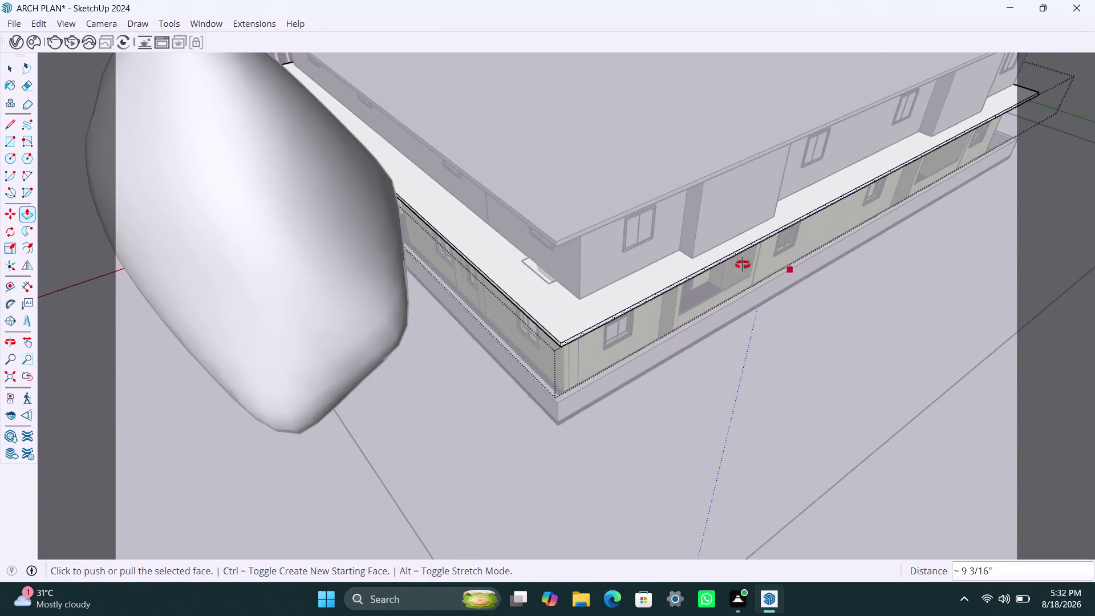
middle_drag(796, 266, 514, 266)
scroll(down, 3)
middle_drag(912, 347, 598, 331)
scroll(down, 3)
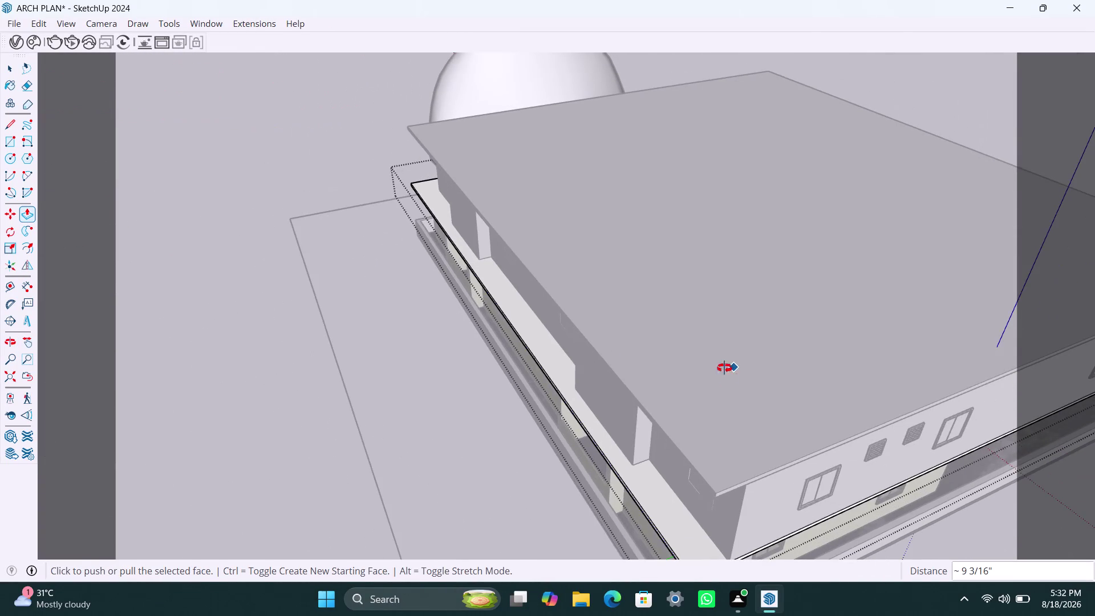
middle_drag(724, 368, 620, 237)
scroll(up, 3)
Select the slab's outer narrow edge face.
key(space)
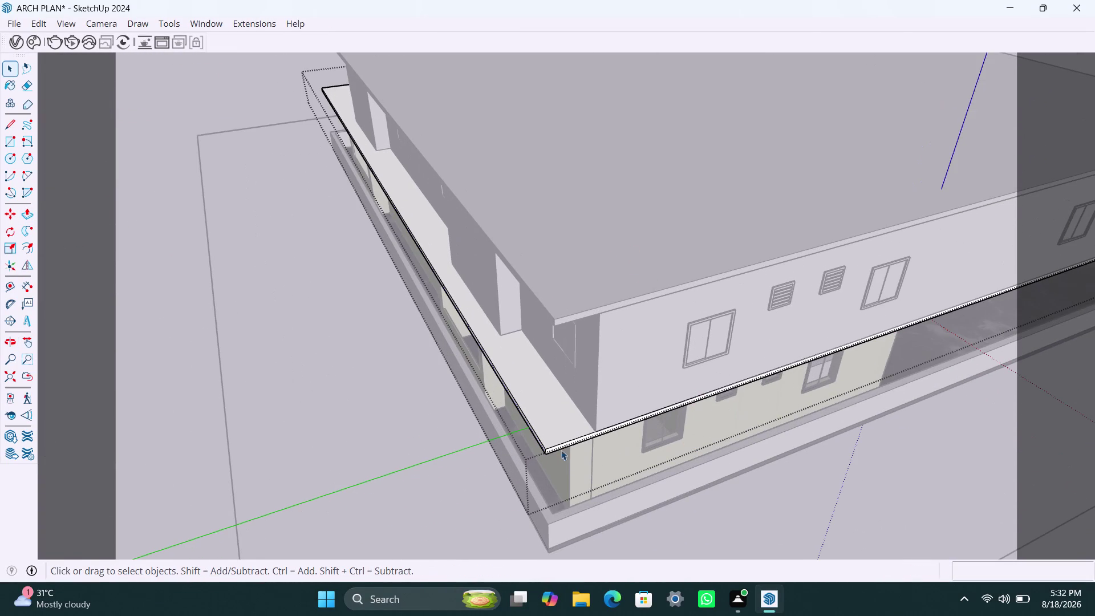
click(560, 448)
scroll(up, 3)
click(564, 440)
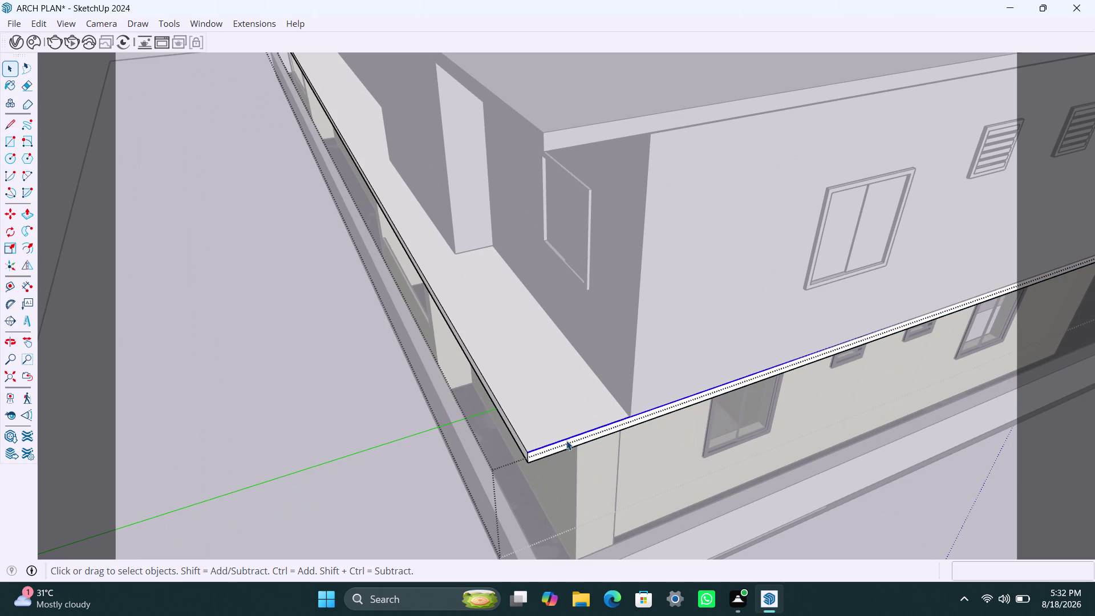
click(567, 440)
scroll(up, 3)
click(585, 440)
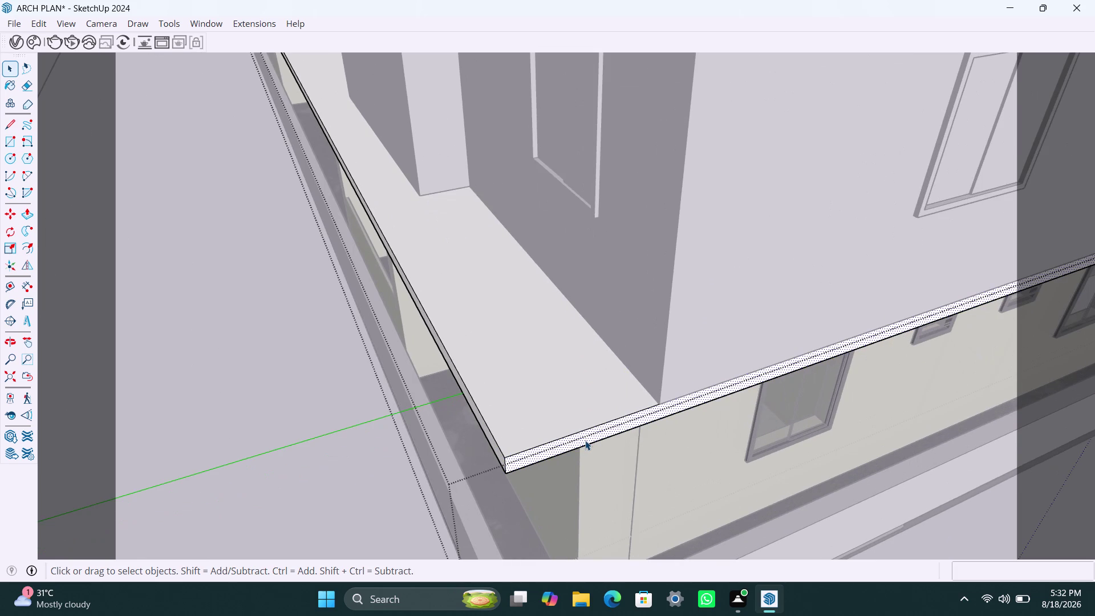
Push the slab's edge face out about 1 11/16" and view the whole building.
key(p)
click(586, 441)
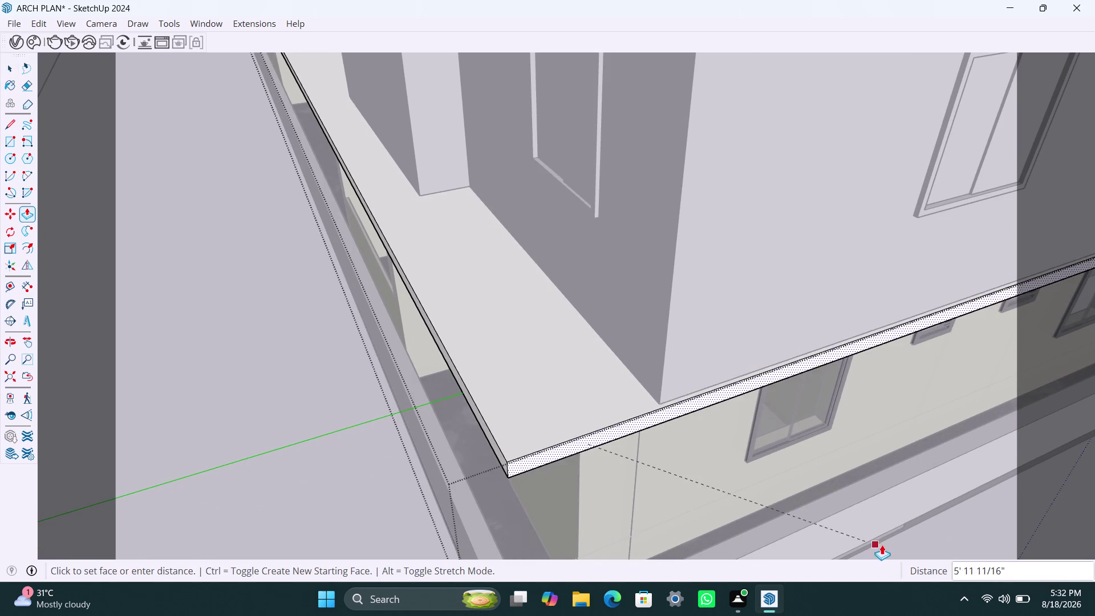
scroll(down, 3)
scroll(down, 3)
middle_drag(866, 526, 864, 524)
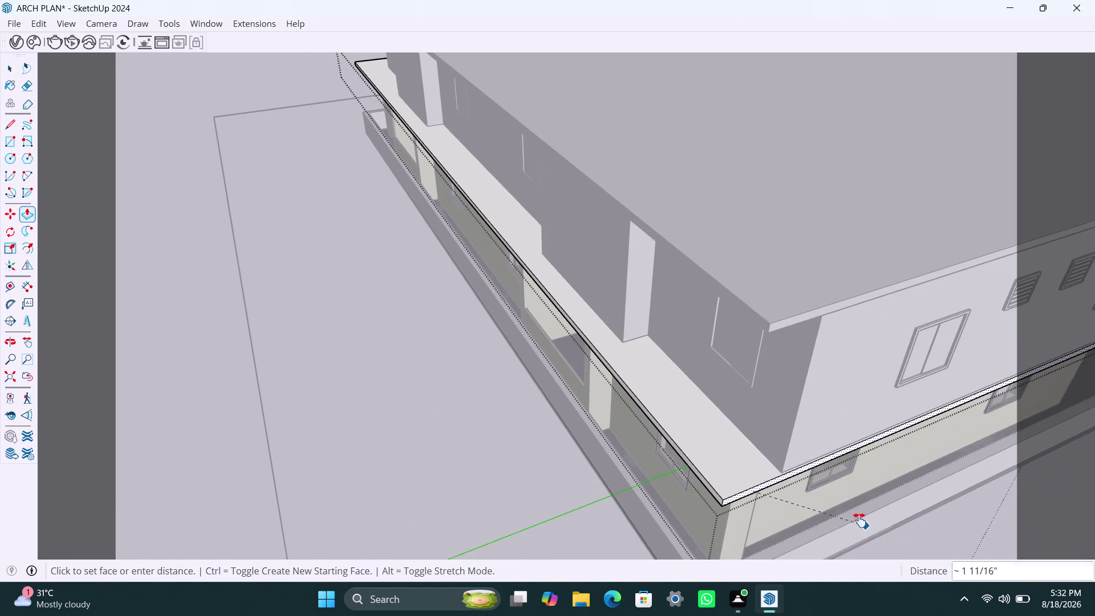
middle_drag(864, 525, 813, 438)
click(705, 464)
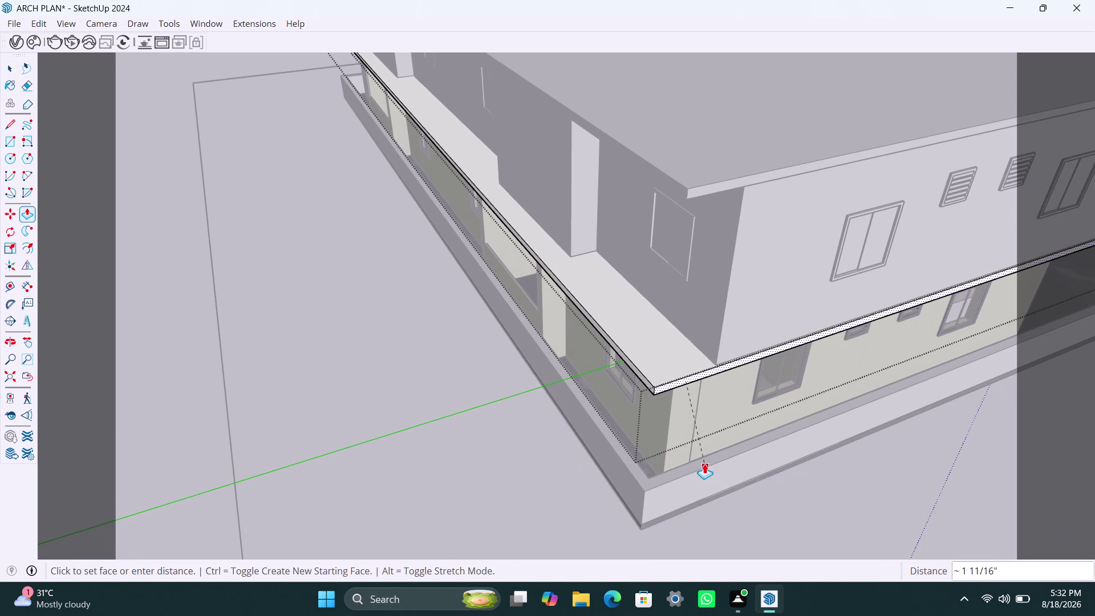
scroll(down, 3)
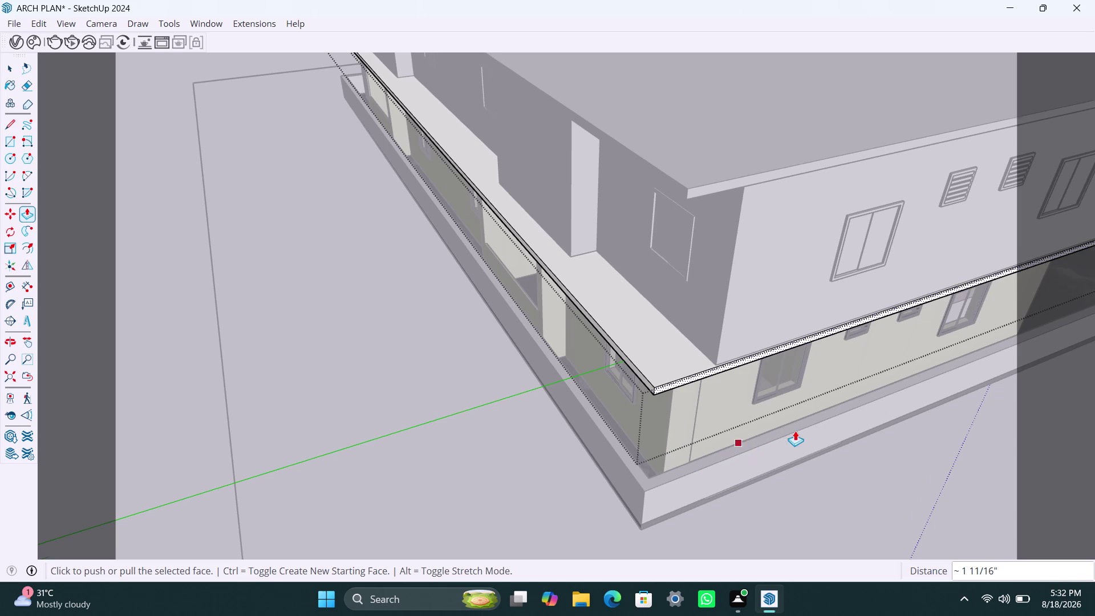
scroll(down, 3)
middle_drag(801, 424, 535, 394)
scroll(down, 3)
middle_drag(690, 430, 522, 400)
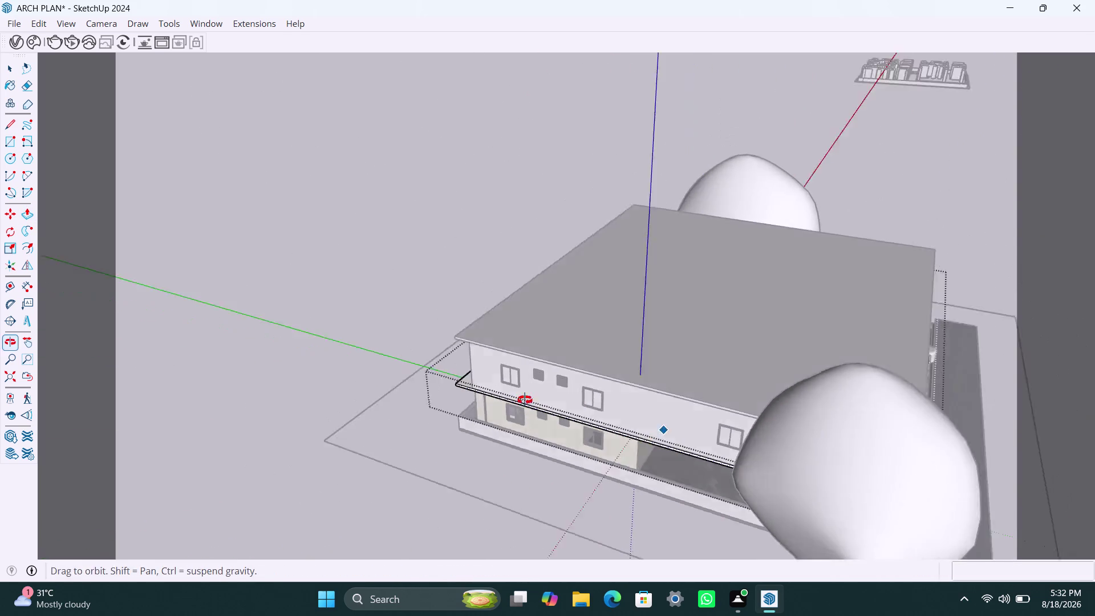
Orbit around the building to frame its upper floor and roof.
middle_drag(522, 400, 496, 397)
scroll(up, 3)
scroll(down, 3)
middle_drag(701, 457, 574, 407)
key(space)
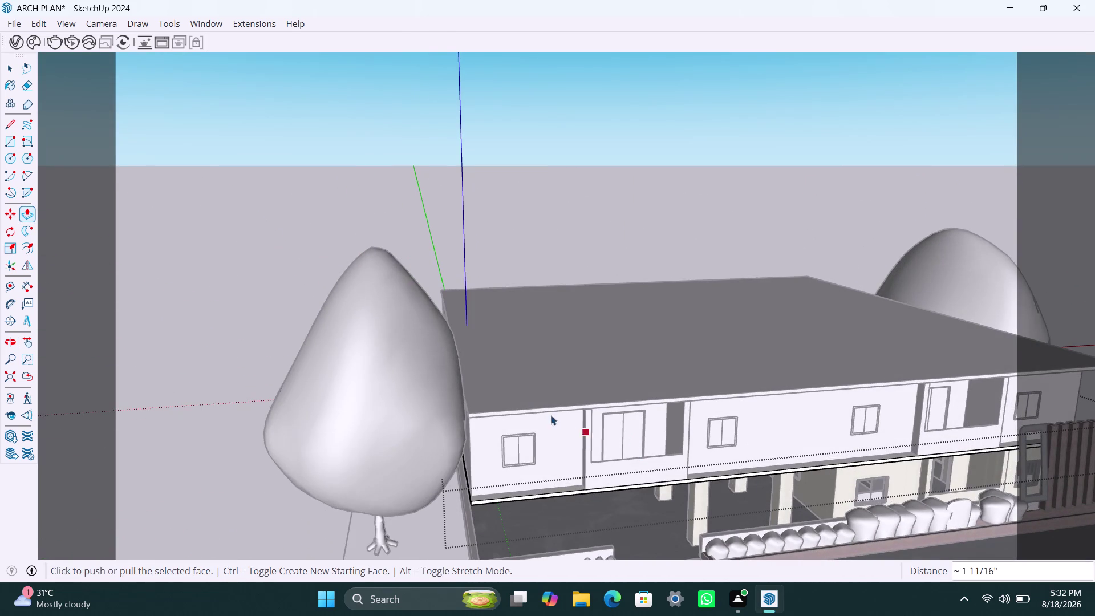
scroll(up, 3)
middle_drag(564, 430, 569, 466)
scroll(down, 3)
middle_drag(623, 461, 628, 411)
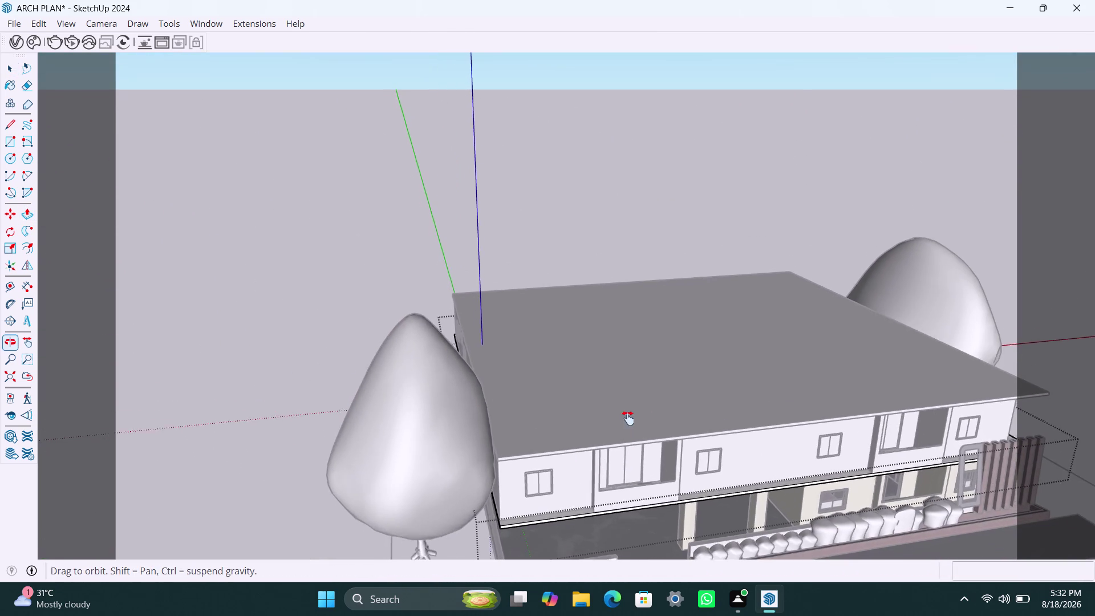
middle_drag(628, 412, 633, 357)
scroll(up, 3)
middle_drag(634, 415, 641, 481)
scroll(up, 3)
middle_drag(599, 457, 630, 371)
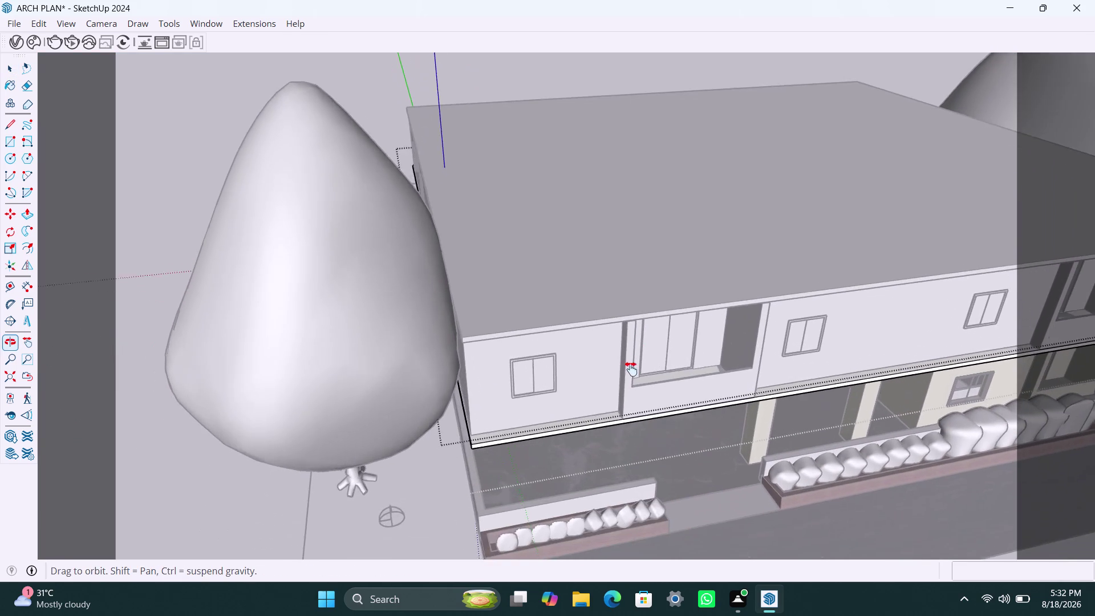
middle_drag(630, 370, 631, 369)
middle_drag(585, 390, 981, 358)
middle_drag(542, 355, 914, 325)
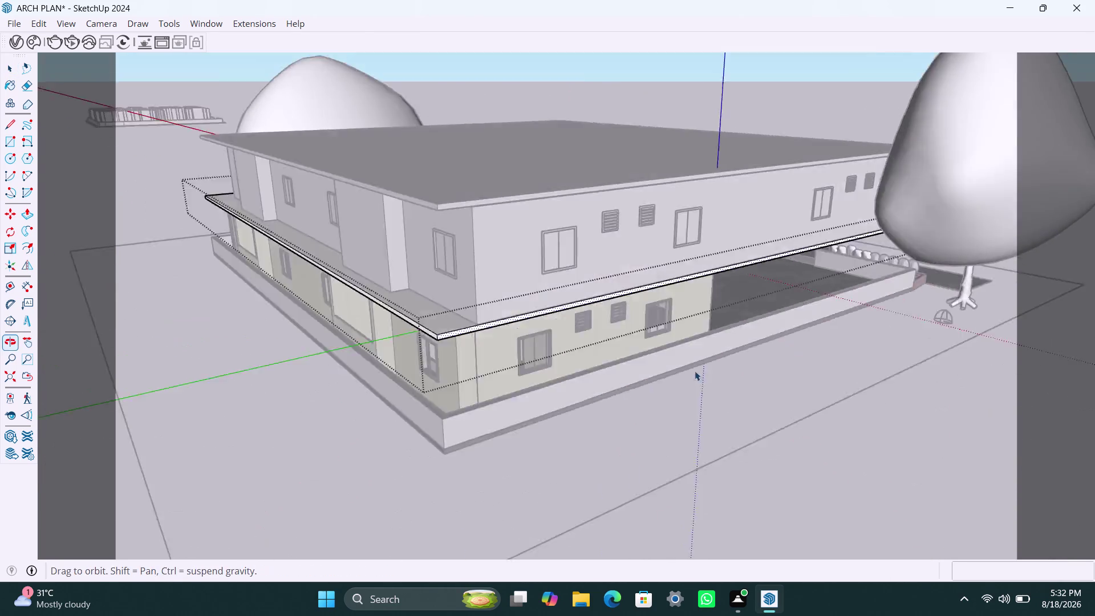
middle_drag(758, 348, 513, 373)
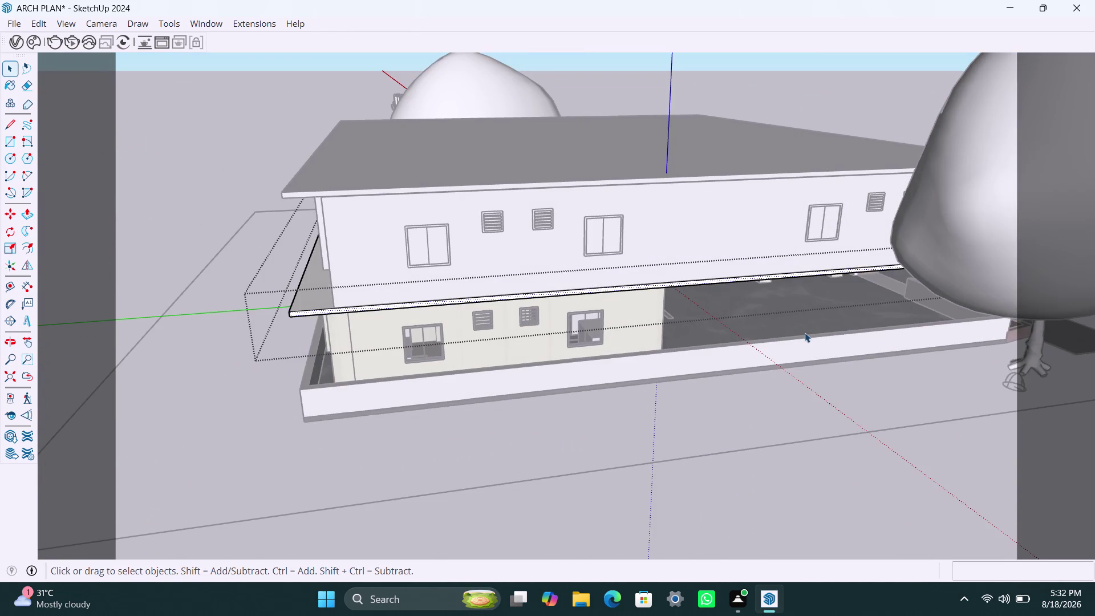
Select the roof slab face together with its edges.
click(367, 191)
double_click(369, 191)
click(370, 191)
click(369, 192)
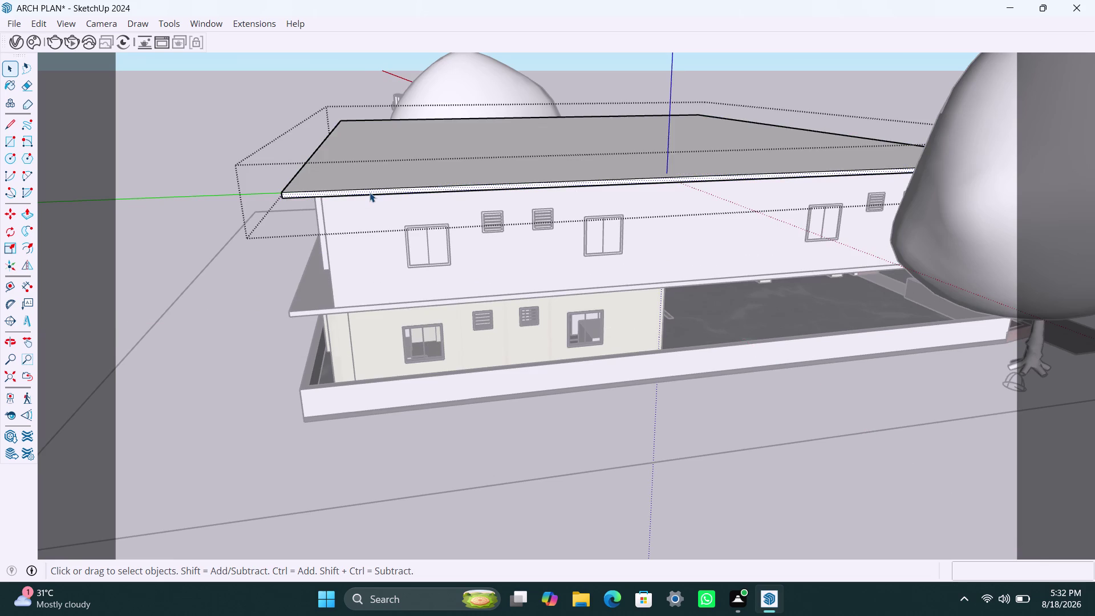
scroll(up, 3)
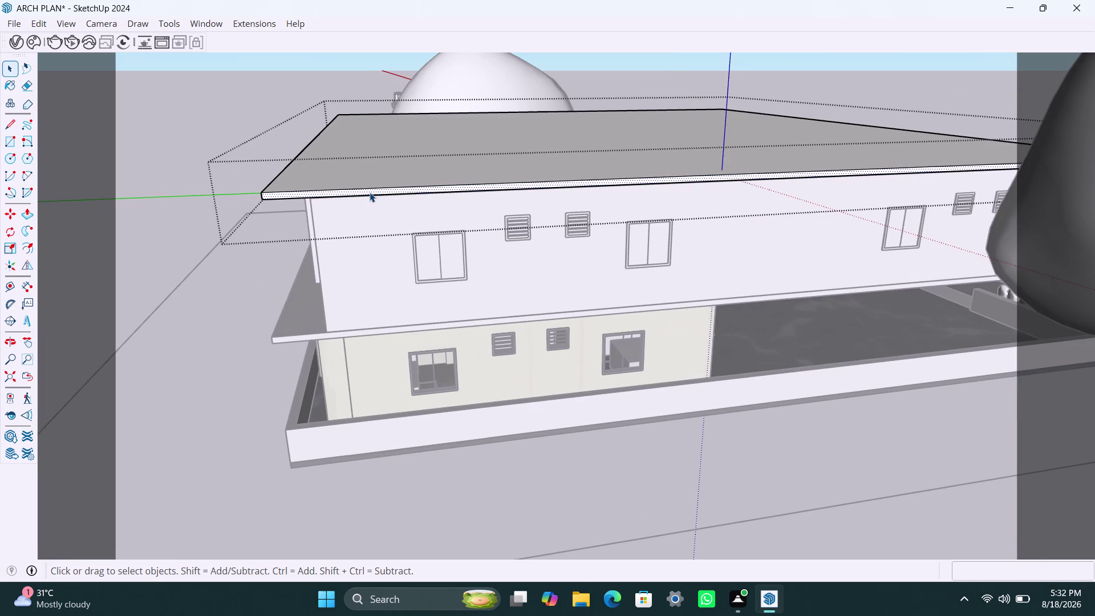
key(p)
click(374, 189)
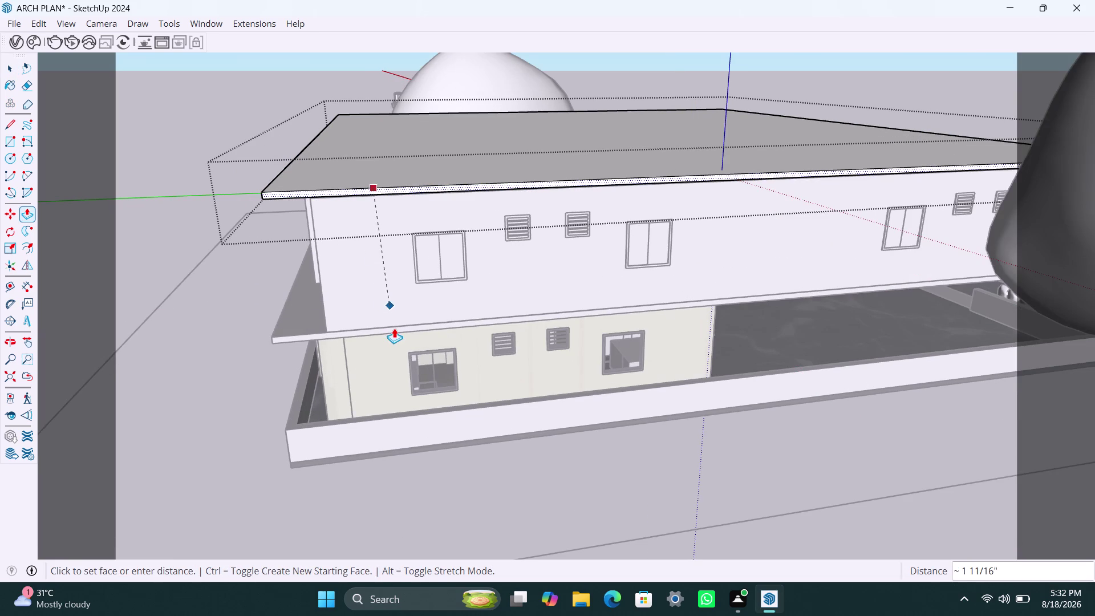
click(394, 328)
scroll(down, 3)
middle_drag(353, 268, 792, 291)
key(space)
click(535, 220)
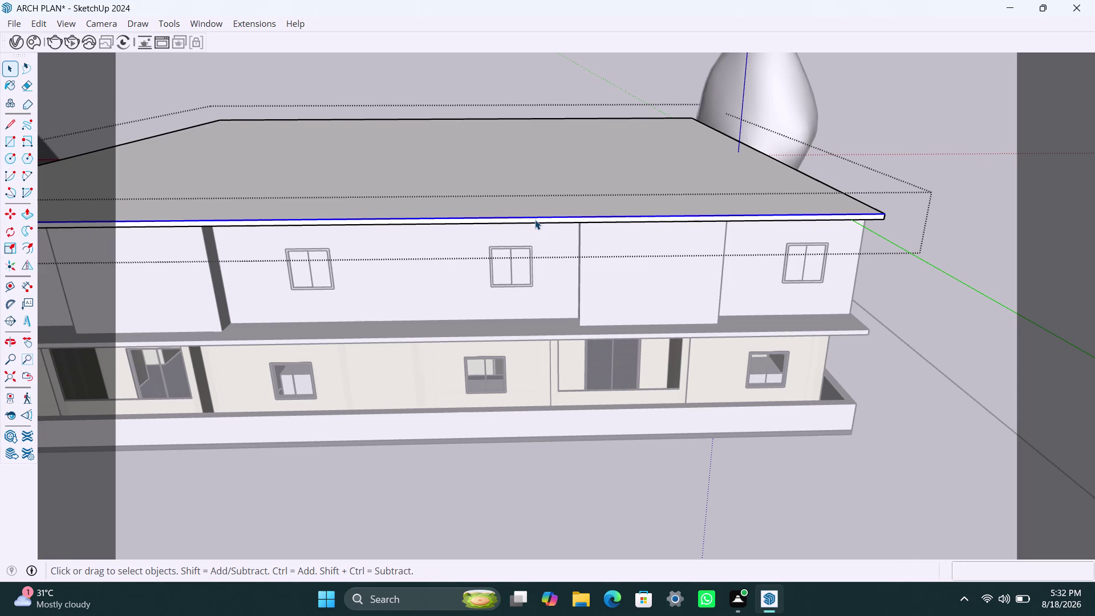
click(535, 222)
click(533, 222)
click(519, 220)
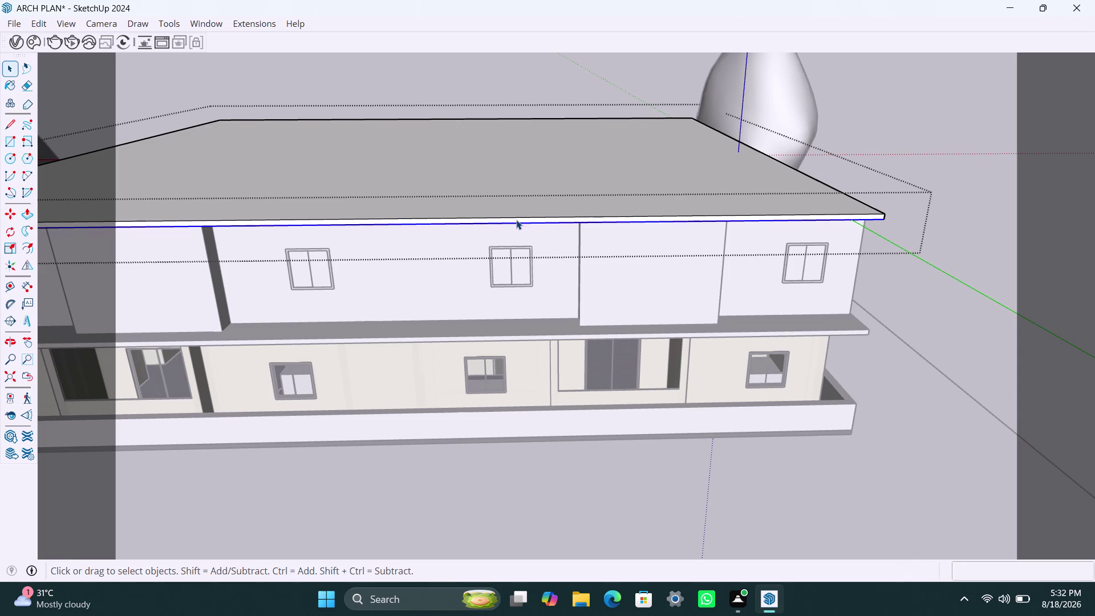
double_click(517, 222)
key(p)
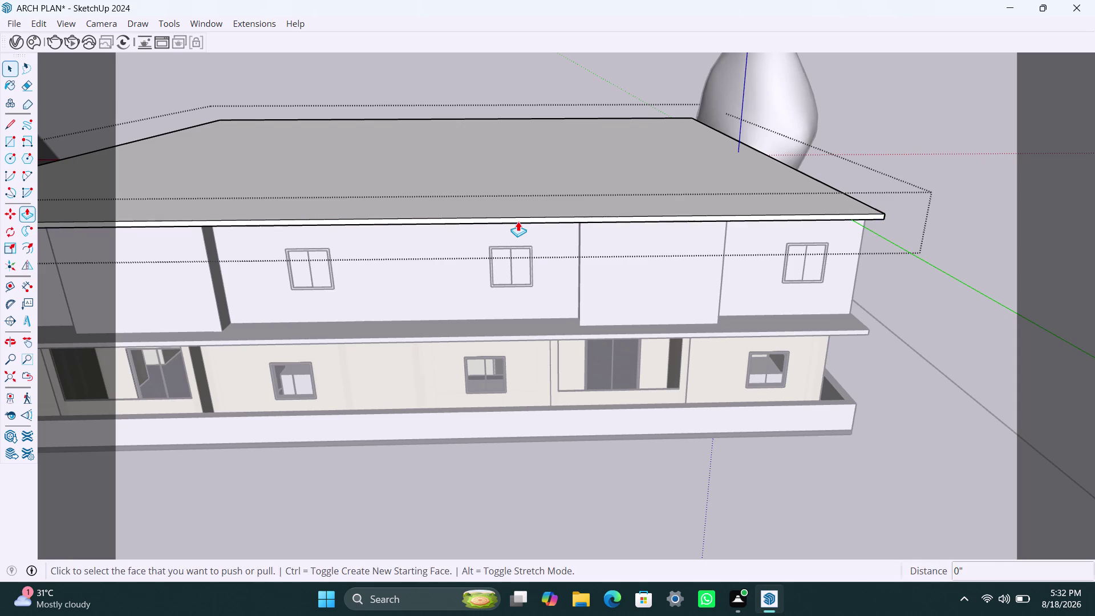
click(518, 221)
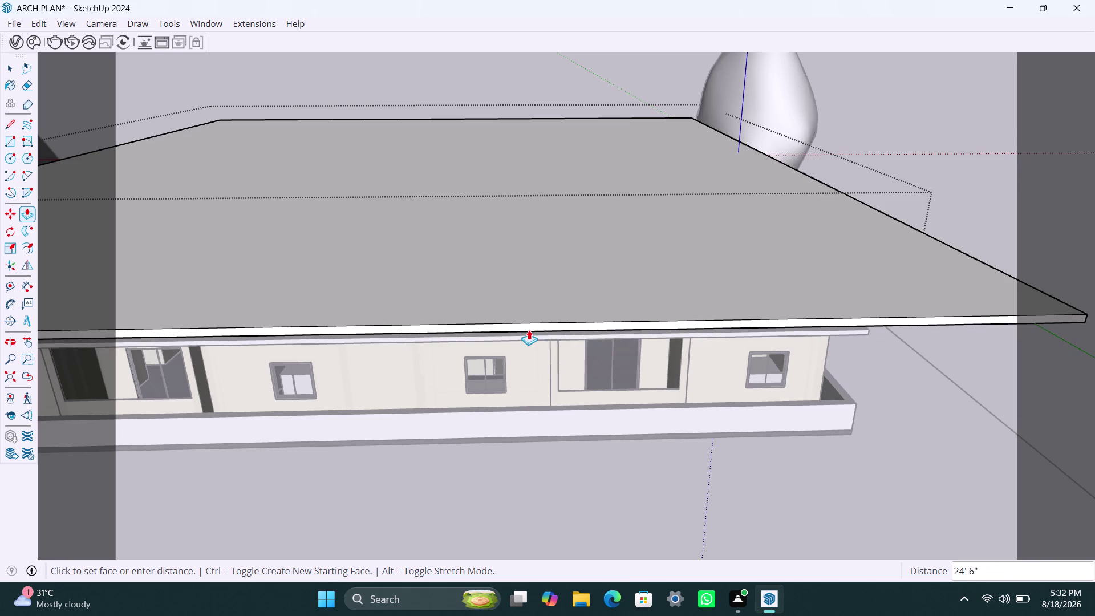
click(536, 334)
scroll(down, 3)
middle_drag(486, 273, 696, 262)
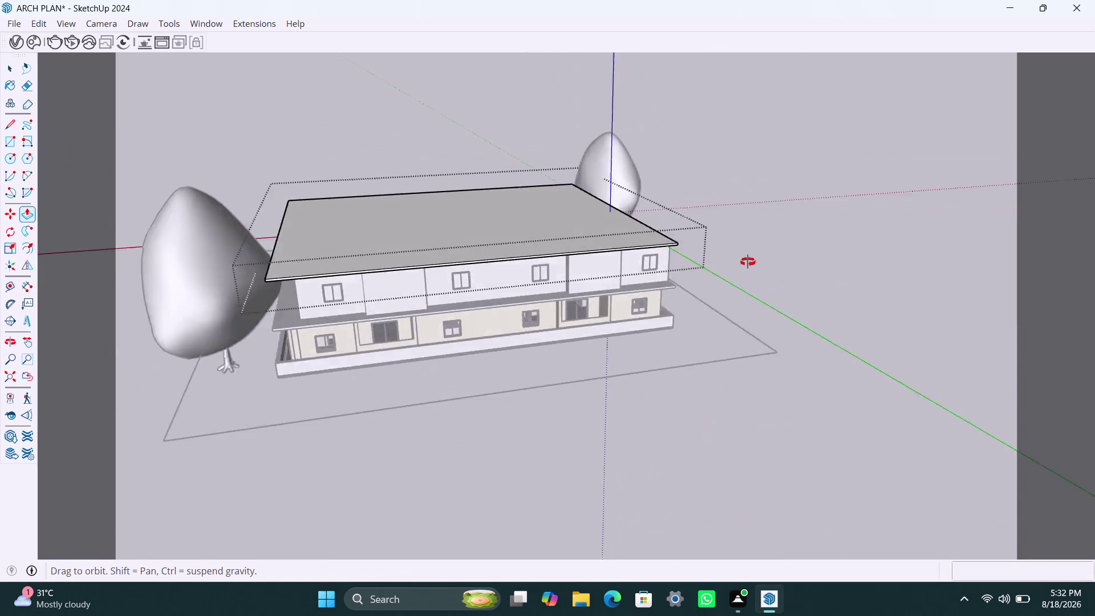
middle_drag(696, 262, 889, 262)
key(space)
scroll(up, 3)
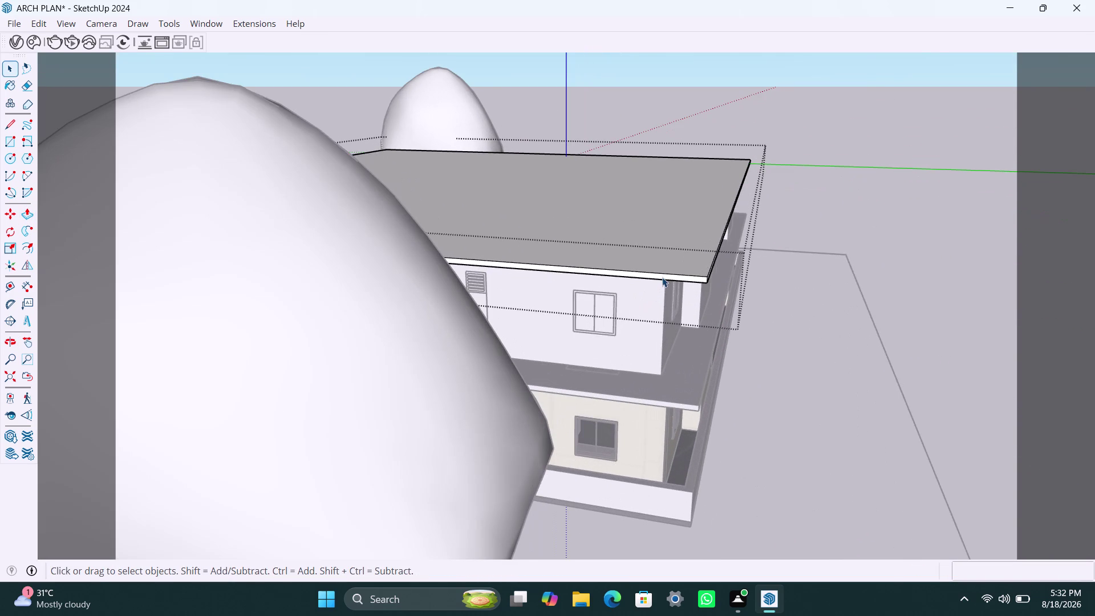
click(662, 277)
key(p)
click(662, 277)
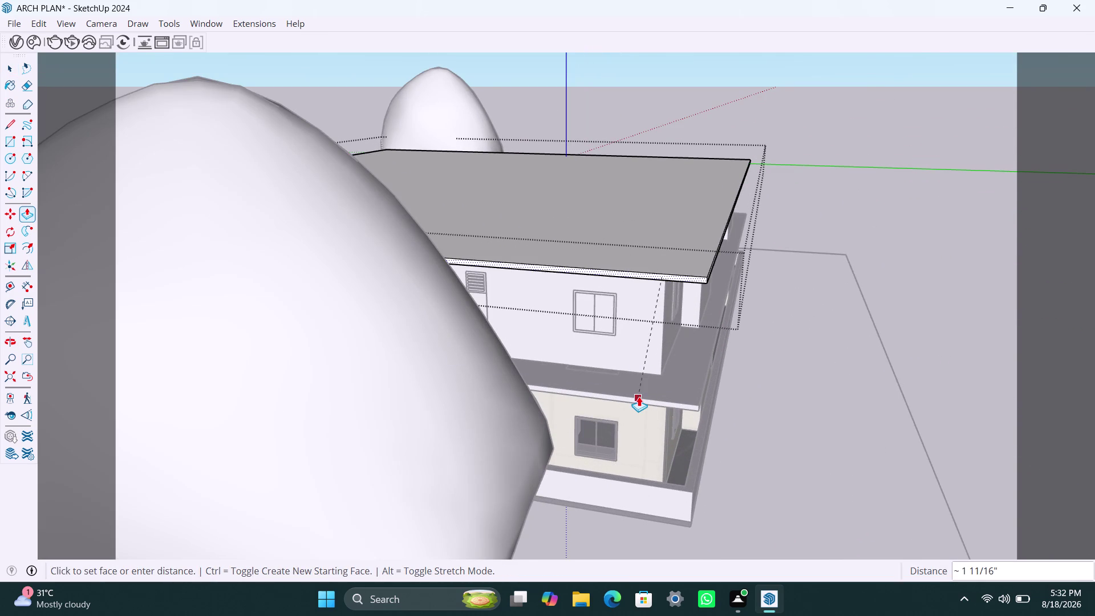
click(639, 398)
scroll(down, 3)
middle_drag(621, 384, 799, 367)
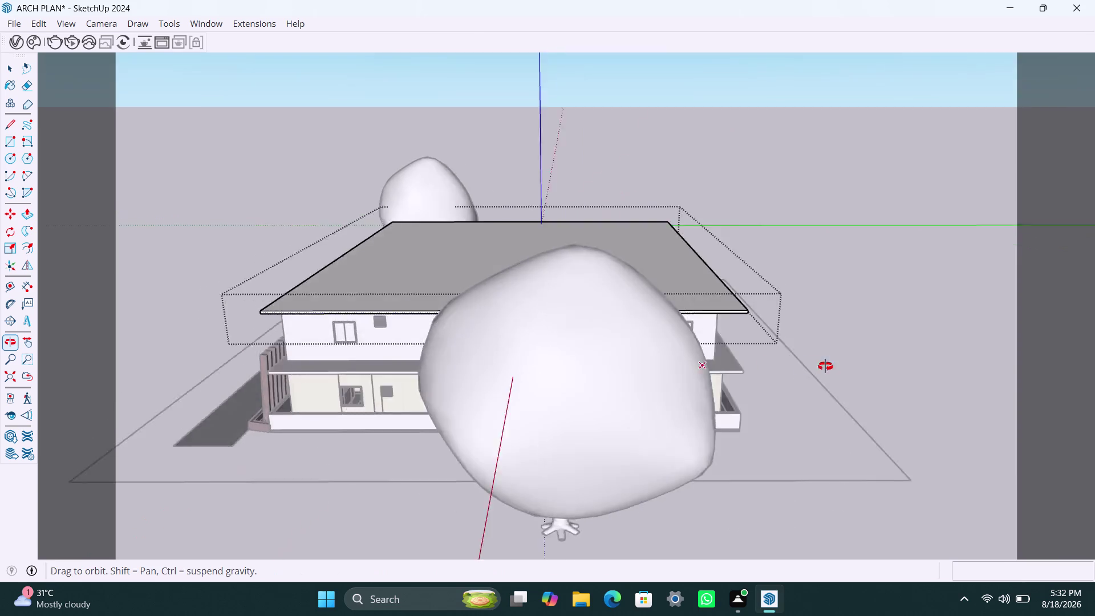
middle_drag(800, 367, 890, 365)
middle_drag(359, 375, 736, 385)
key(space)
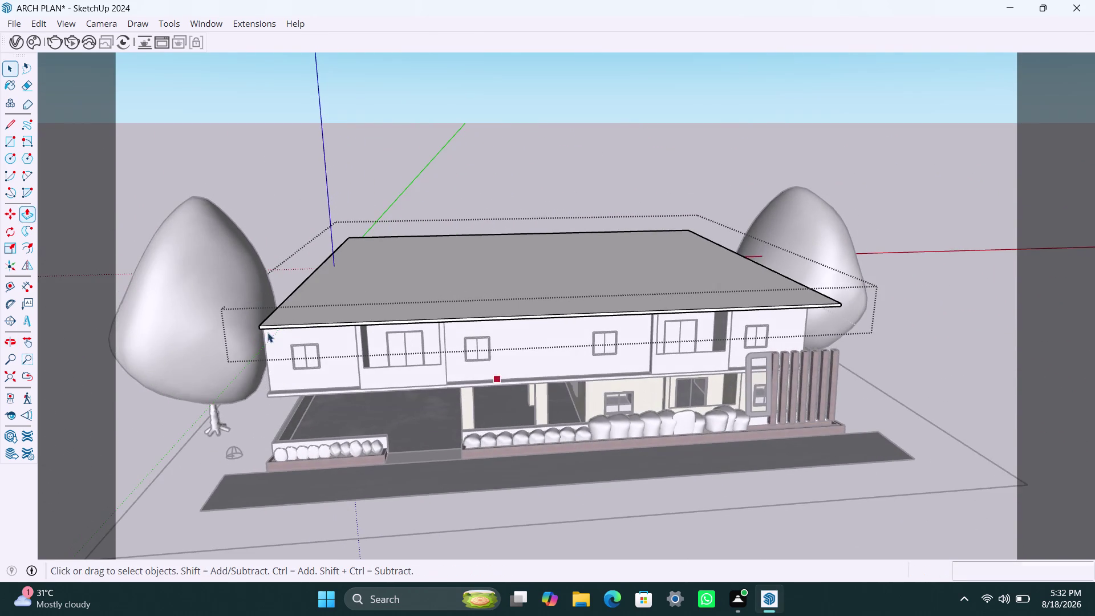
scroll(up, 3)
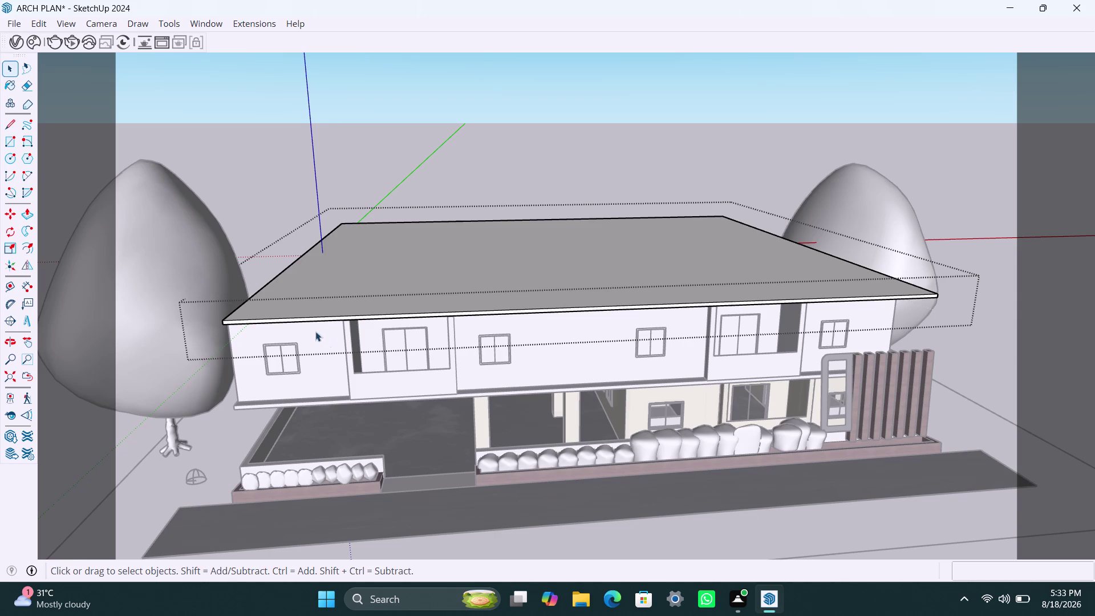
Zoom in on the first-floor slab's left side and enter its group for editing.
scroll(down, 3)
middle_drag(408, 352, 493, 354)
scroll(up, 3)
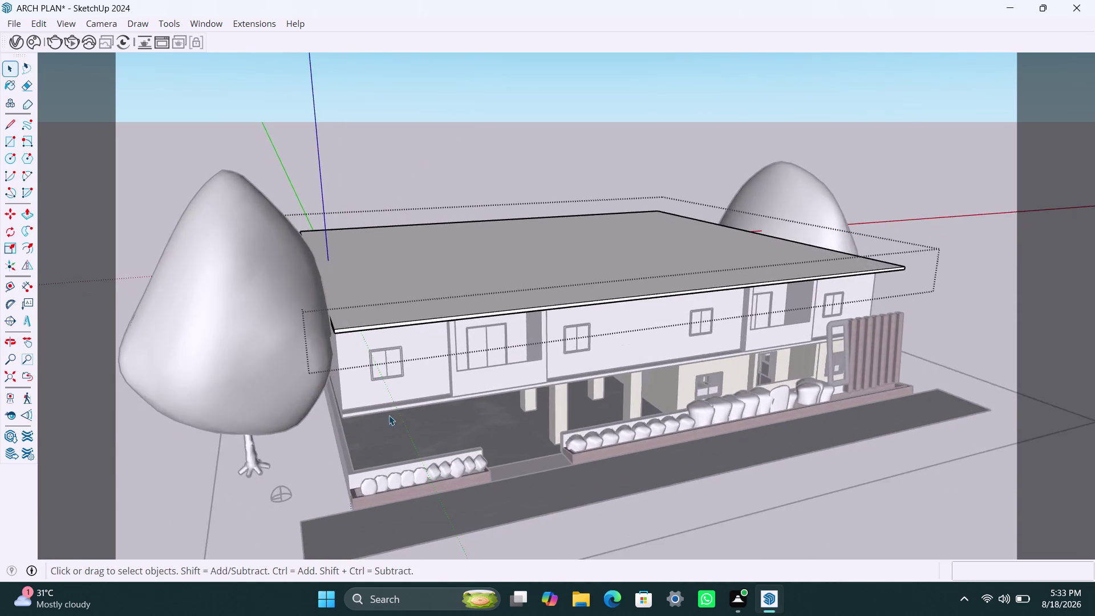
scroll(up, 3)
double_click(329, 414)
click(328, 413)
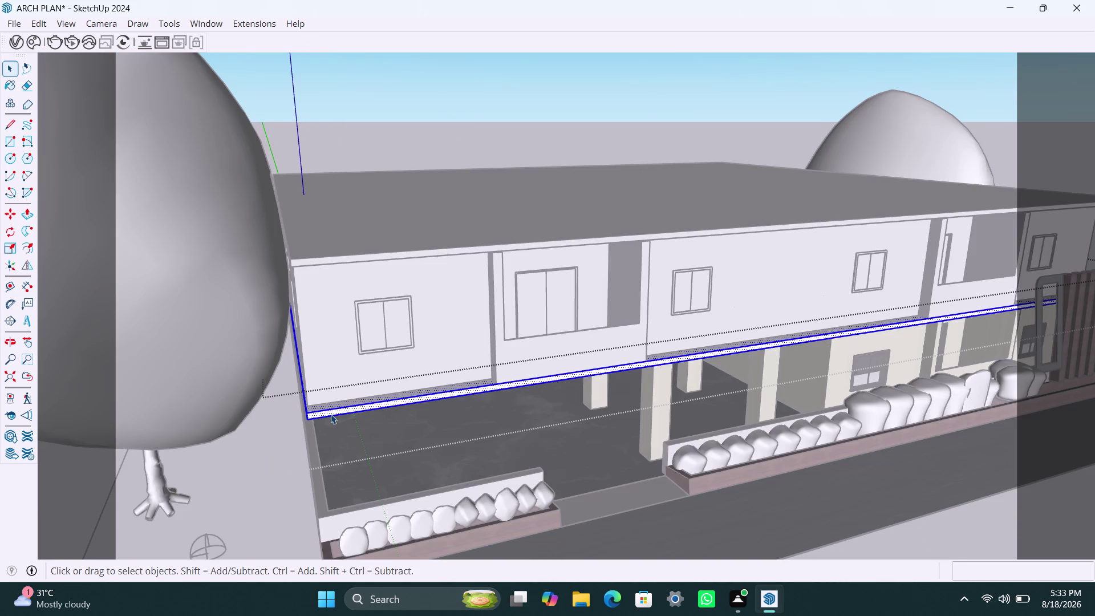
double_click(331, 414)
scroll(up, 3)
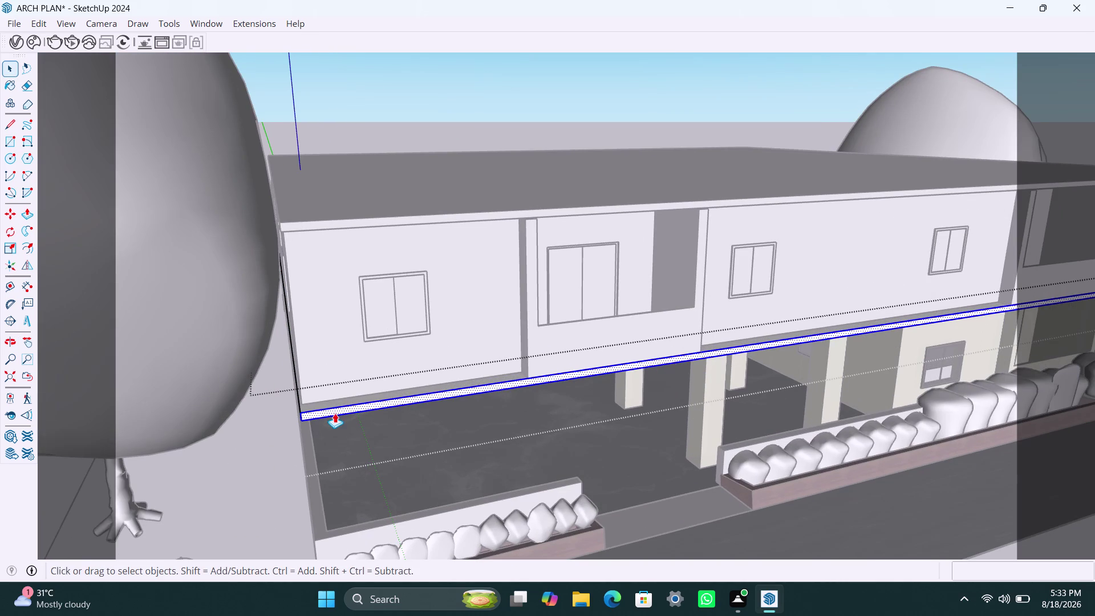
Start a Push/Pull on the first-floor slab, then cancel it.
key(p)
click(334, 411)
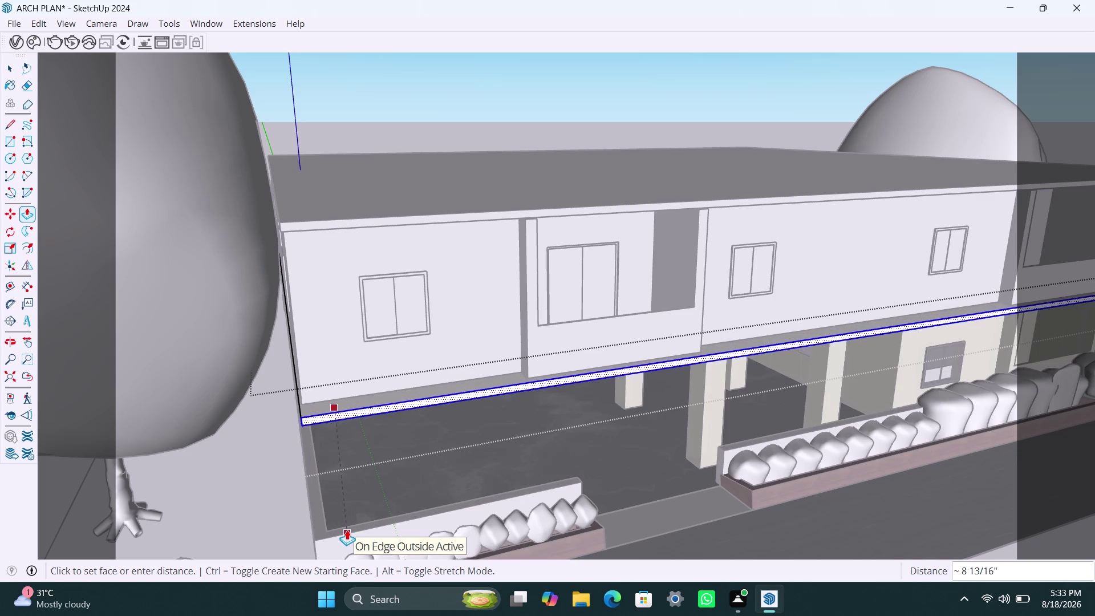
click(347, 529)
key(space)
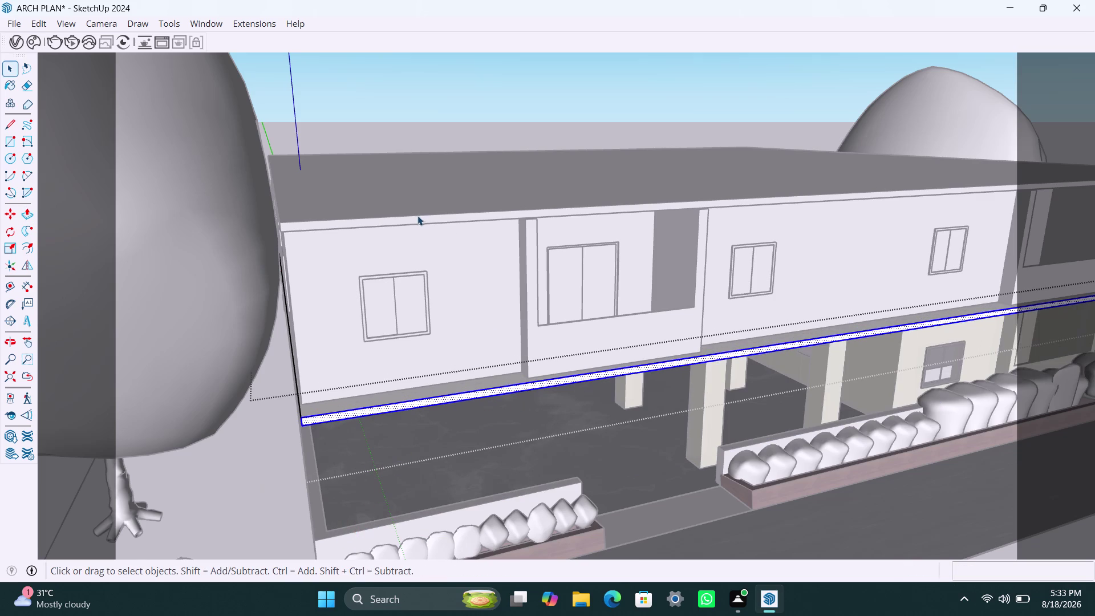
Enter the roof slab group and select all its geometry.
double_click(416, 219)
triple_click(416, 219)
click(416, 220)
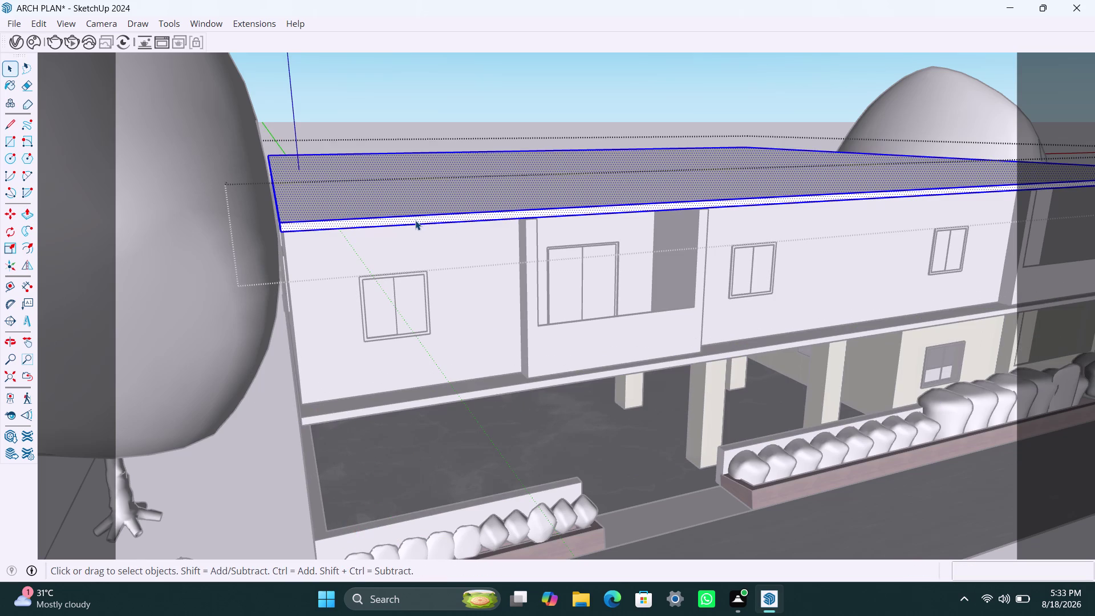
click(411, 219)
click(410, 219)
scroll(up, 3)
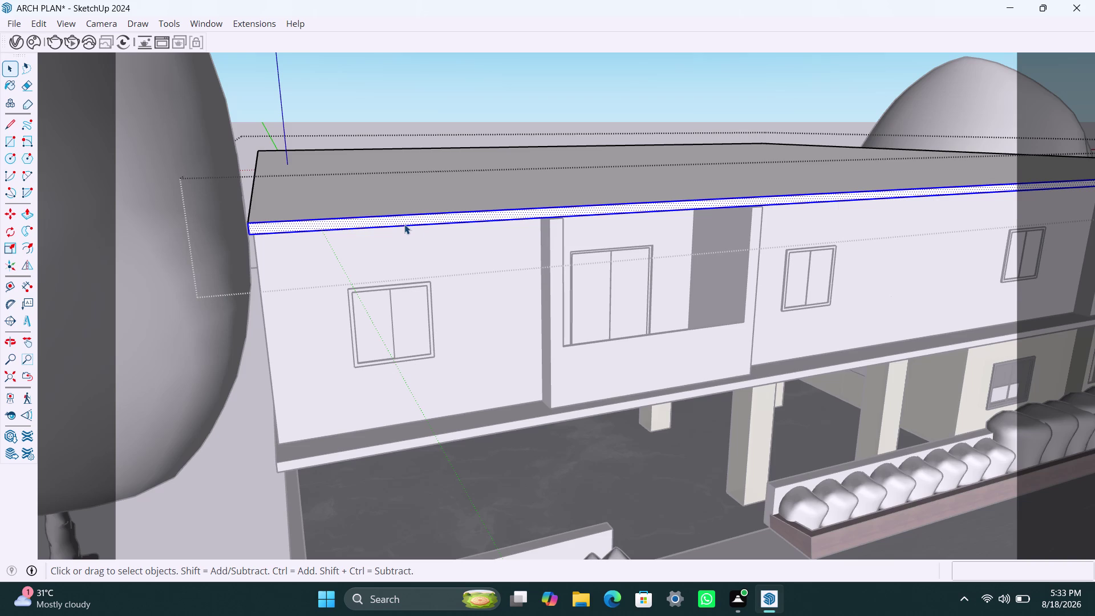
key(space)
Orbit below the first-floor slab and select all of its geometry.
scroll(down, 3)
scroll(up, 3)
click(475, 116)
scroll(down, 3)
middle_drag(446, 400, 550, 358)
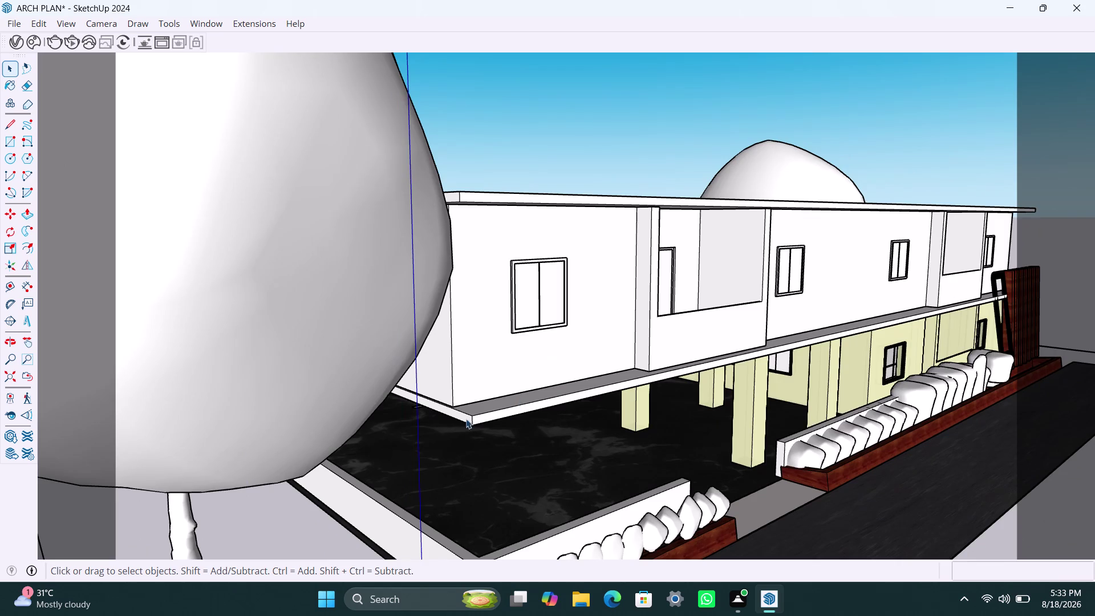
scroll(up, 3)
click(434, 381)
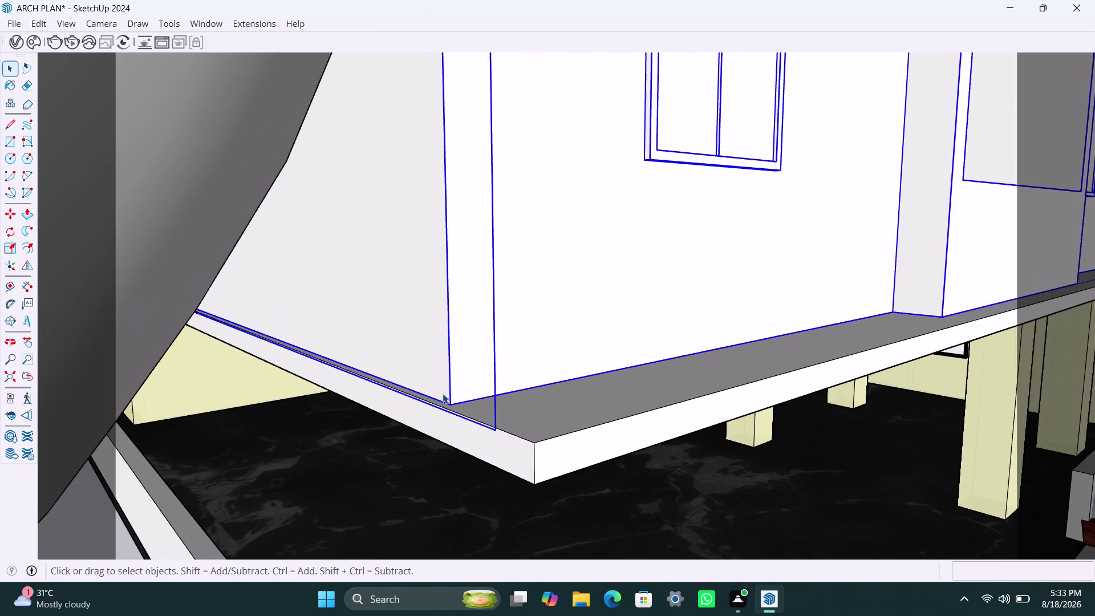
click(446, 414)
triple_click(446, 416)
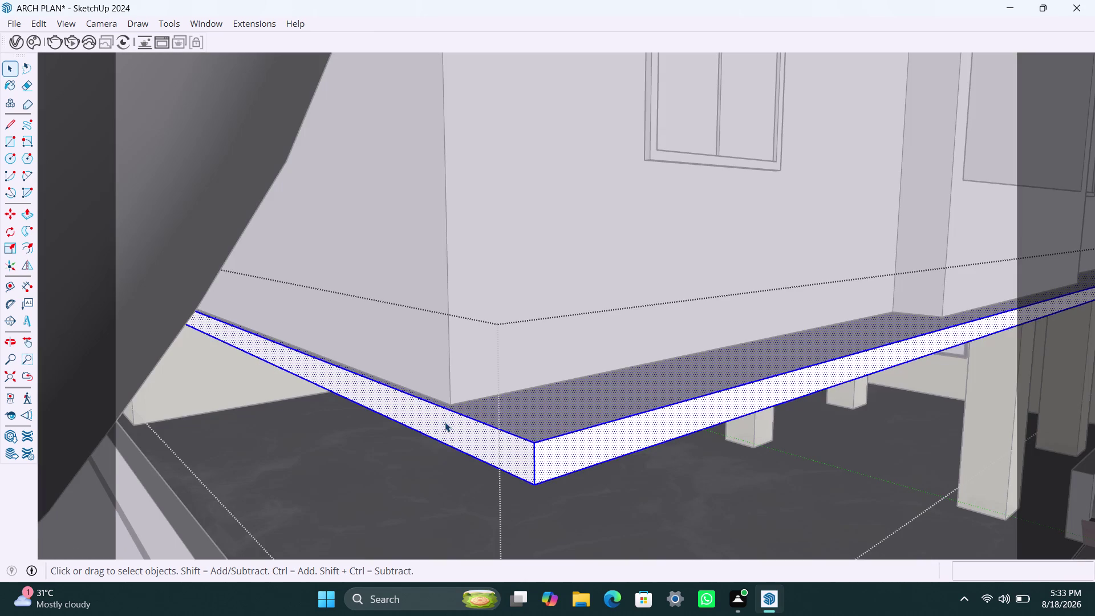
Pull the slab's end face out about 1 11/16", then exit the group.
key(p)
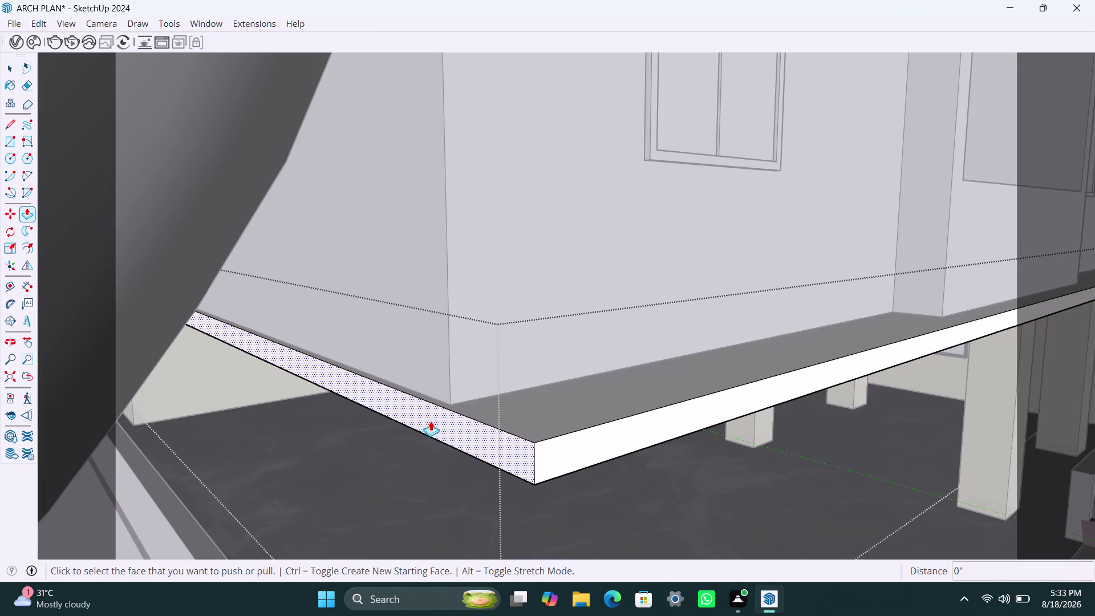
click(431, 408)
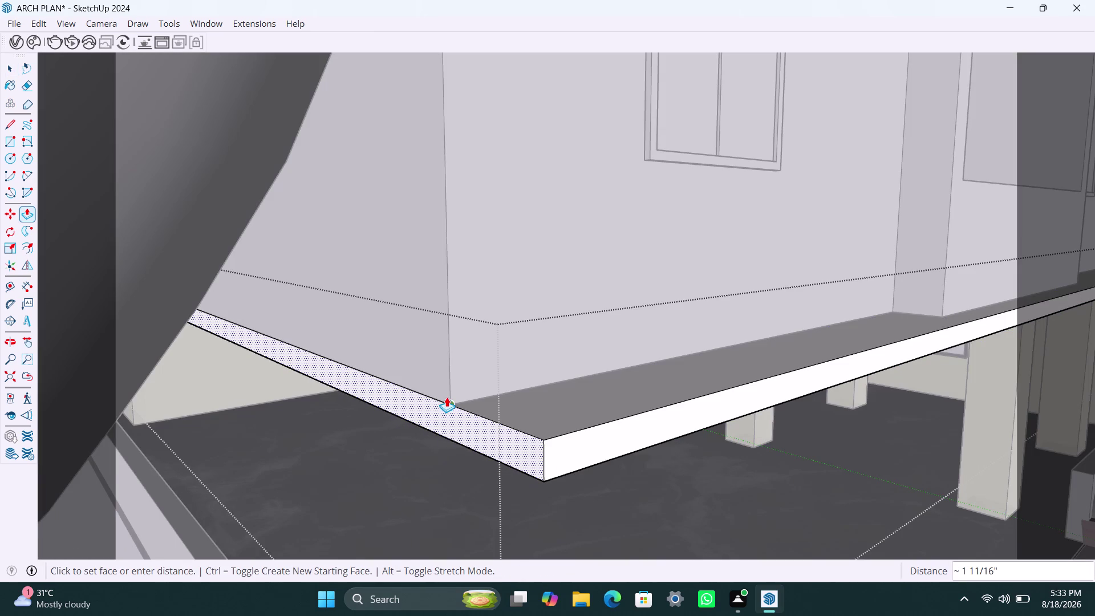
click(447, 397)
key(space)
key(space)
scroll(down, 3)
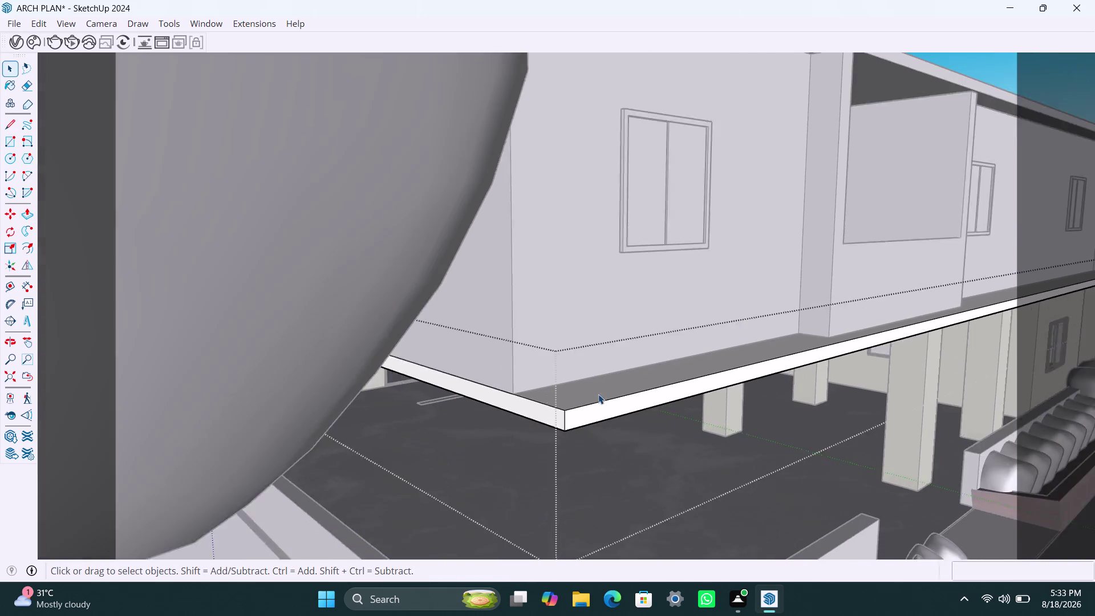
scroll(down, 3)
middle_drag(598, 405, 441, 413)
scroll(down, 3)
click(627, 220)
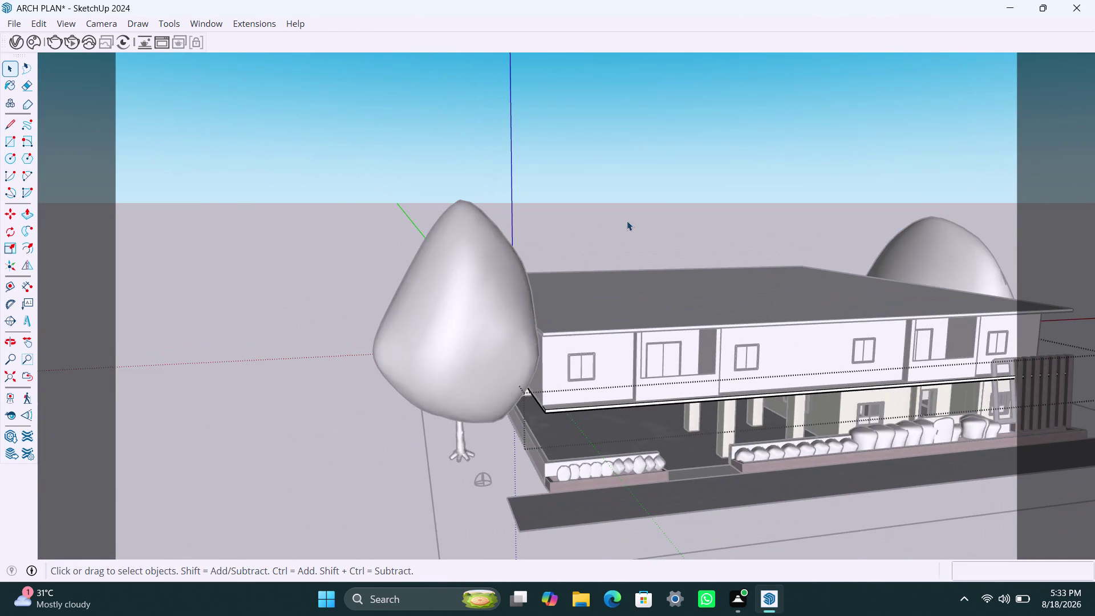
Orbit and zoom in close to the first-floor slab's left corner.
scroll(up, 3)
middle_drag(652, 407, 521, 435)
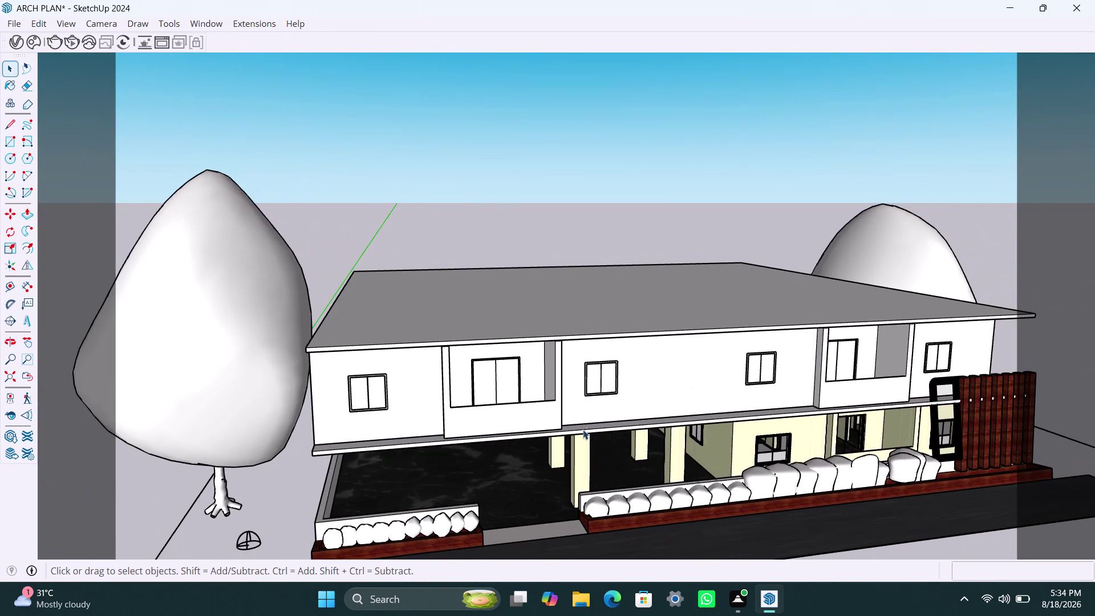
scroll(down, 3)
middle_drag(589, 461, 550, 466)
scroll(up, 3)
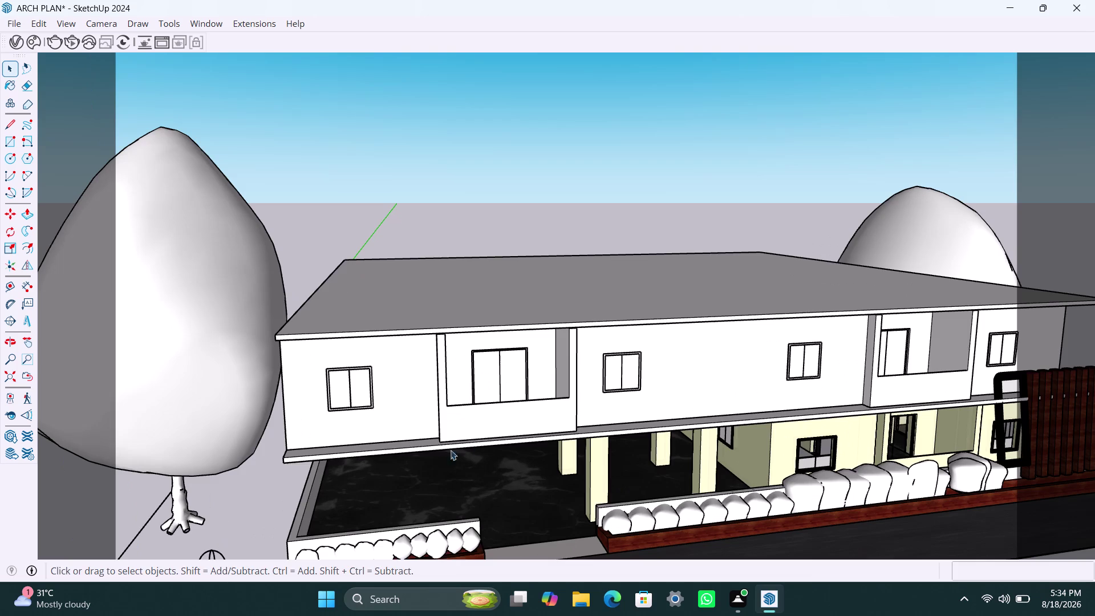
middle_drag(491, 441, 495, 461)
scroll(up, 3)
middle_drag(337, 466, 325, 458)
scroll(up, 3)
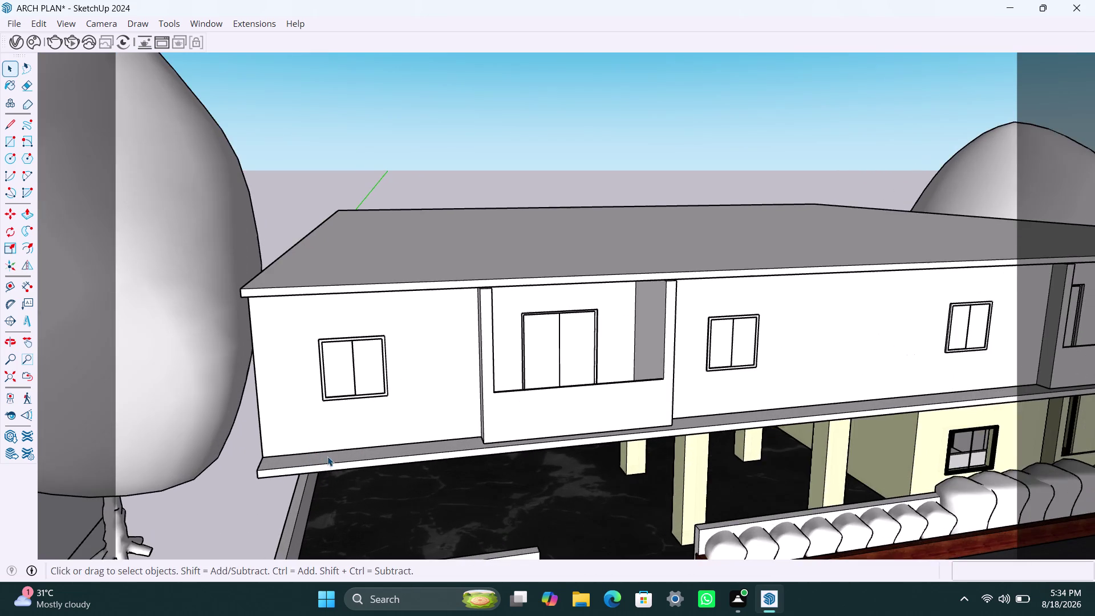
middle_drag(332, 457, 351, 460)
scroll(up, 3)
middle_drag(343, 460, 338, 476)
scroll(up, 3)
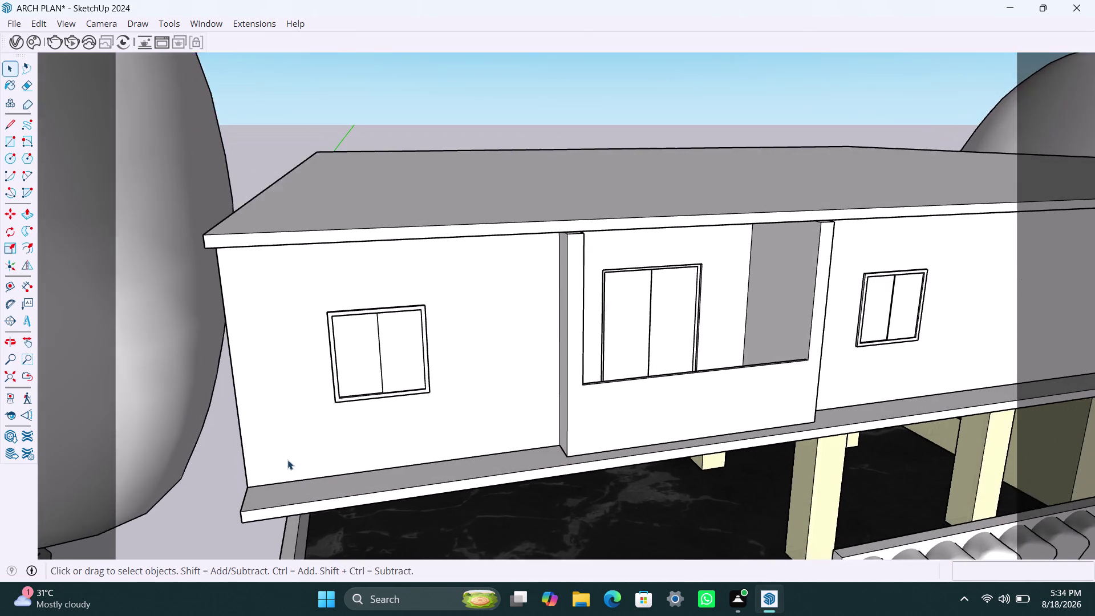
scroll(down, 3)
middle_drag(315, 459, 291, 450)
scroll(up, 3)
scroll(up, 3)
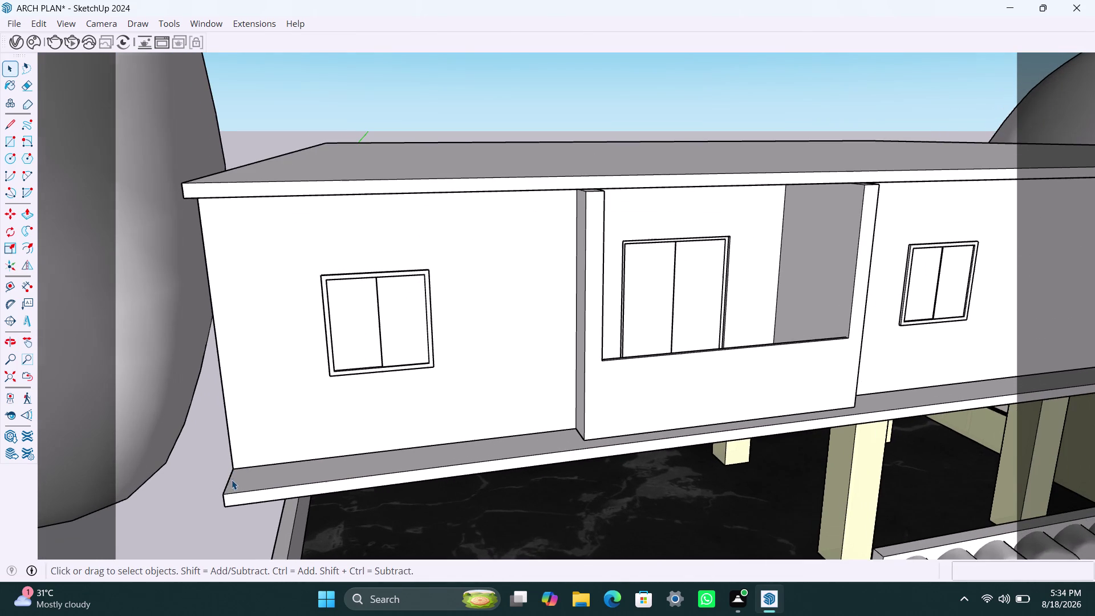
Select the short vertical edge at the slab corner.
click(227, 483)
triple_click(227, 486)
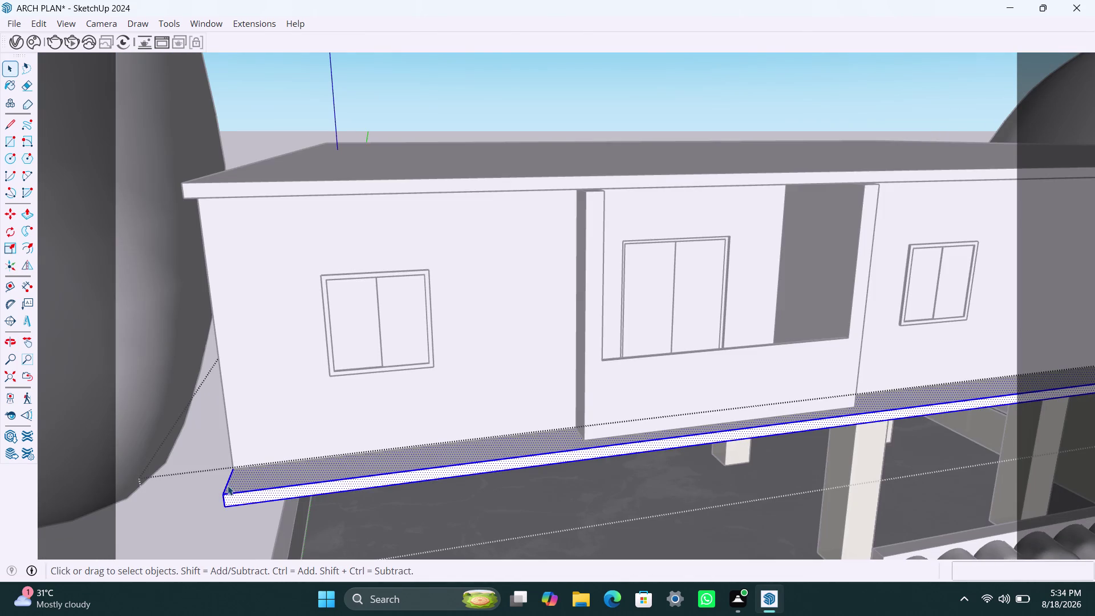
double_click(227, 485)
scroll(up, 3)
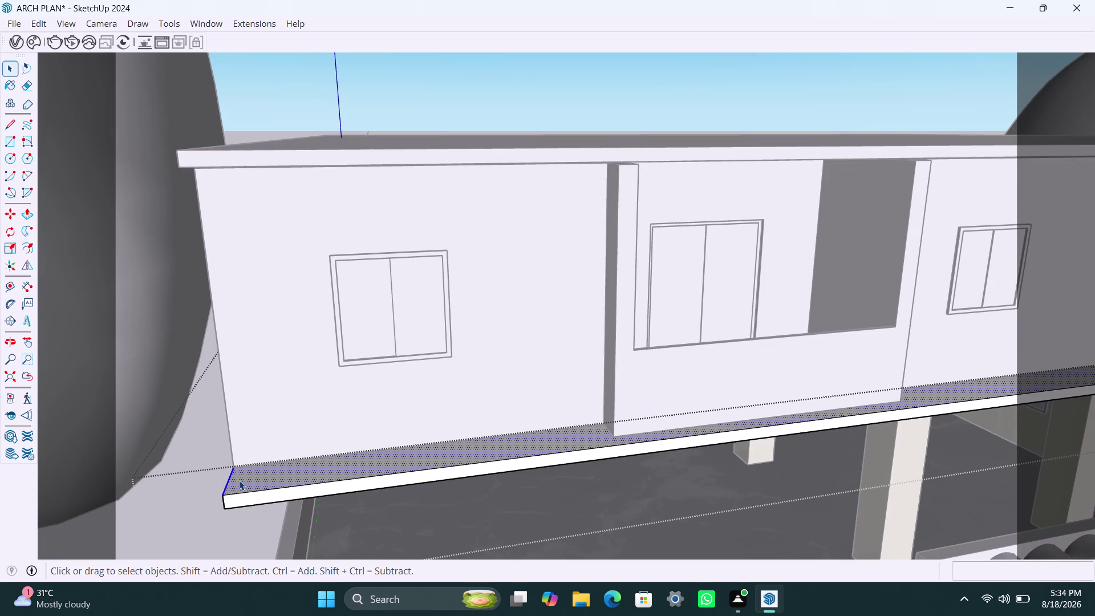
scroll(up, 3)
Start moving the corner edge, abandon it and reselect the edge.
key(m)
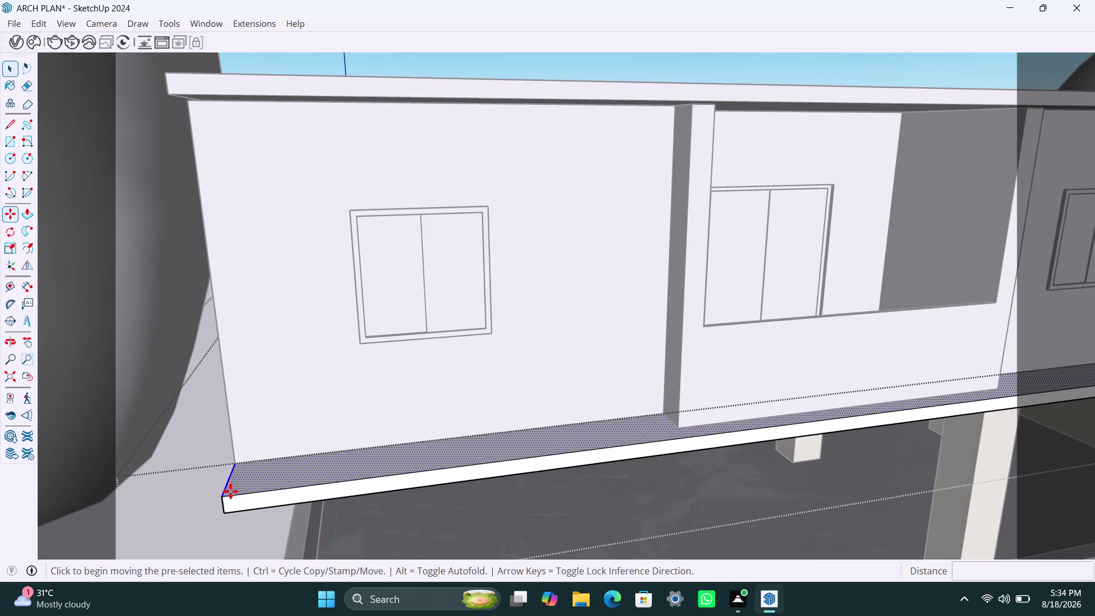
click(223, 497)
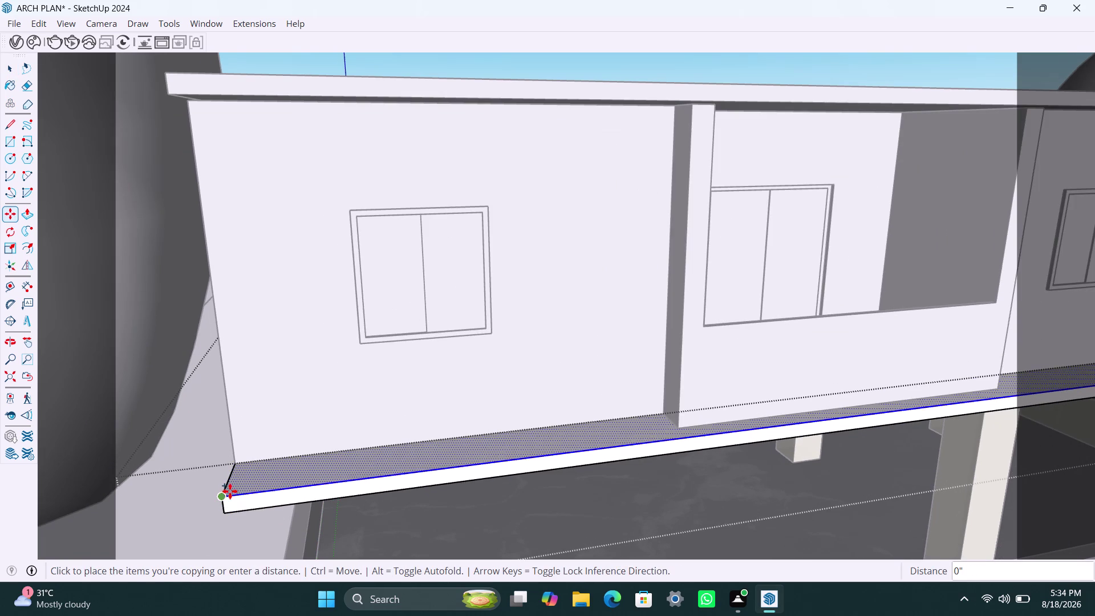
key(Escape)
scroll(up, 3)
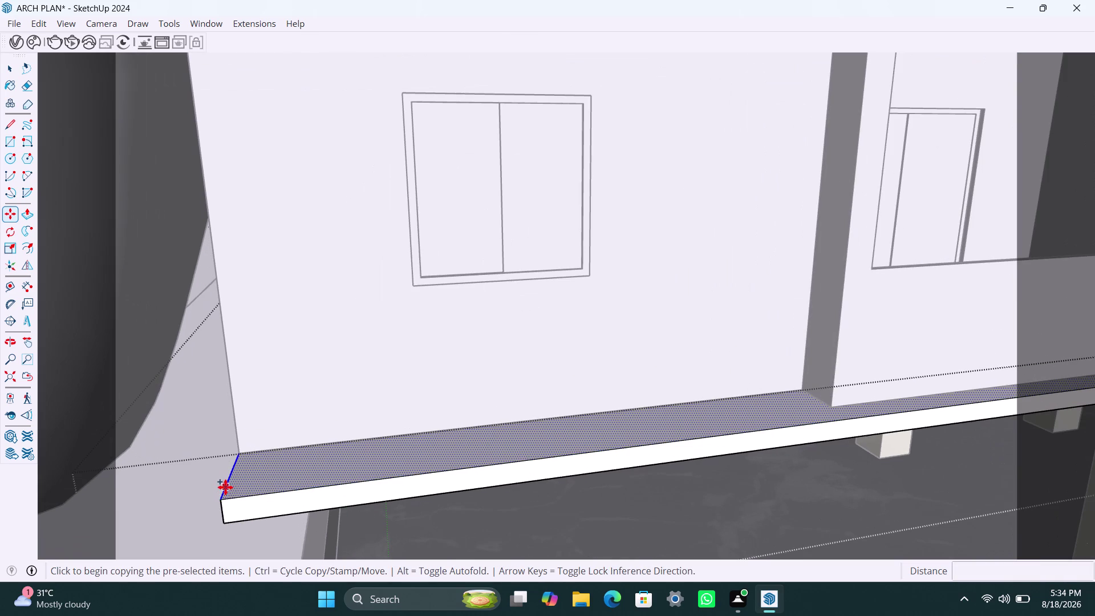
key(space)
click(225, 492)
Copy the corner edge 18MM along the slab edge from its corner point.
key(m)
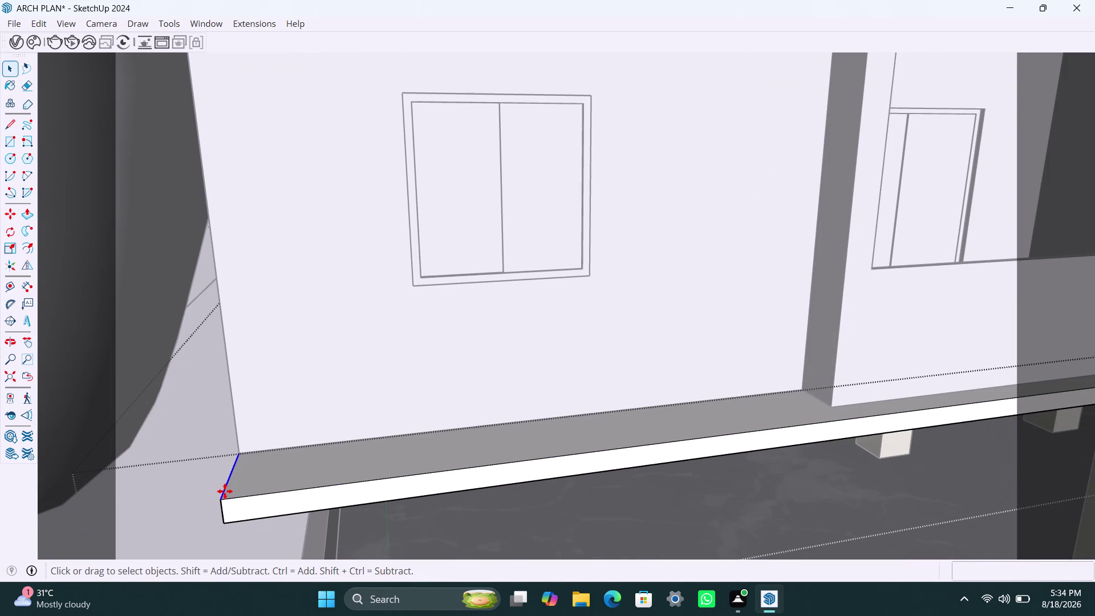
click(221, 496)
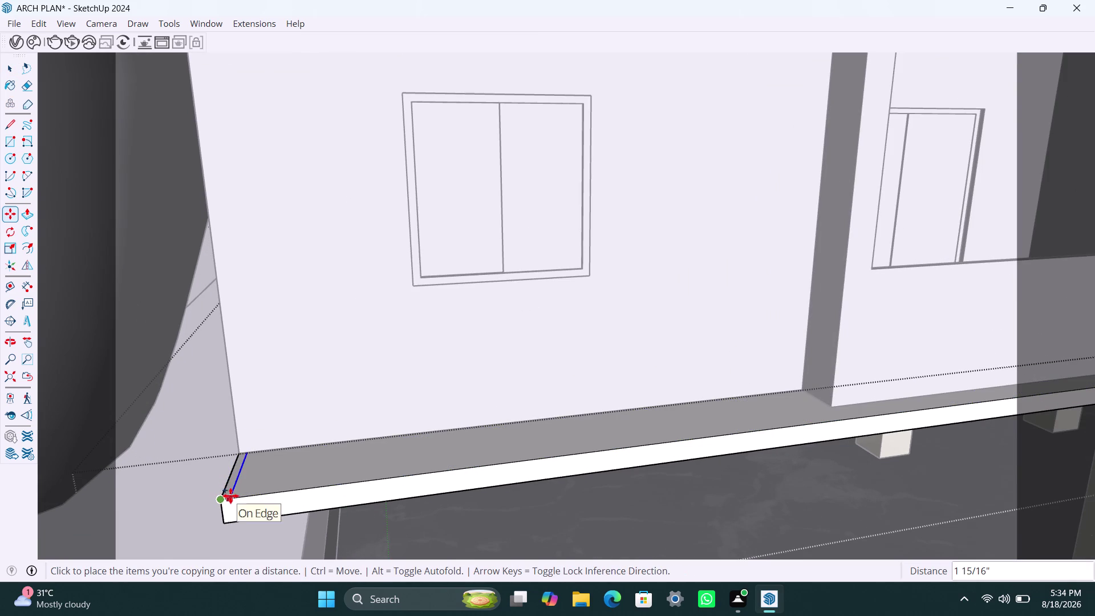
text(18MM)
key(Return)
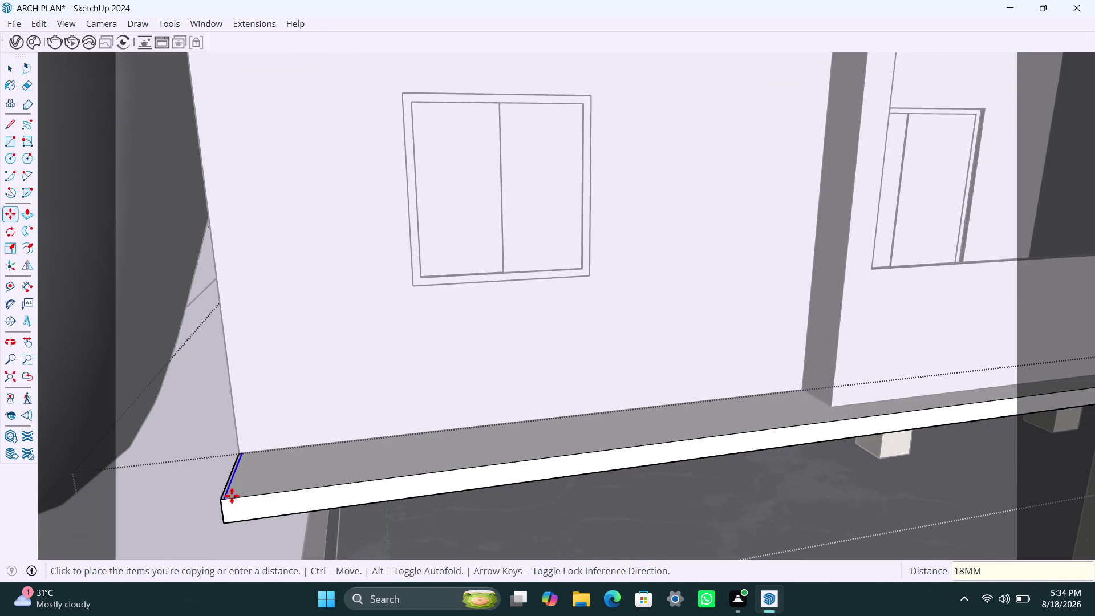
key(space)
scroll(up, 3)
scroll(down, 3)
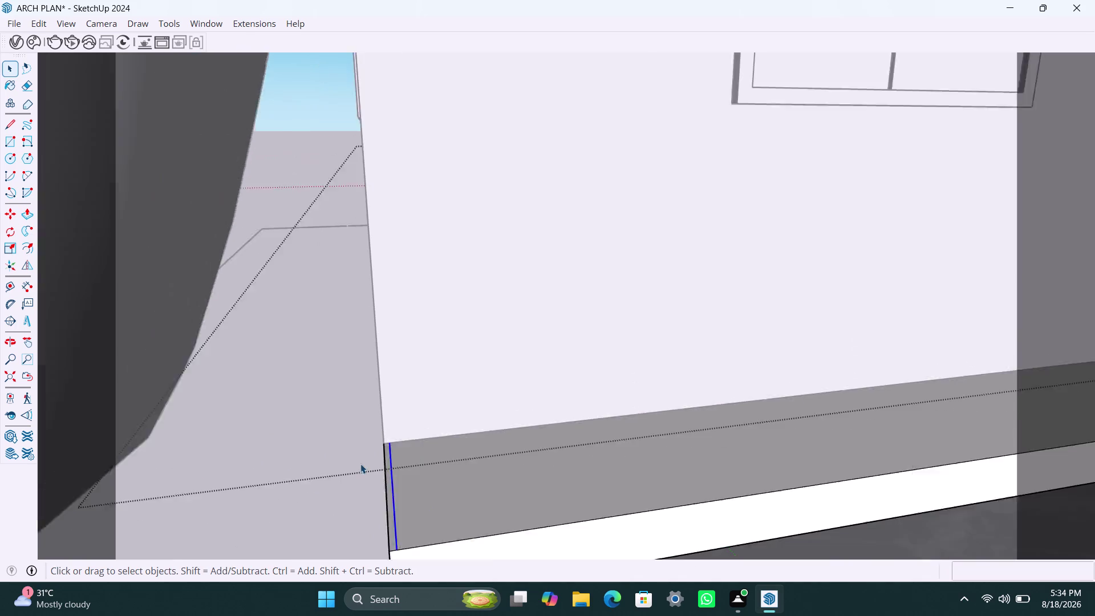
Push/pull the slab's thin end strip up 3' into a parapet end wall.
scroll(up, 3)
click(372, 488)
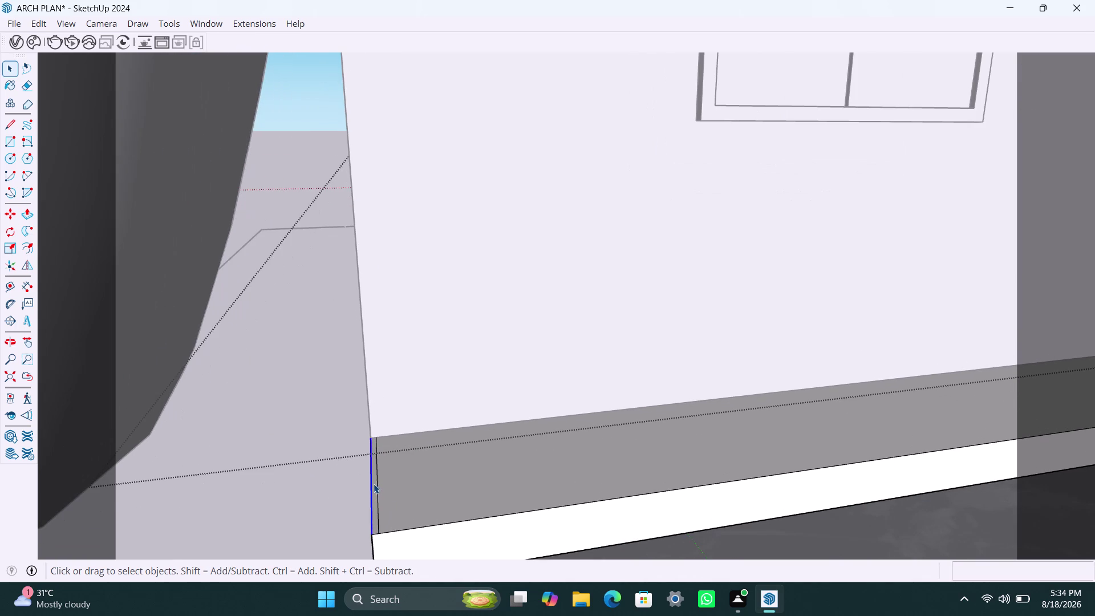
click(374, 483)
click(374, 482)
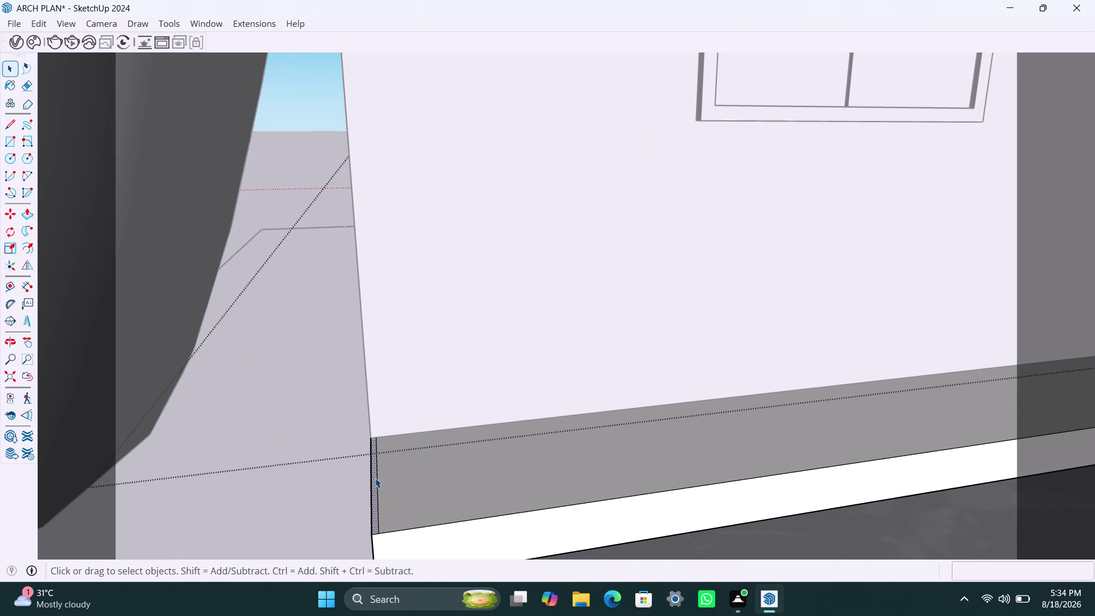
key(p)
click(375, 478)
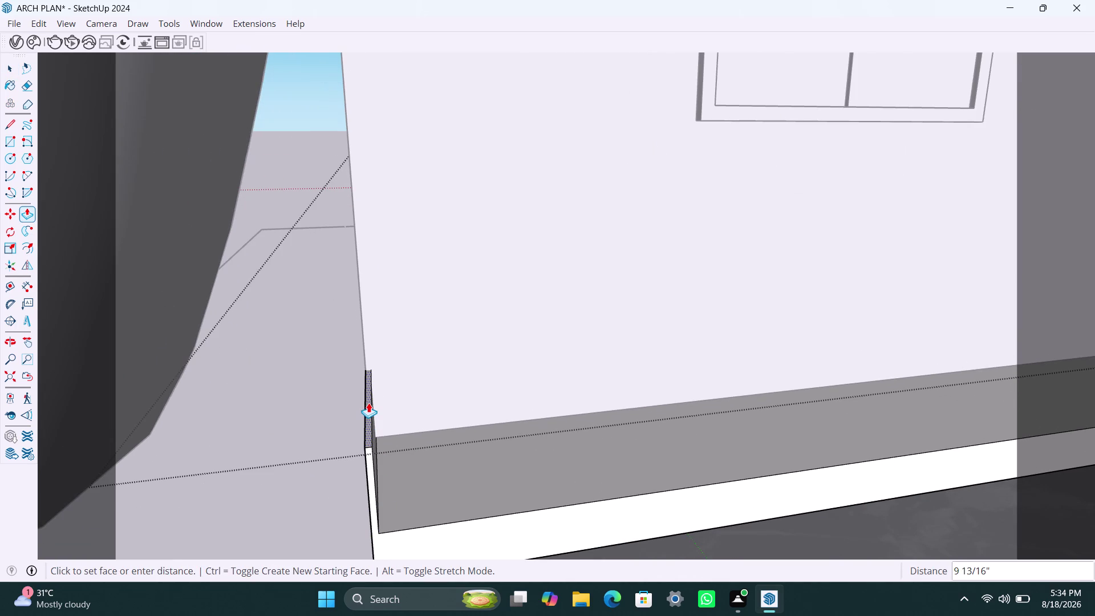
key(3)
key(apostrophe)
key(Return)
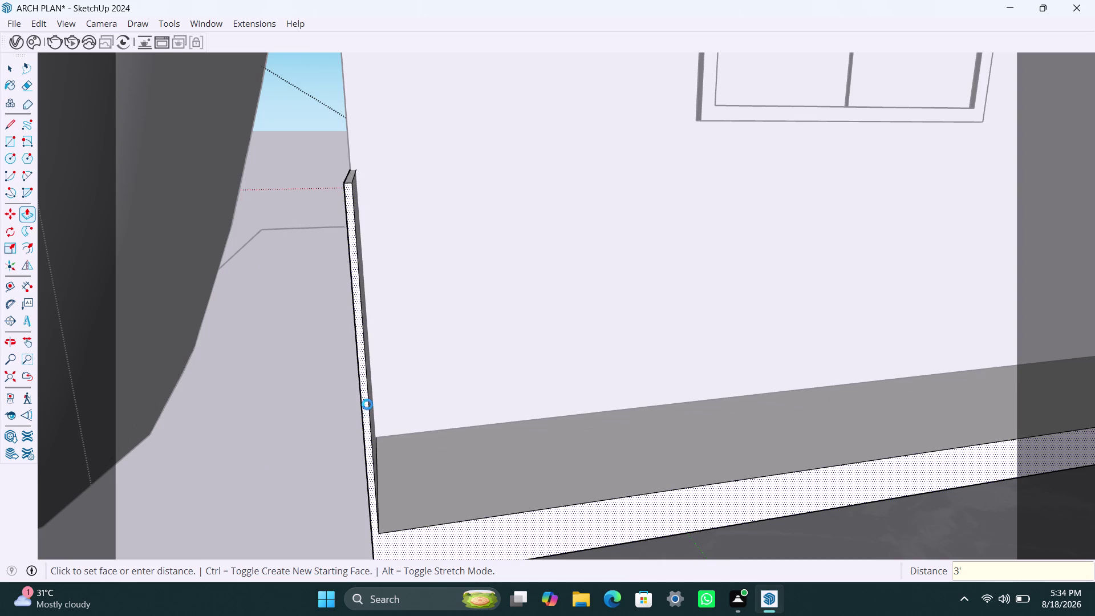
key(space)
Copy the end wall's outer edge 18 mm inward.
scroll(down, 3)
middle_drag(438, 378, 242, 397)
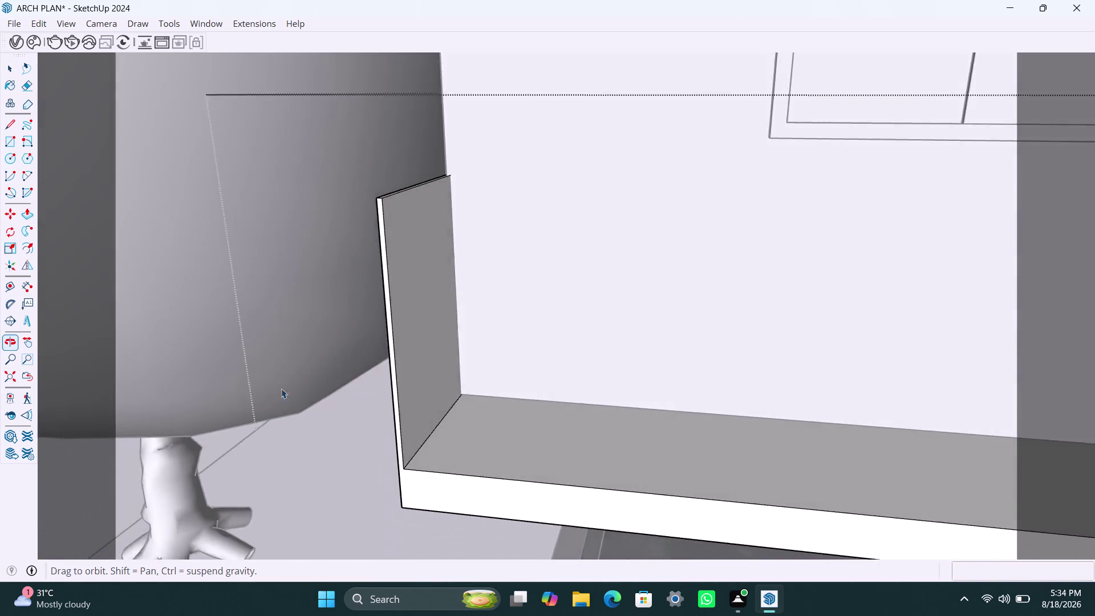
scroll(down, 3)
middle_drag(504, 327, 415, 345)
scroll(up, 3)
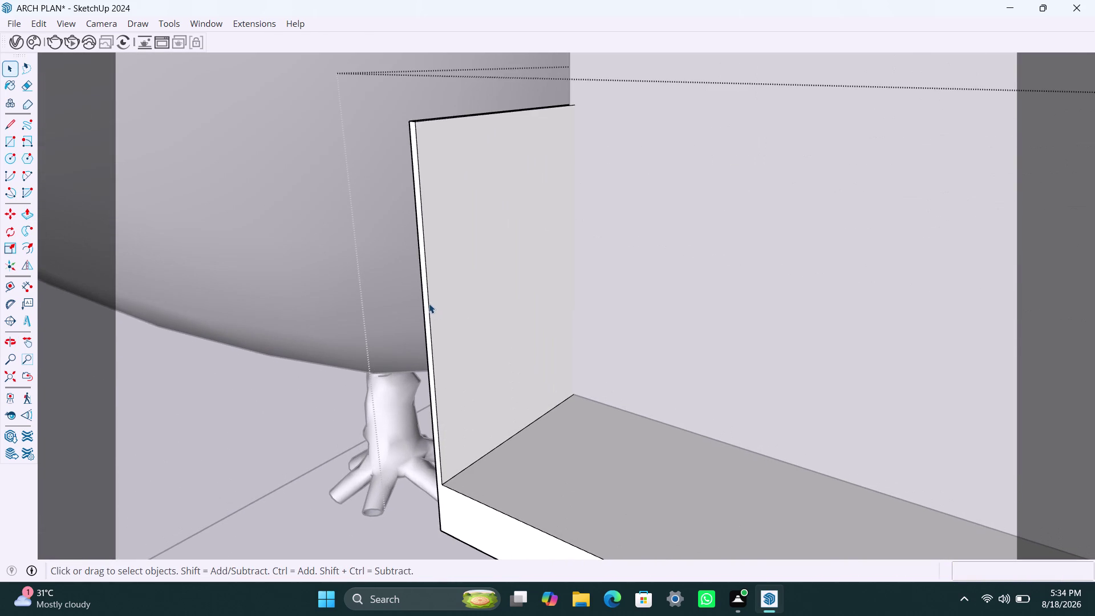
click(429, 304)
key(m)
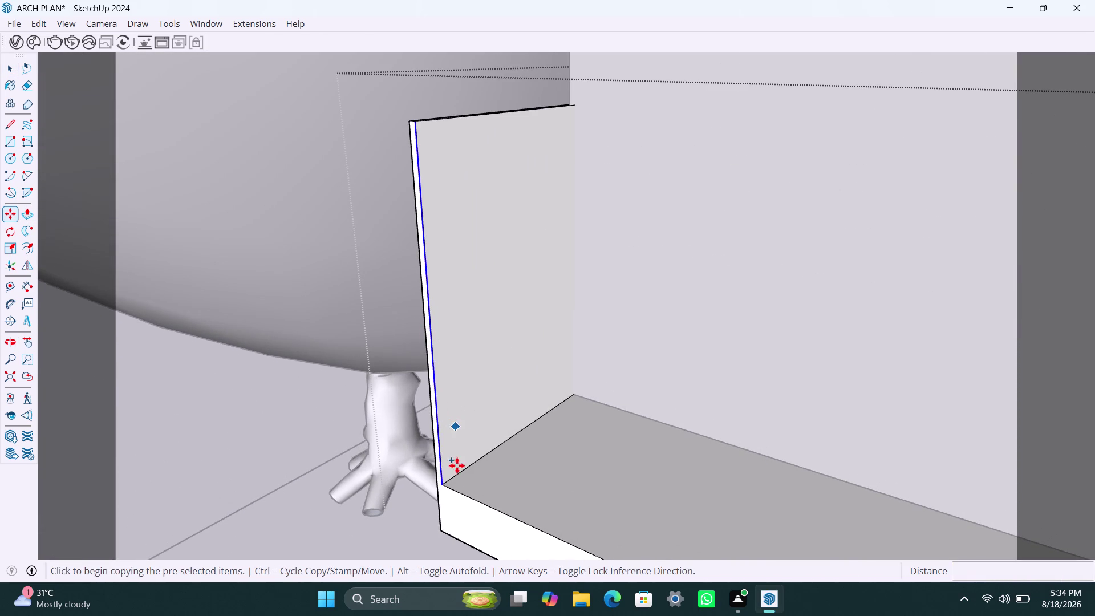
click(444, 482)
text(1)
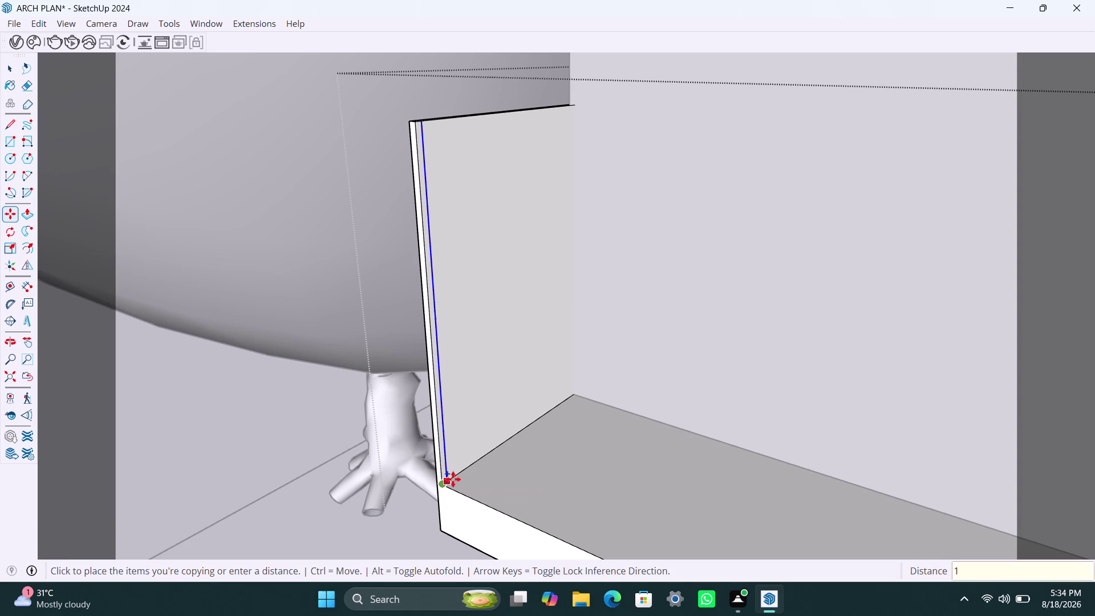
text(8MM)
key(Return)
key(space)
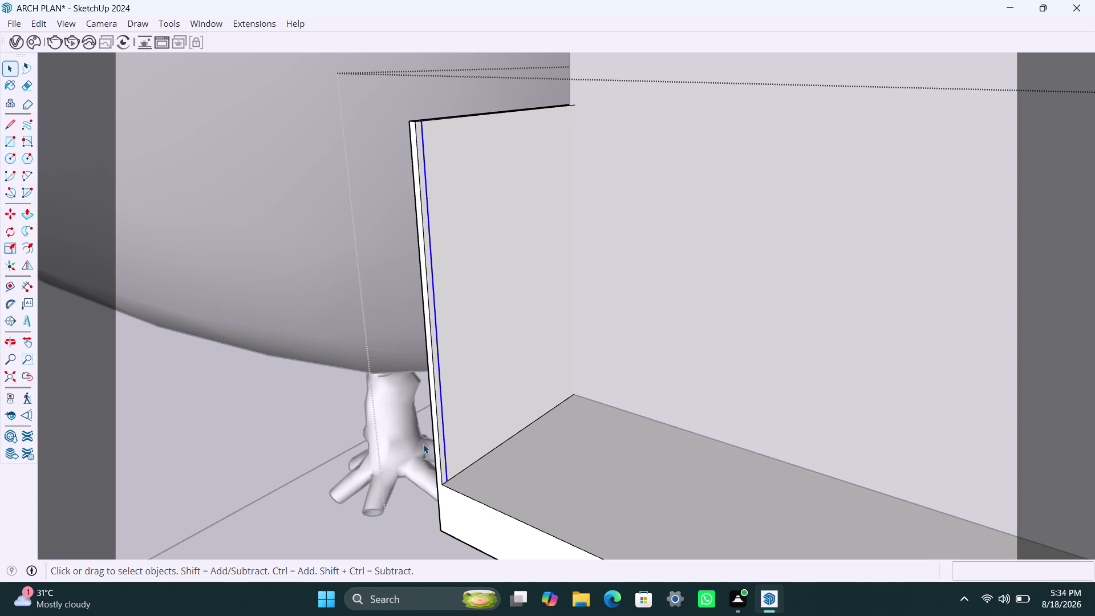
Start pulling the thin strip beside the copied edge along the front slab edge.
scroll(up, 3)
click(439, 396)
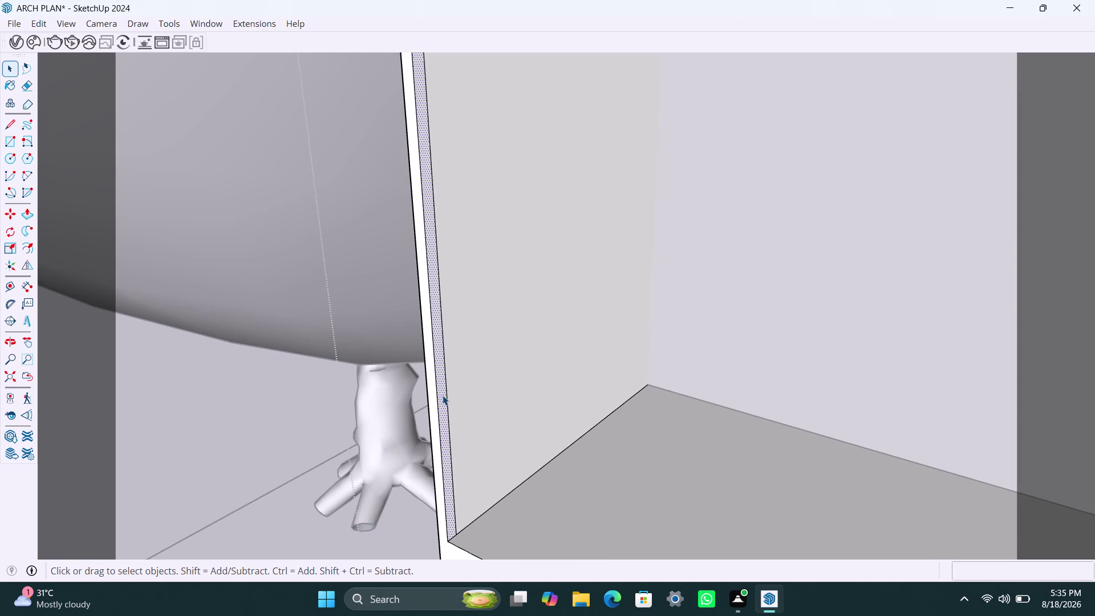
key(p)
click(443, 396)
scroll(down, 3)
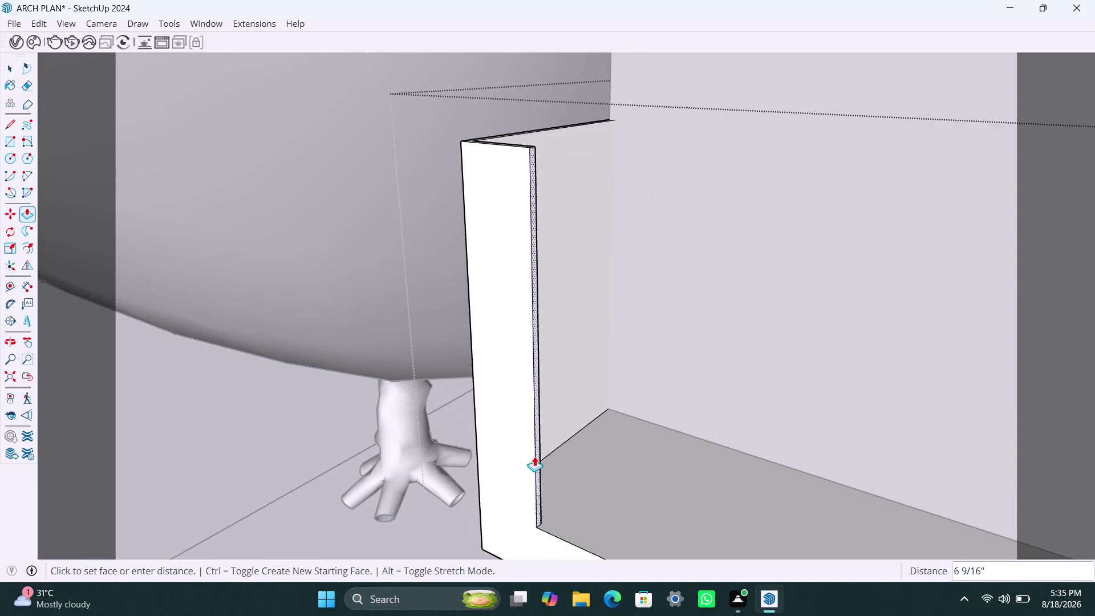
scroll(down, 3)
scroll(down, 3)
middle_drag(647, 499, 572, 459)
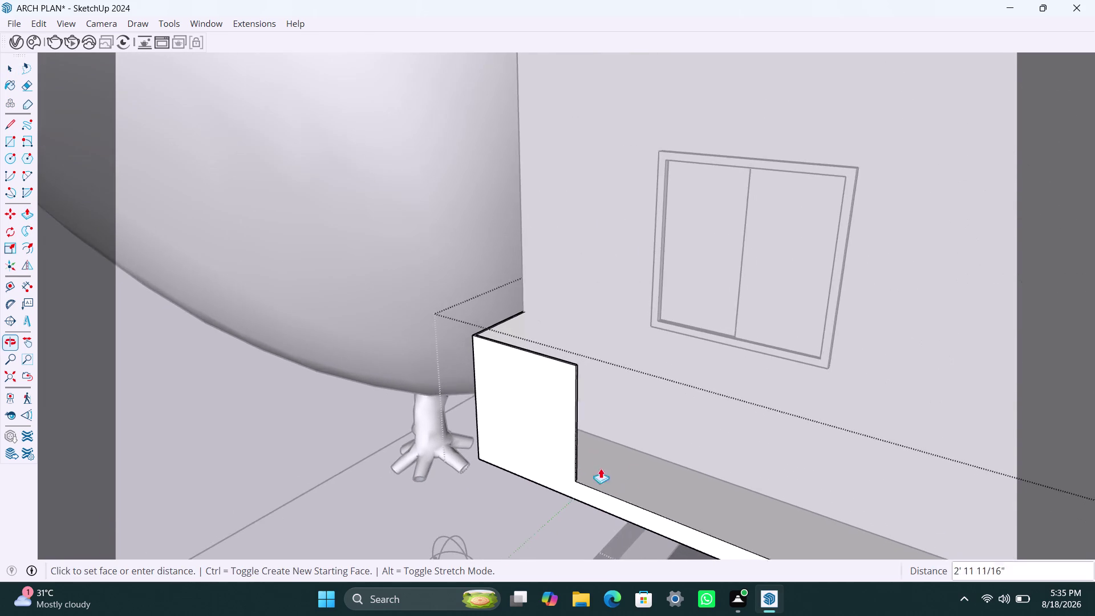
scroll(down, 3)
middle_drag(742, 492, 833, 516)
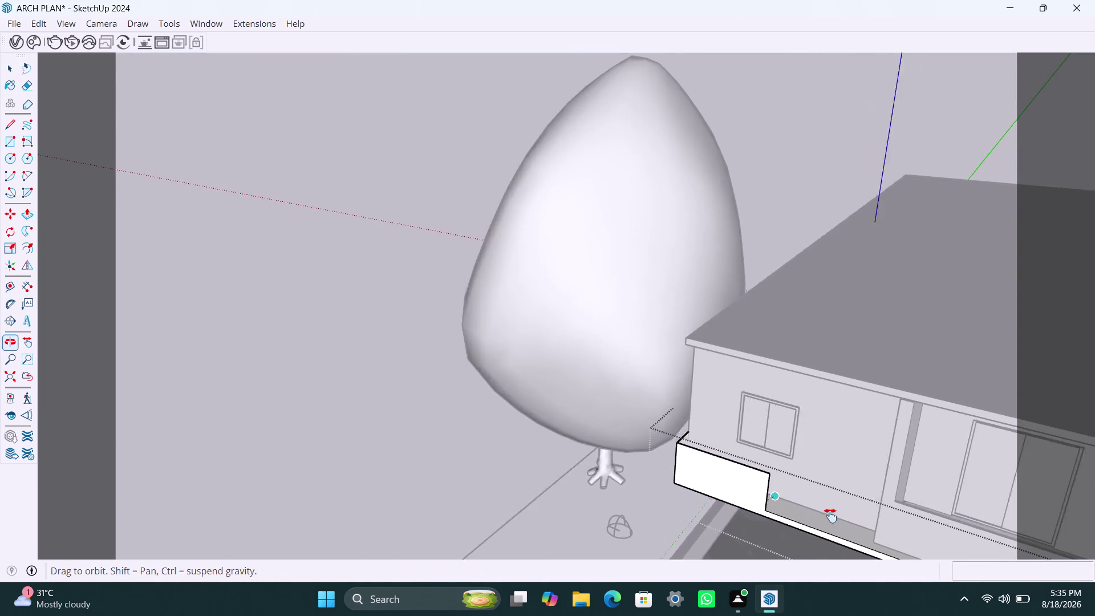
middle_drag(833, 516, 853, 525)
scroll(down, 3)
middle_drag(757, 483, 551, 418)
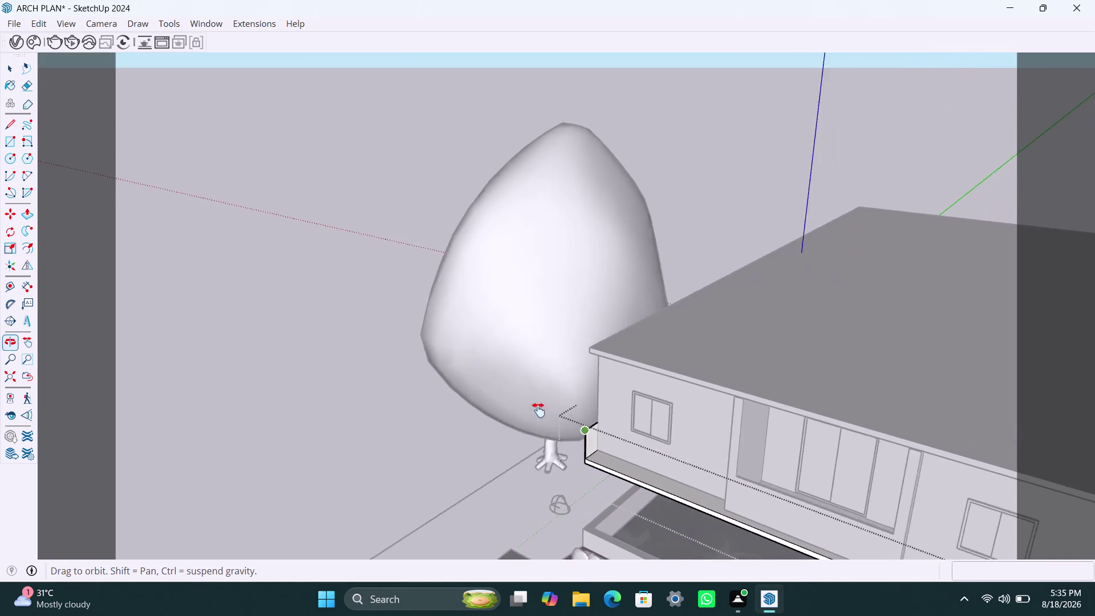
middle_drag(551, 418, 539, 410)
scroll(down, 3)
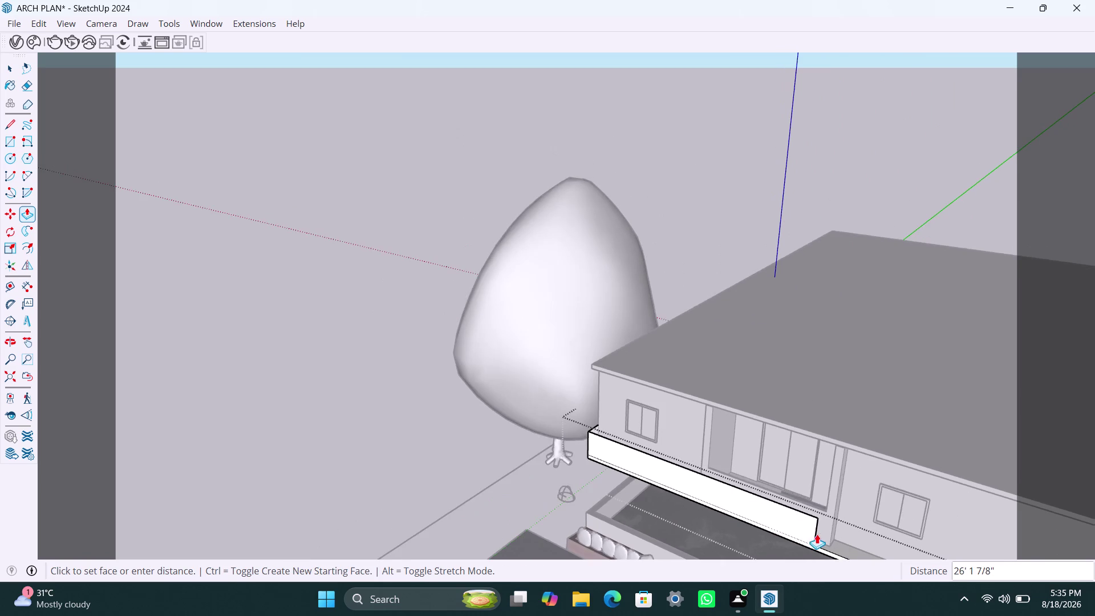
middle_drag(817, 533, 617, 436)
scroll(down, 3)
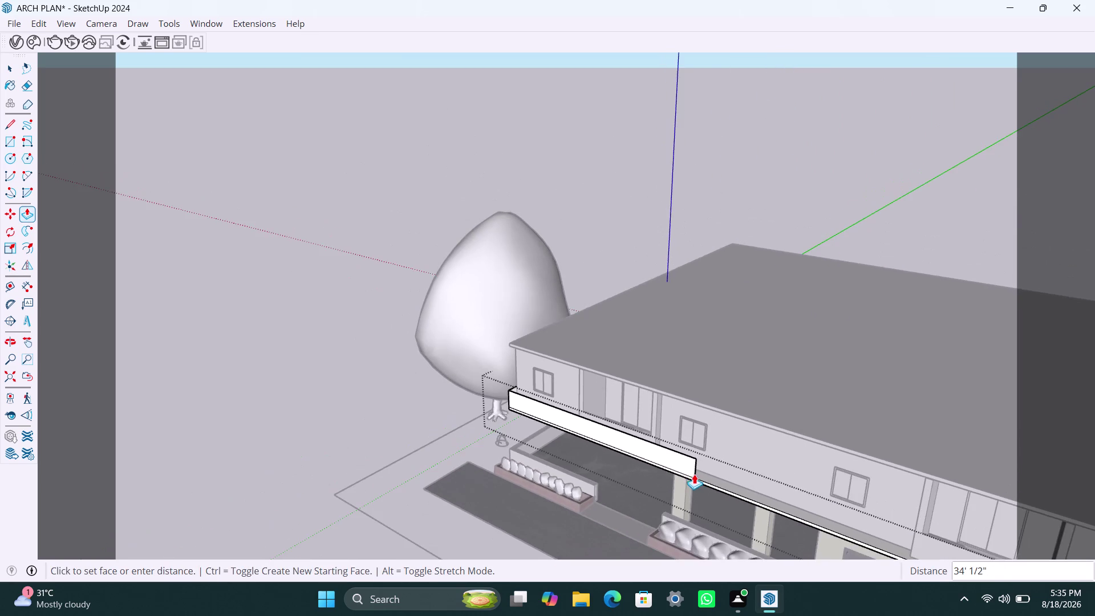
middle_drag(694, 473, 543, 430)
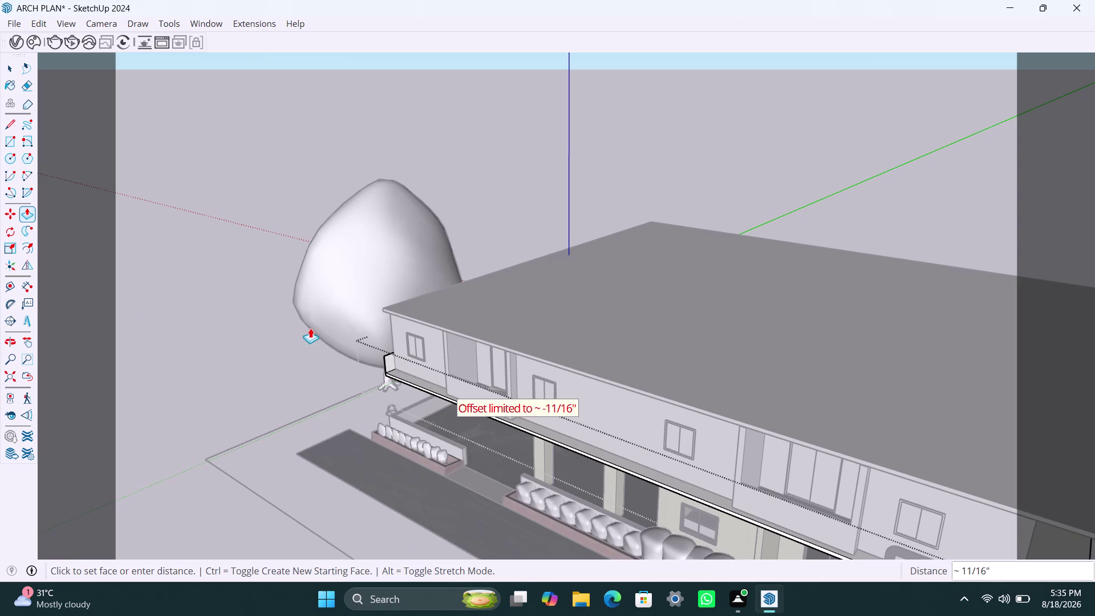
End the parapet extension at the corner with the wooden fins.
scroll(down, 3)
scroll(down, 3)
middle_drag(554, 429, 390, 359)
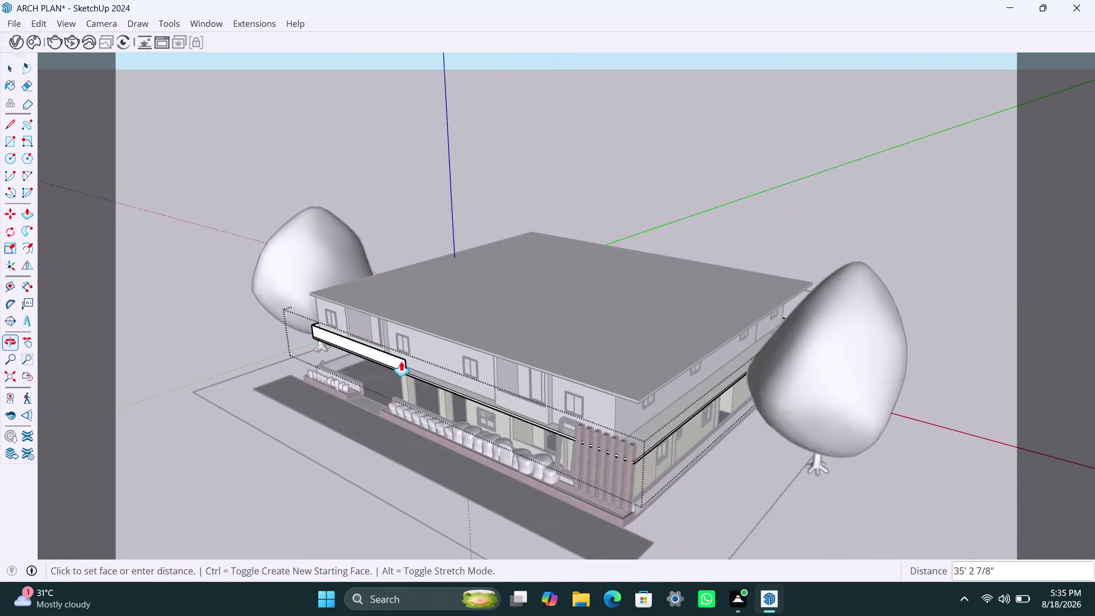
scroll(up, 3)
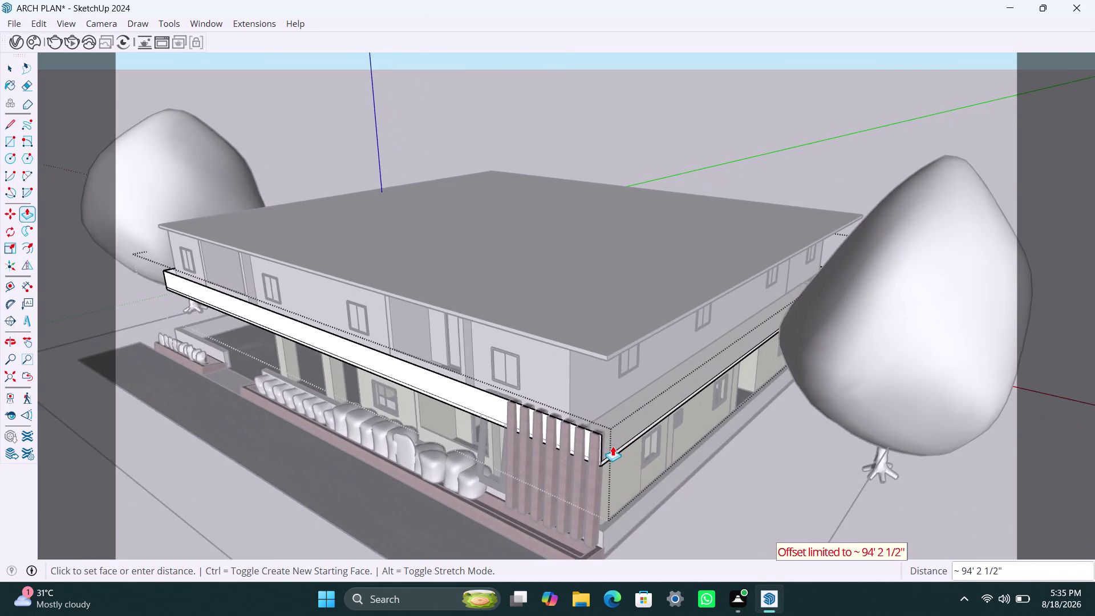
scroll(up, 3)
scroll(up, 3)
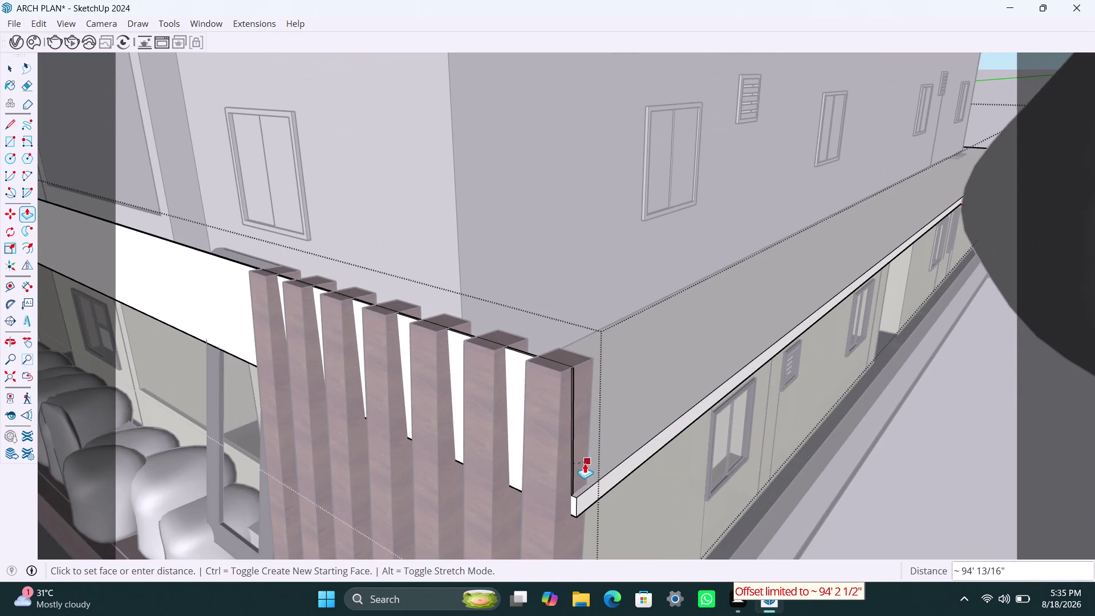
click(589, 473)
Orbit around the fin corner and side slab edge to check the parapet.
scroll(down, 3)
middle_drag(643, 427, 543, 444)
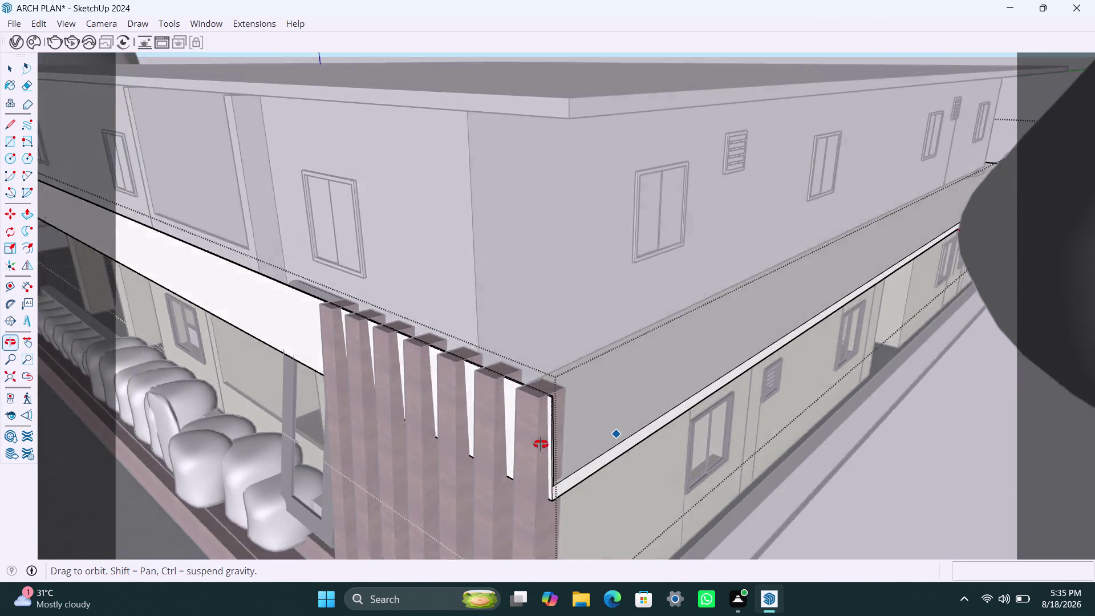
middle_drag(542, 444, 402, 457)
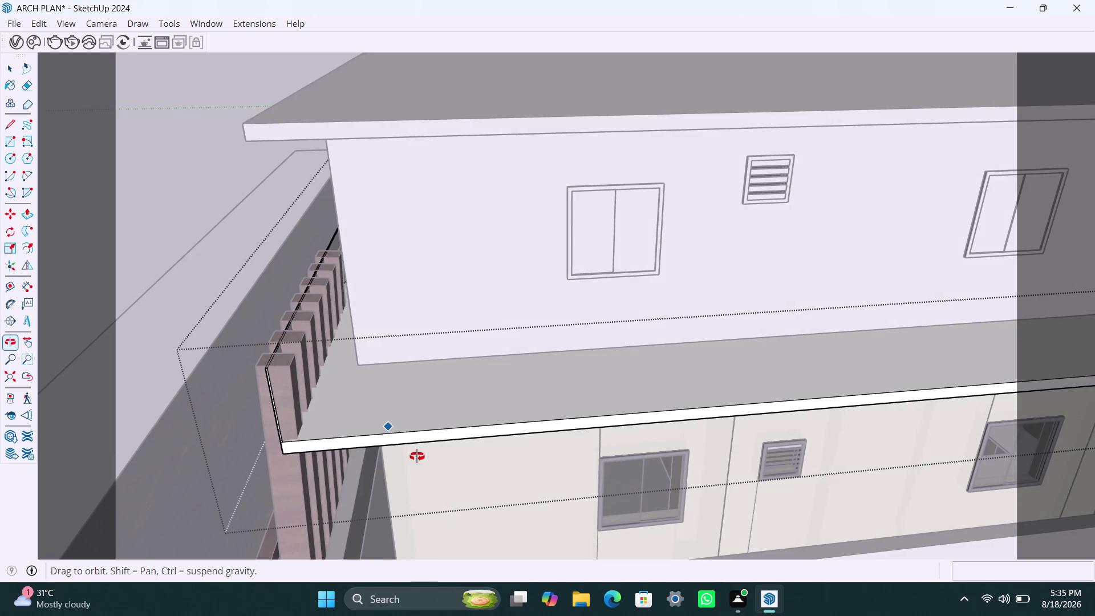
middle_drag(402, 457, 783, 384)
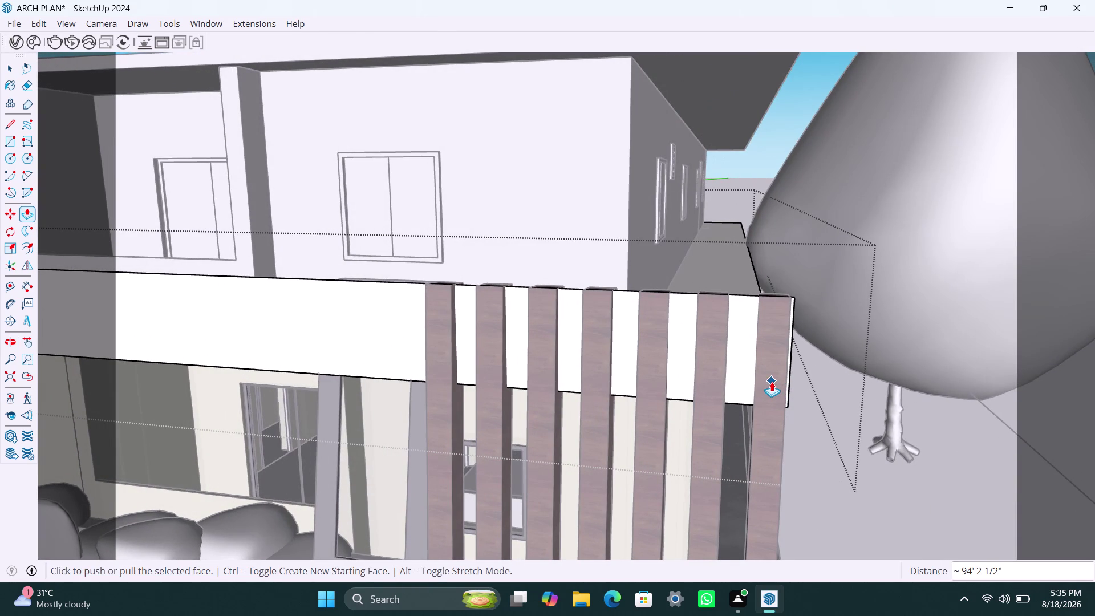
scroll(down, 3)
middle_drag(771, 380, 539, 412)
scroll(up, 3)
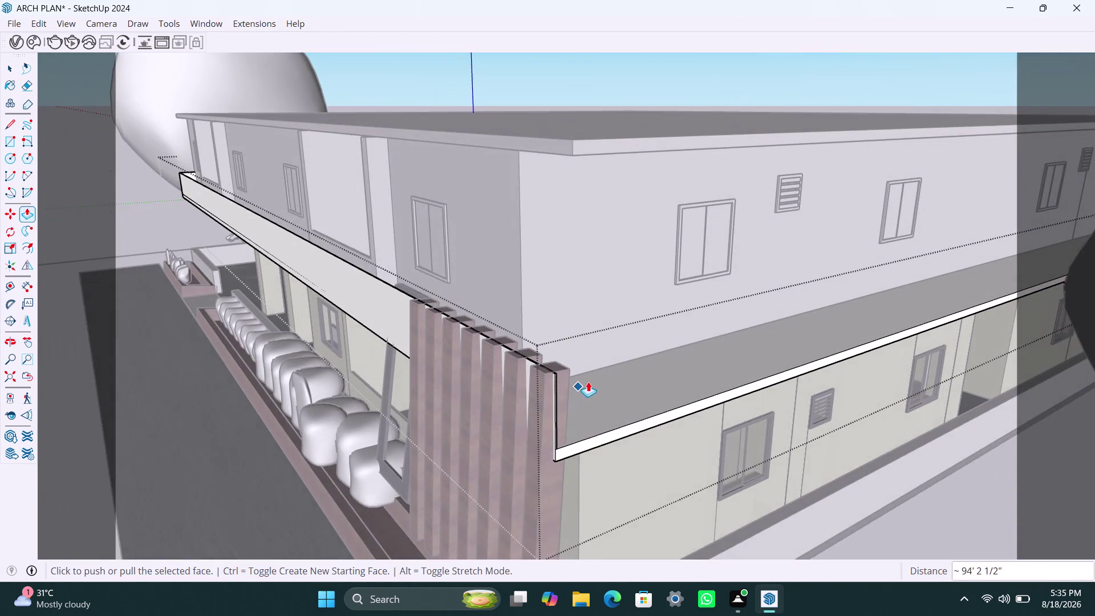
middle_drag(600, 385, 411, 439)
scroll(up, 3)
middle_drag(412, 445, 408, 446)
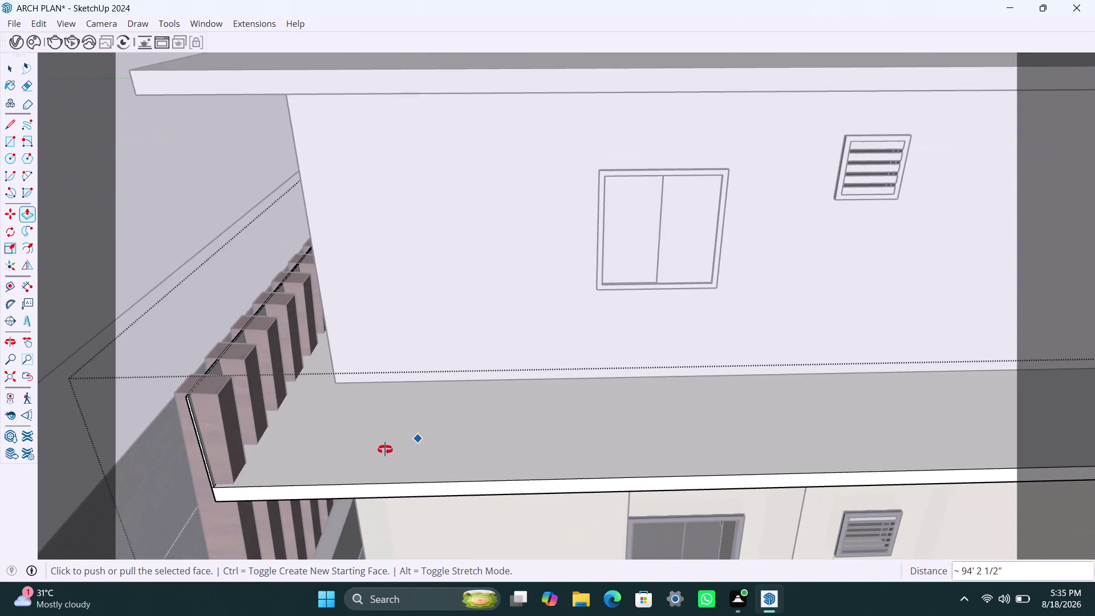
middle_drag(408, 446, 355, 453)
scroll(up, 3)
scroll(up, 3)
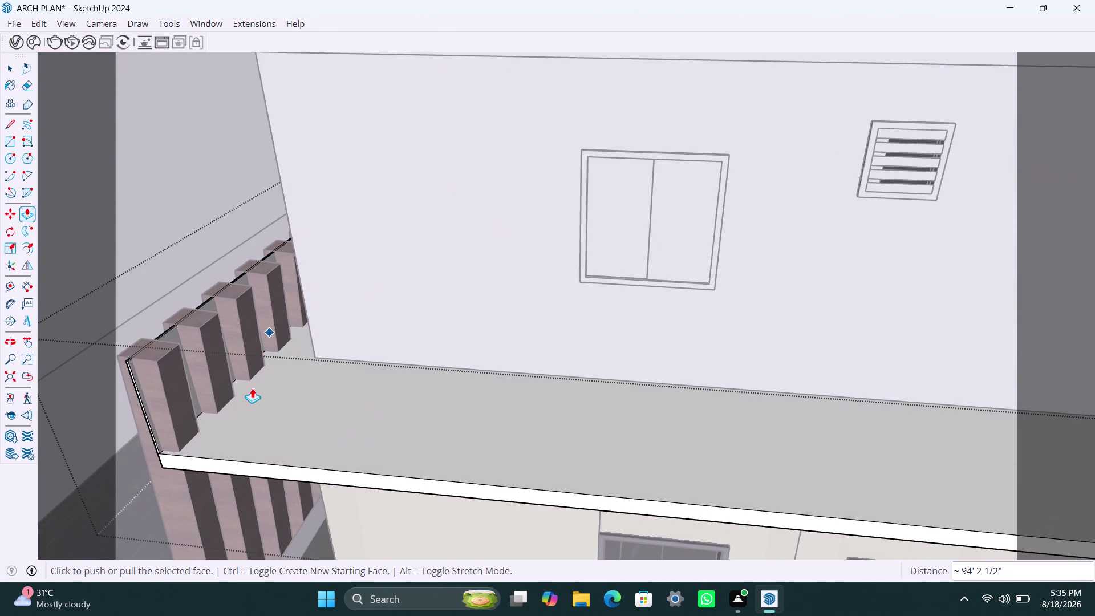
middle_drag(514, 364, 374, 384)
scroll(down, 3)
middle_drag(397, 367, 460, 366)
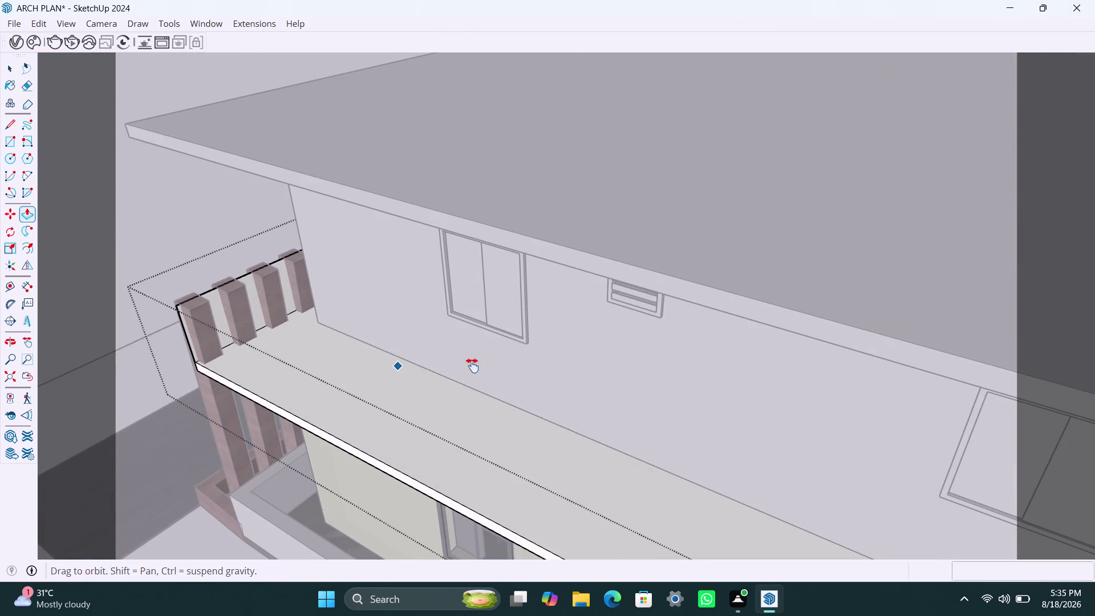
middle_drag(460, 365, 510, 364)
scroll(up, 3)
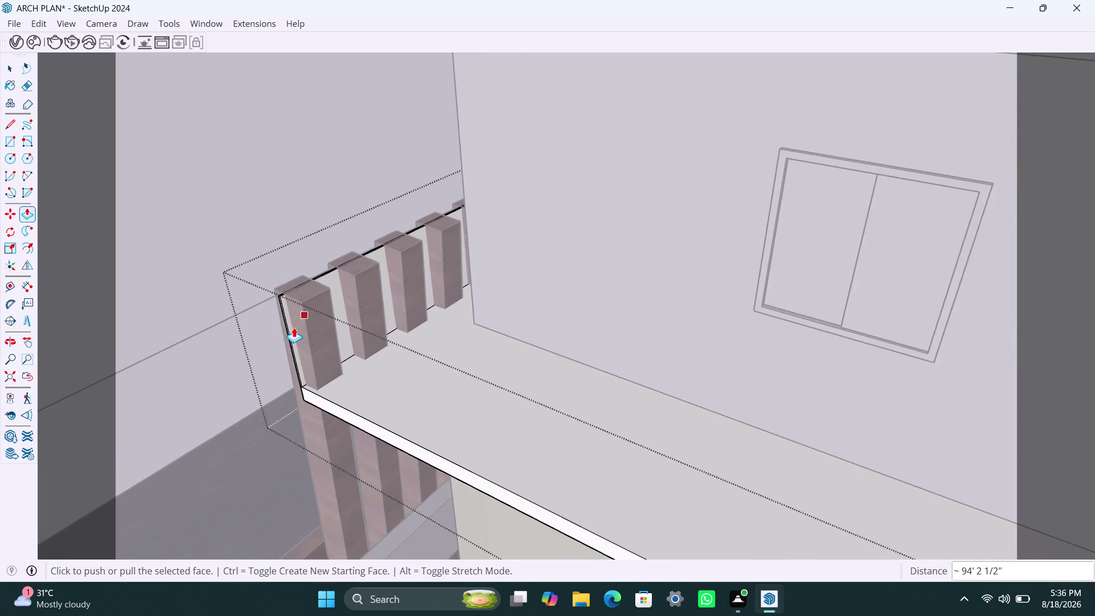
scroll(up, 3)
key(space)
scroll(up, 3)
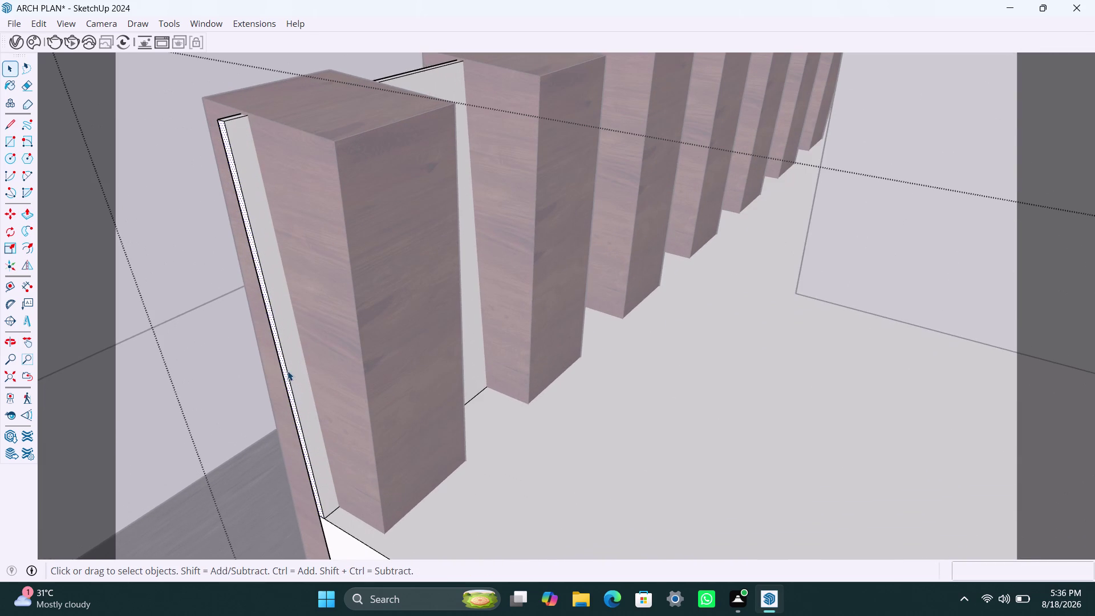
click(286, 370)
key(m)
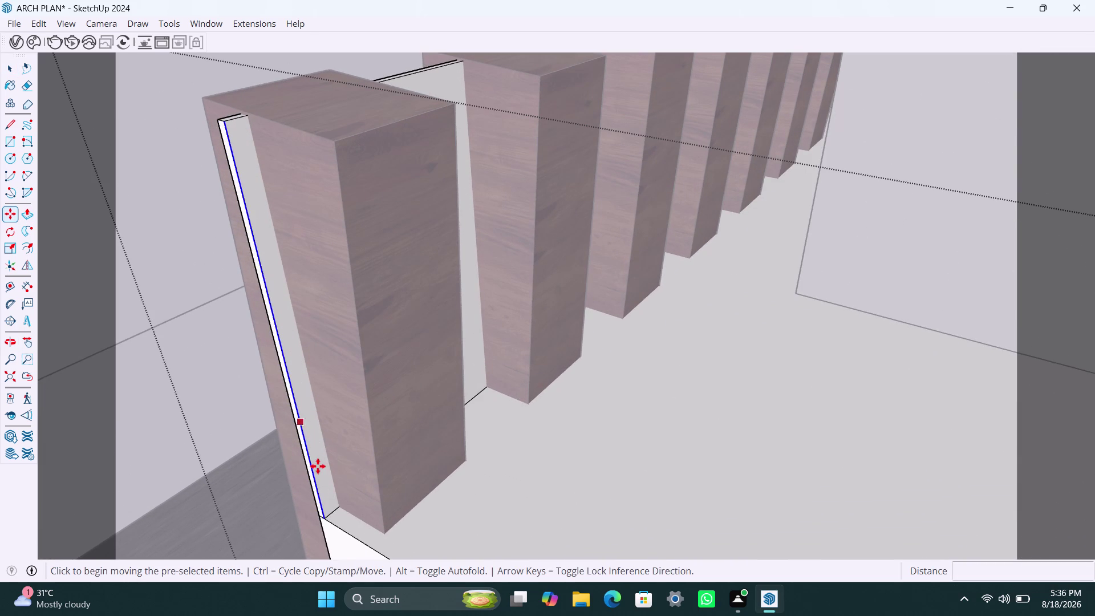
click(328, 517)
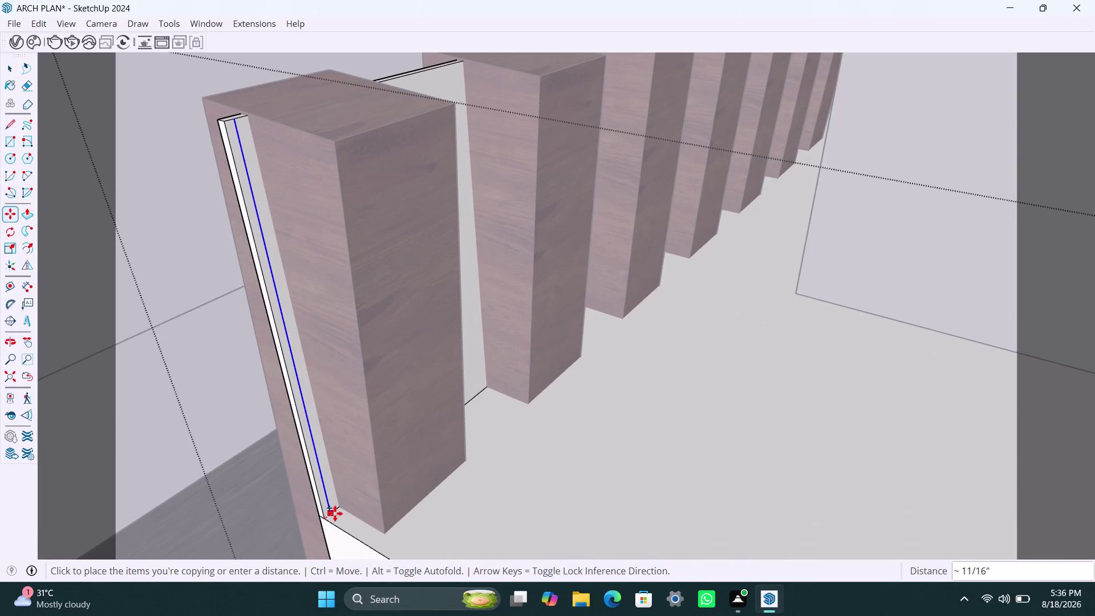
key(1)
key(8)
key(m)
key(m)
key(Return)
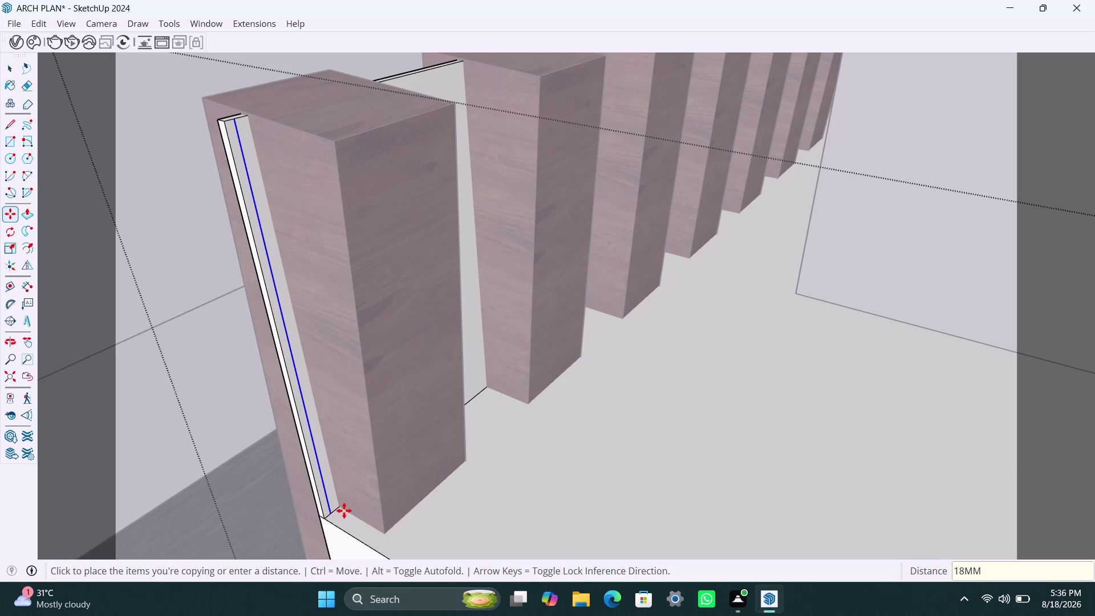
key(space)
click(324, 497)
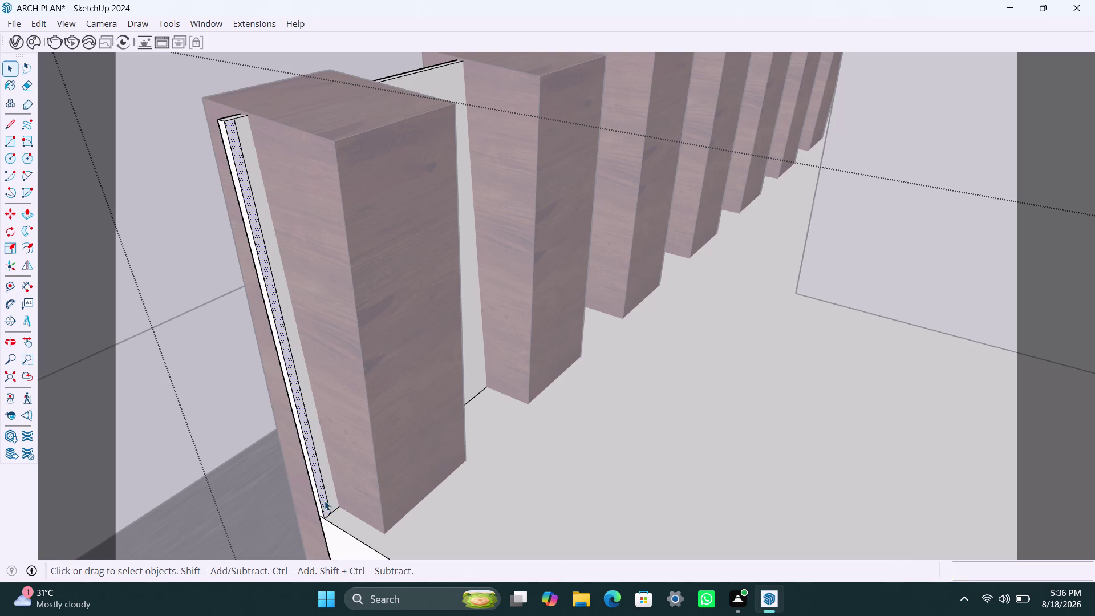
key(p)
click(326, 498)
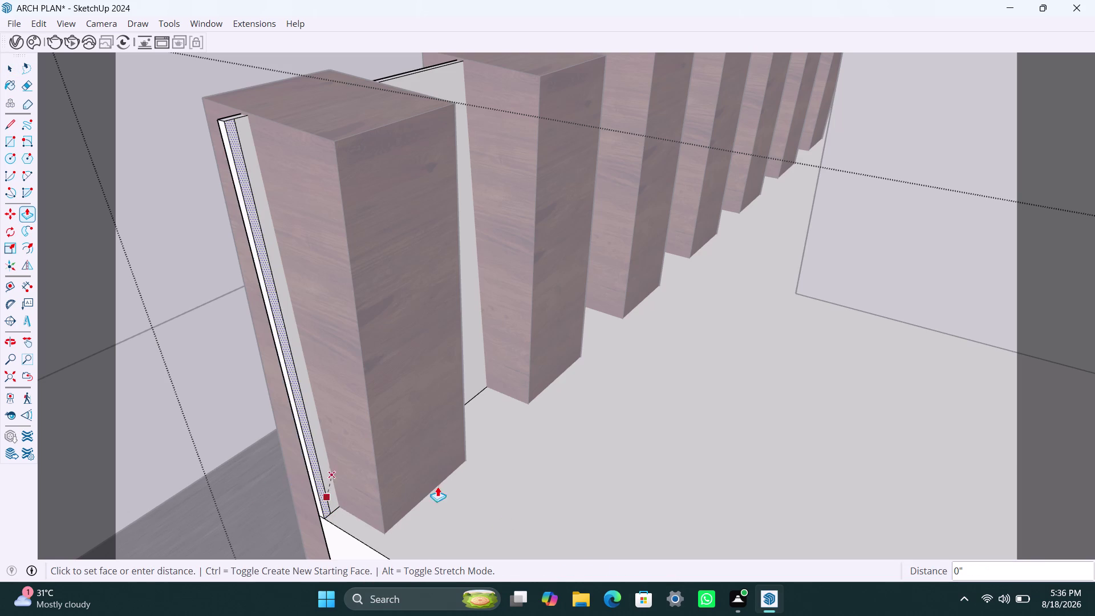
key(Escape)
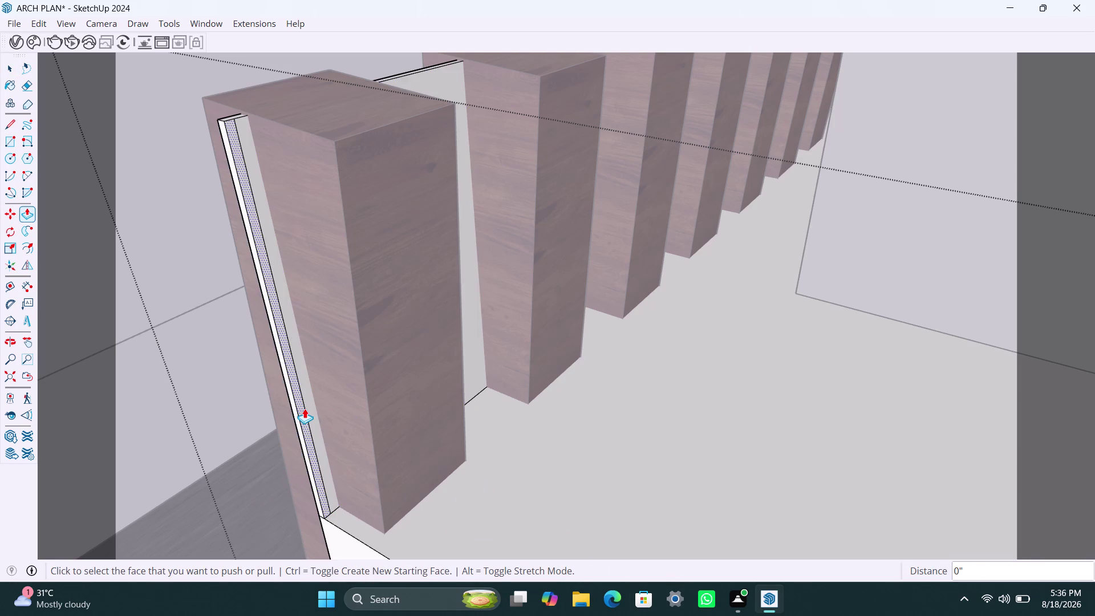
click(304, 408)
key(space)
scroll(up, 3)
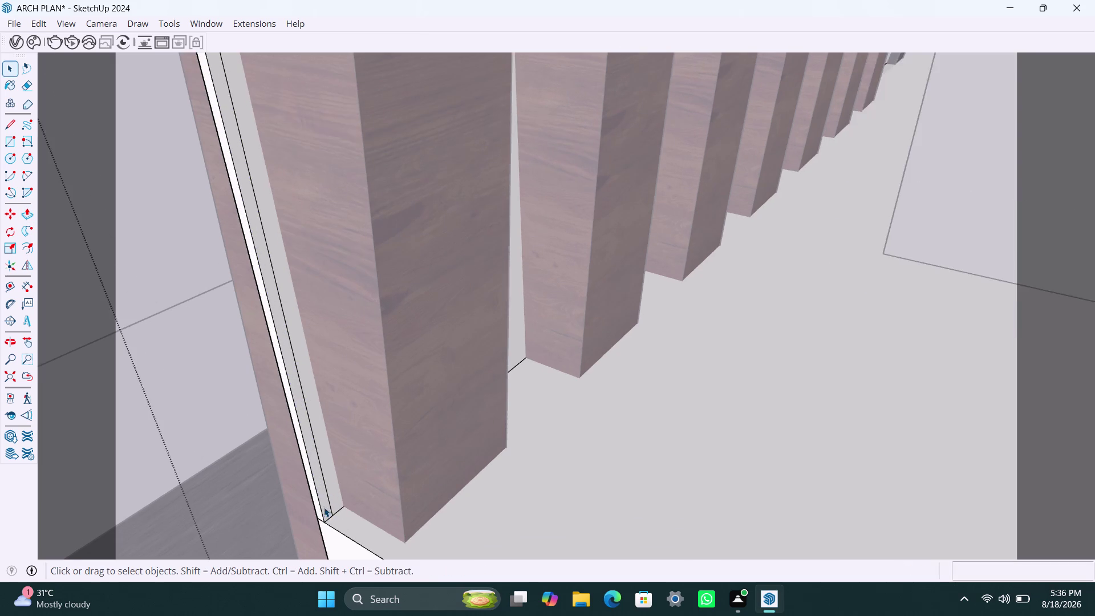
scroll(up, 3)
click(324, 500)
key(p)
click(324, 499)
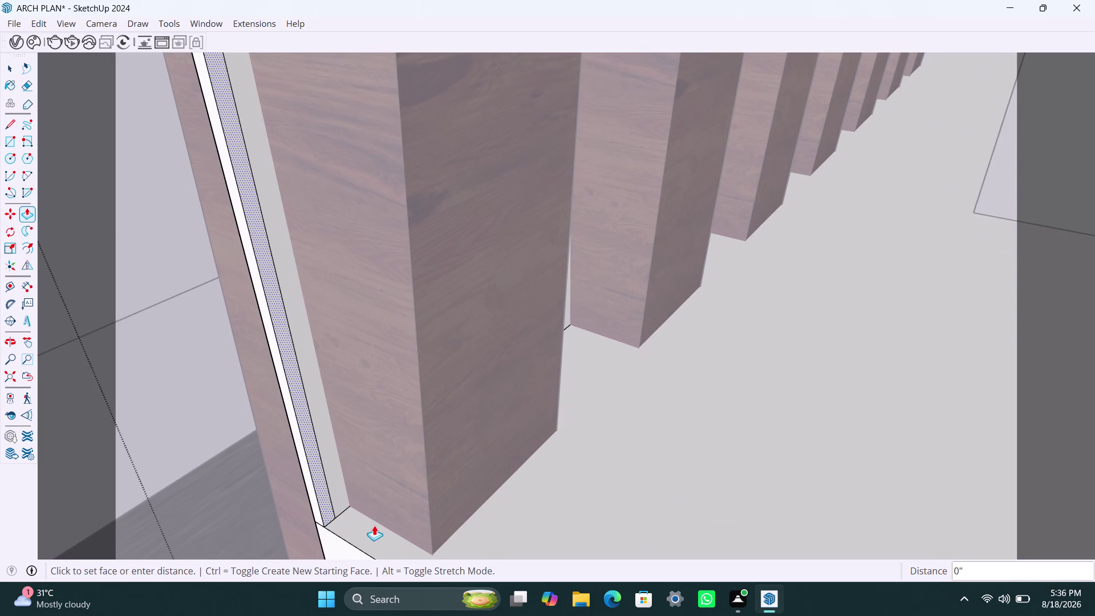
key(space)
double_click(327, 507)
click(328, 508)
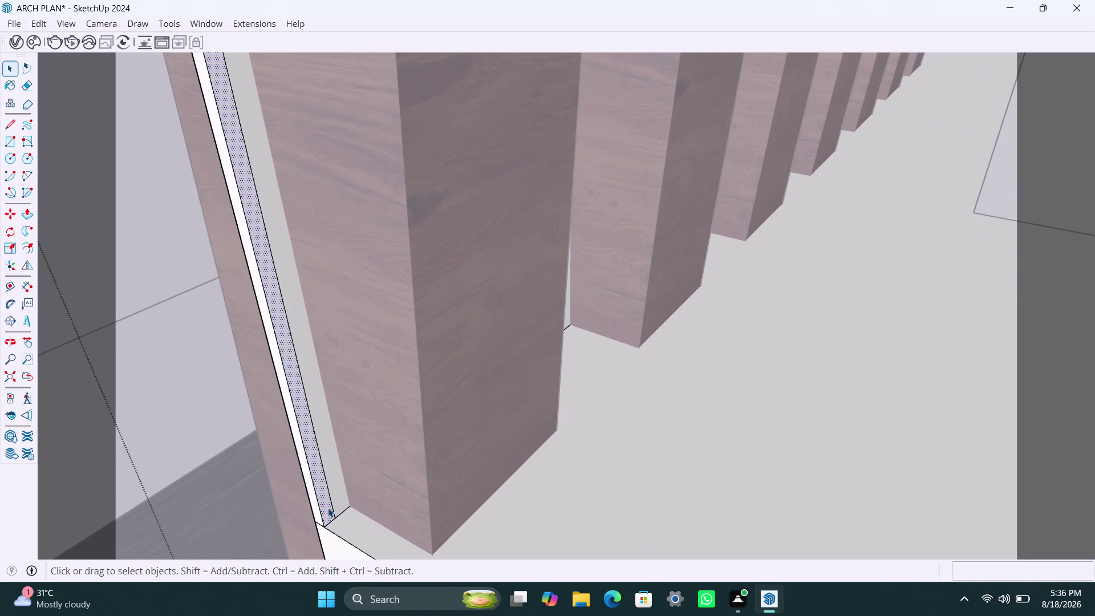
click(328, 507)
key(p)
click(328, 507)
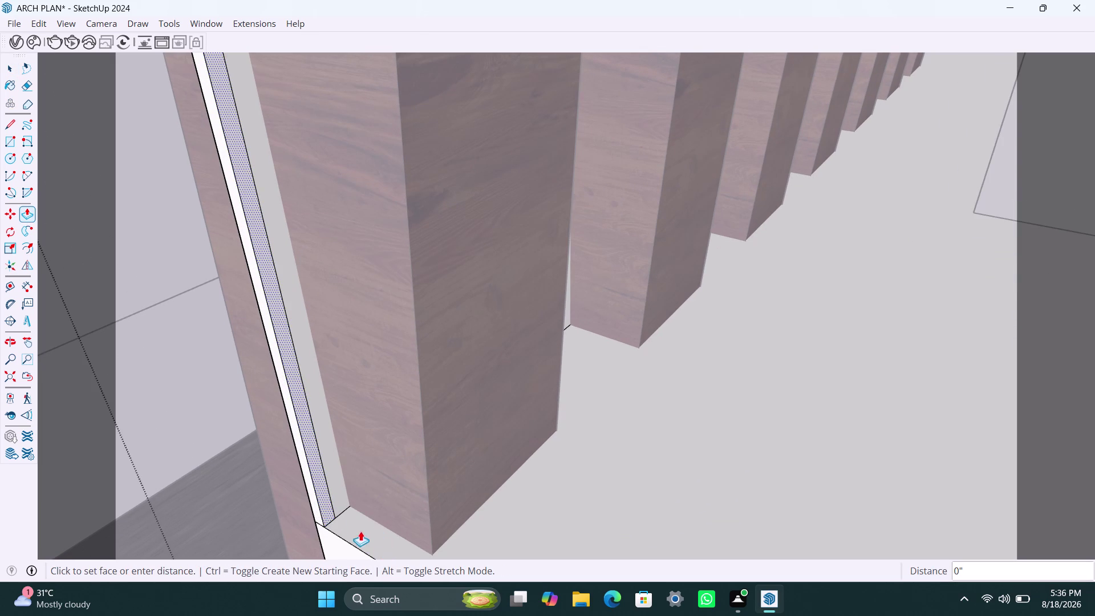
key(space)
key(space)
click(571, 505)
scroll(down, 3)
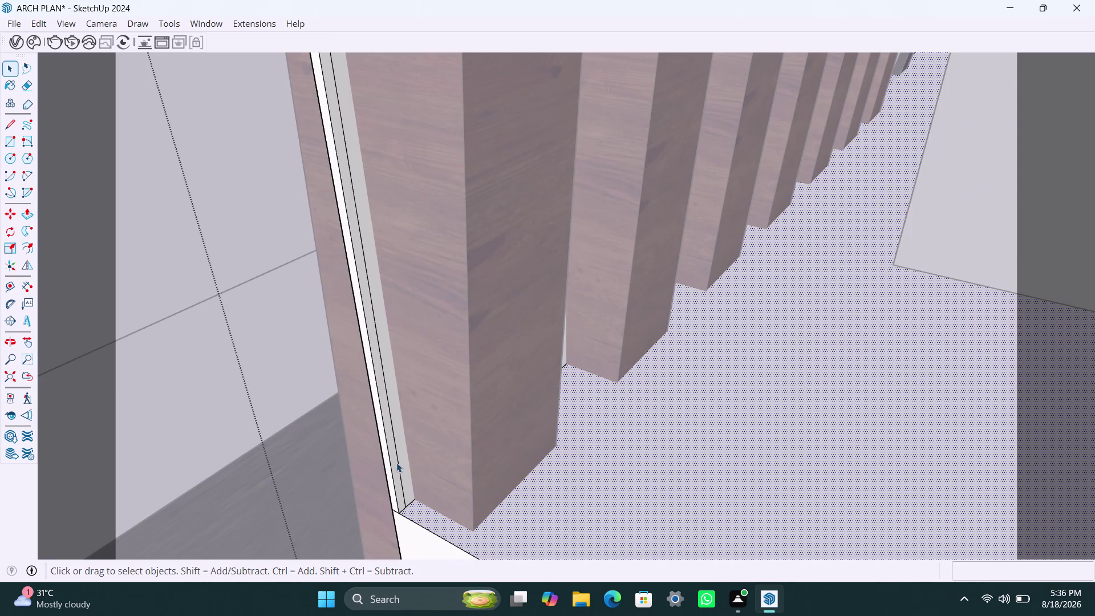
scroll(down, 3)
scroll(up, 3)
scroll(down, 3)
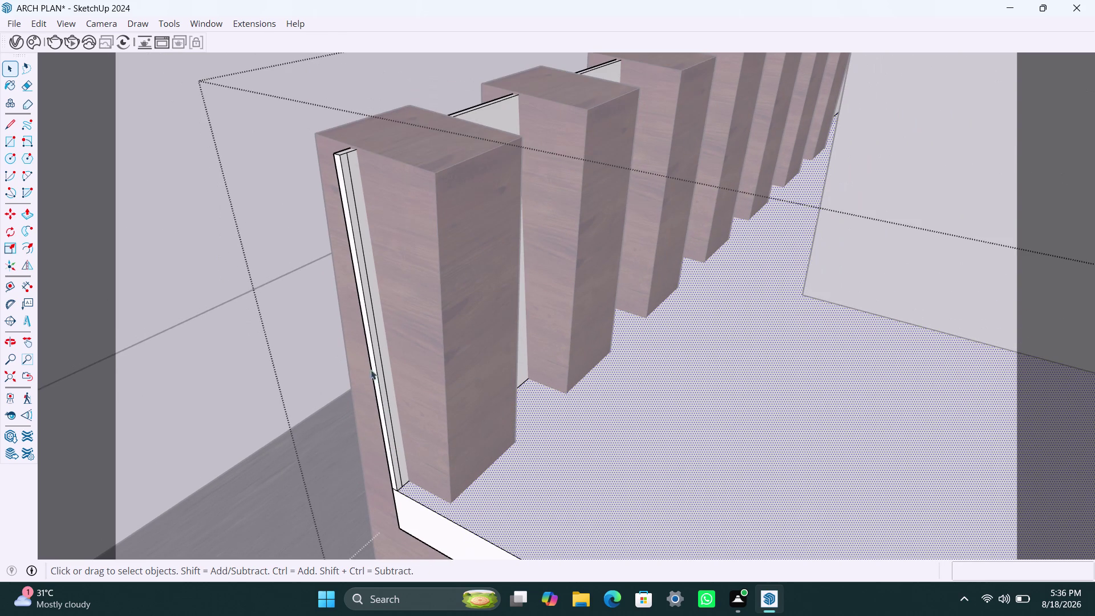
scroll(up, 3)
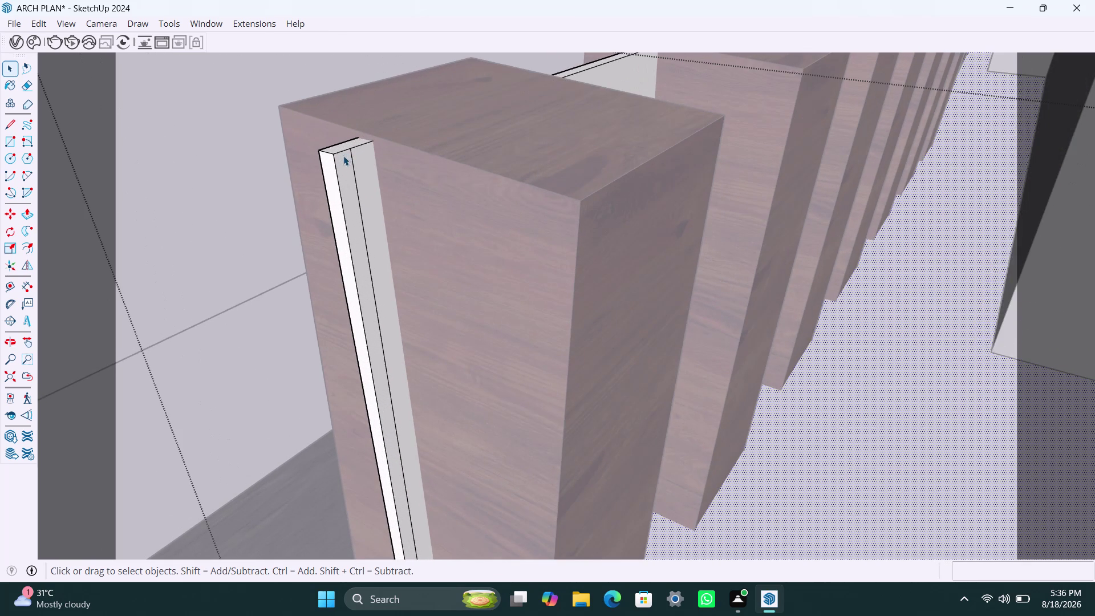
Abandon a stray Push/Pull on the slab, cancelling and undoing it.
click(349, 174)
key(p)
click(349, 173)
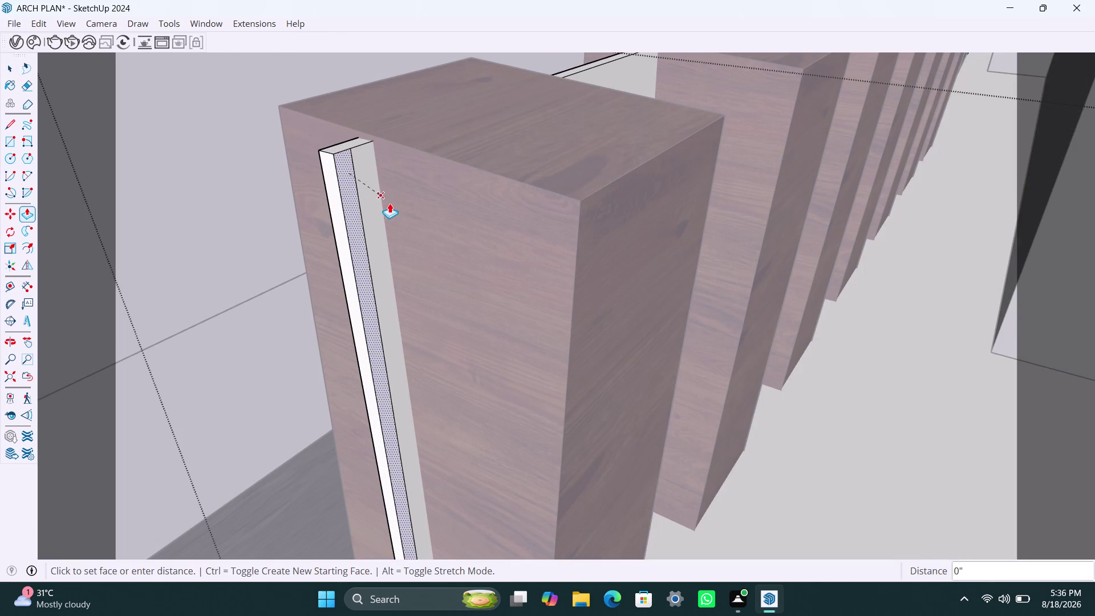
scroll(down, 3)
key(Escape)
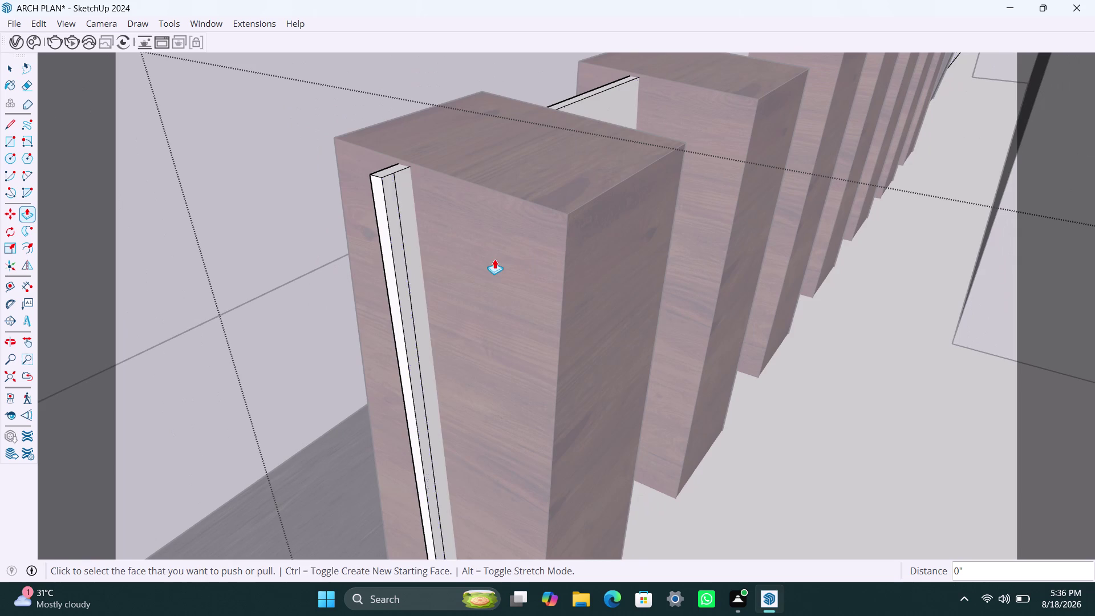
key(Escape)
key(Escape)
key(Escape)
key(Escape)
key(ctrl+z)
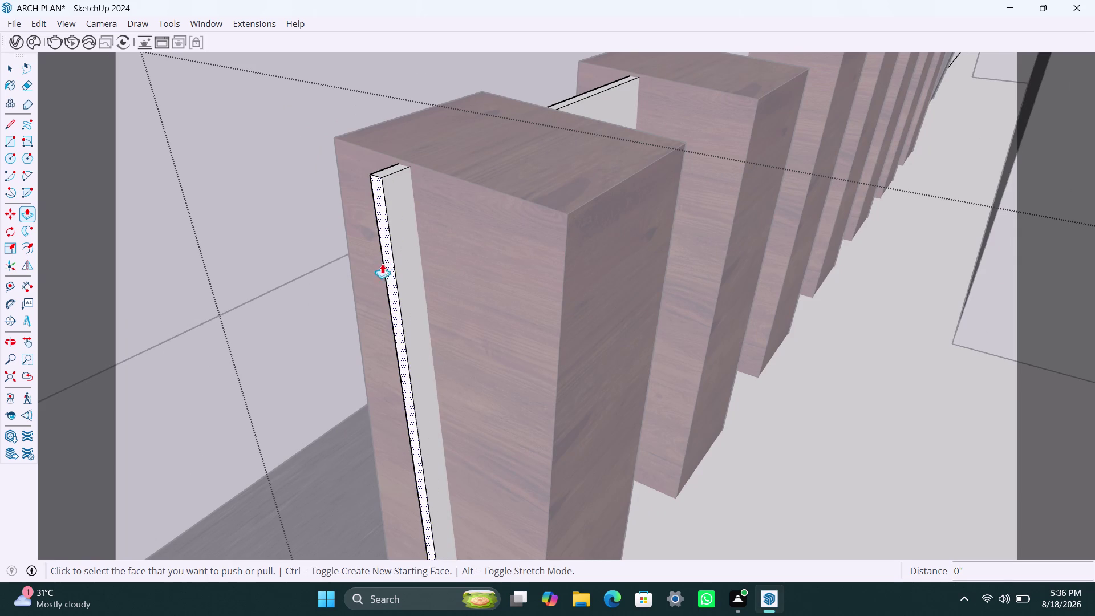
key(space)
Save the model, open the slab group and select its outer edge line.
click(313, 181)
scroll(down, 3)
scroll(down, 3)
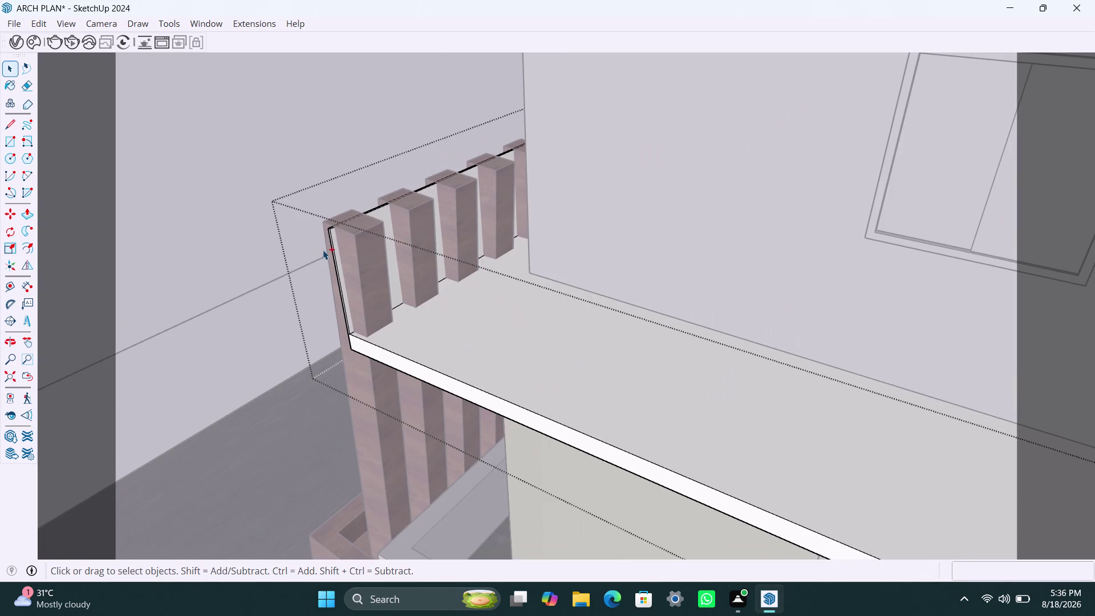
key(ctrl+s)
key(space)
click(299, 162)
scroll(up, 3)
click(291, 194)
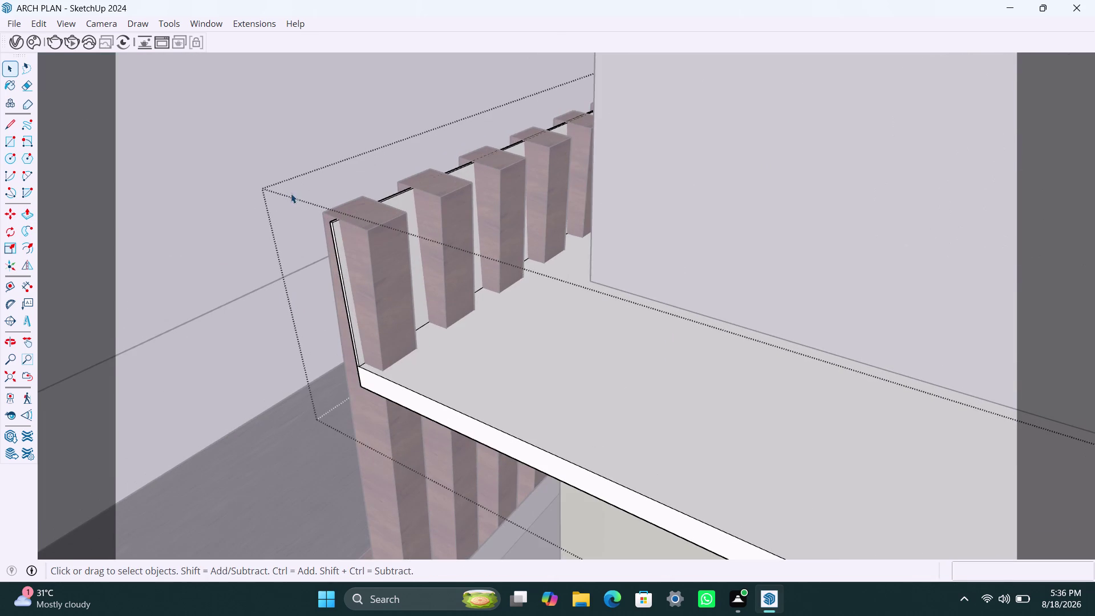
double_click(250, 214)
scroll(up, 3)
click(334, 259)
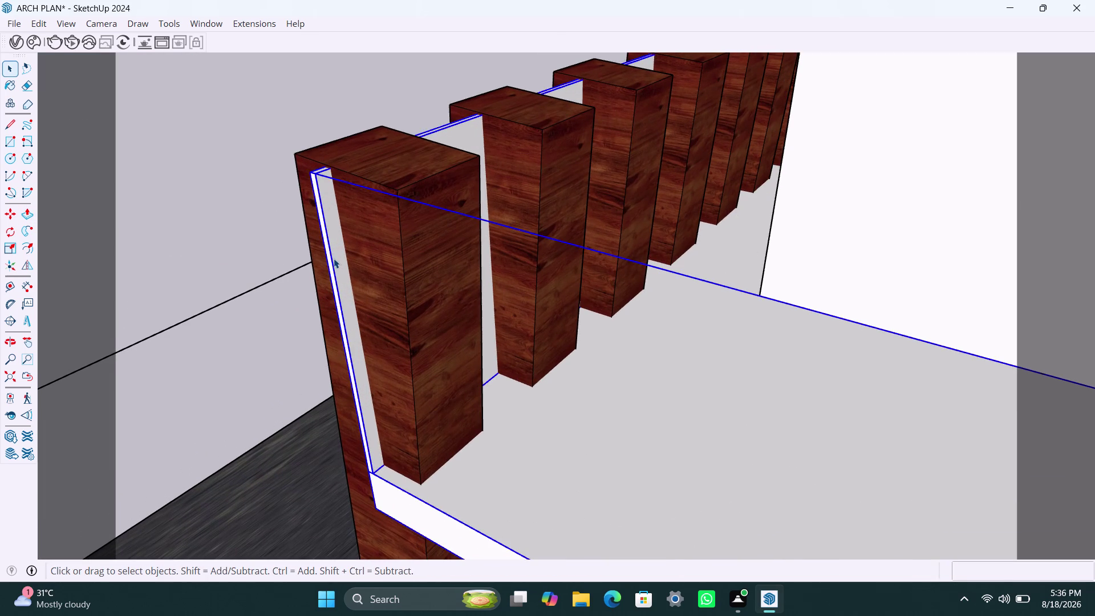
double_click(333, 259)
click(333, 258)
click(333, 267)
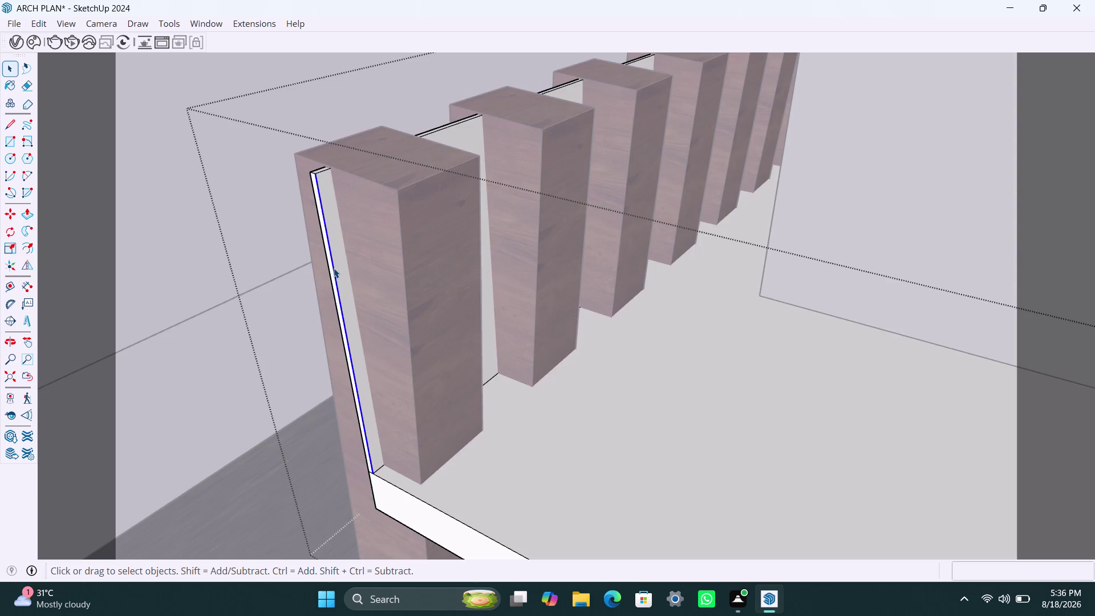
Copy the slab's outer edge 18 mm inward.
key(m)
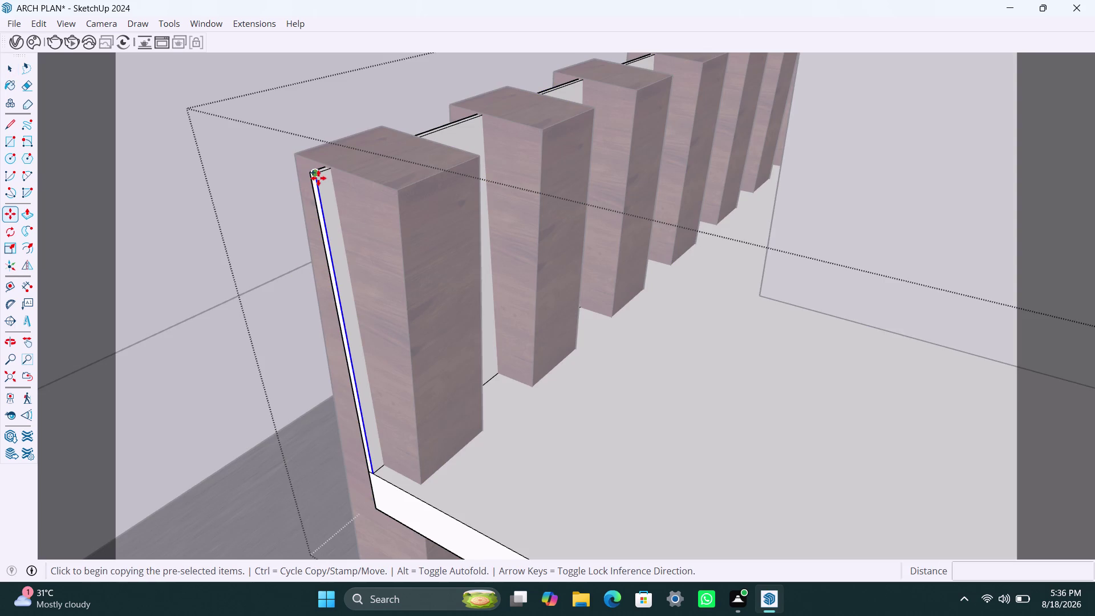
click(318, 176)
text(18M)
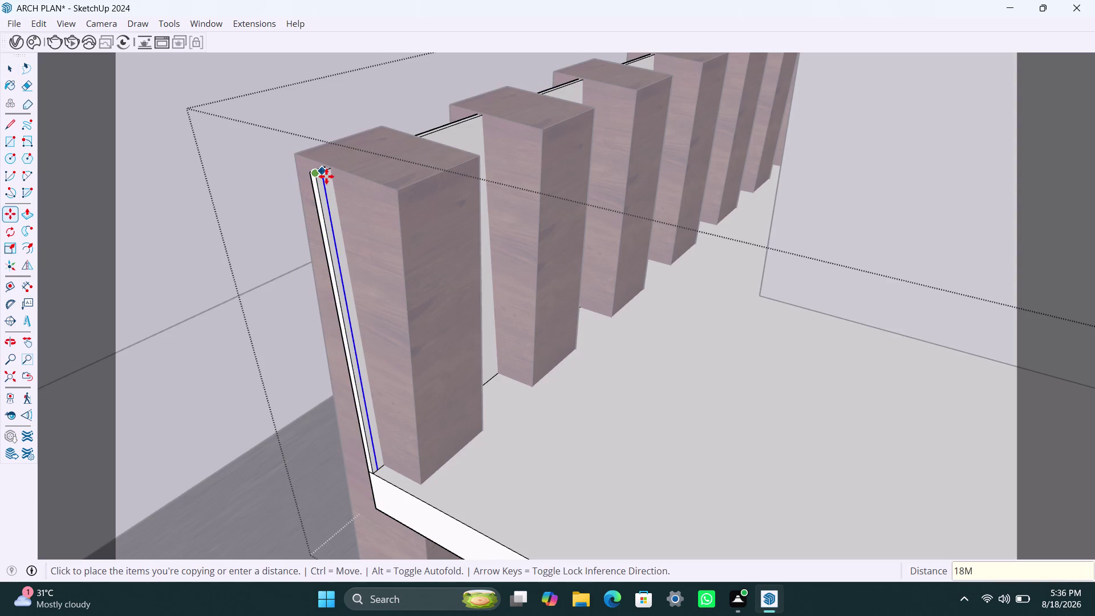
text(M)
key(Return)
key(space)
Start pulling the new thin strip upward.
scroll(up, 3)
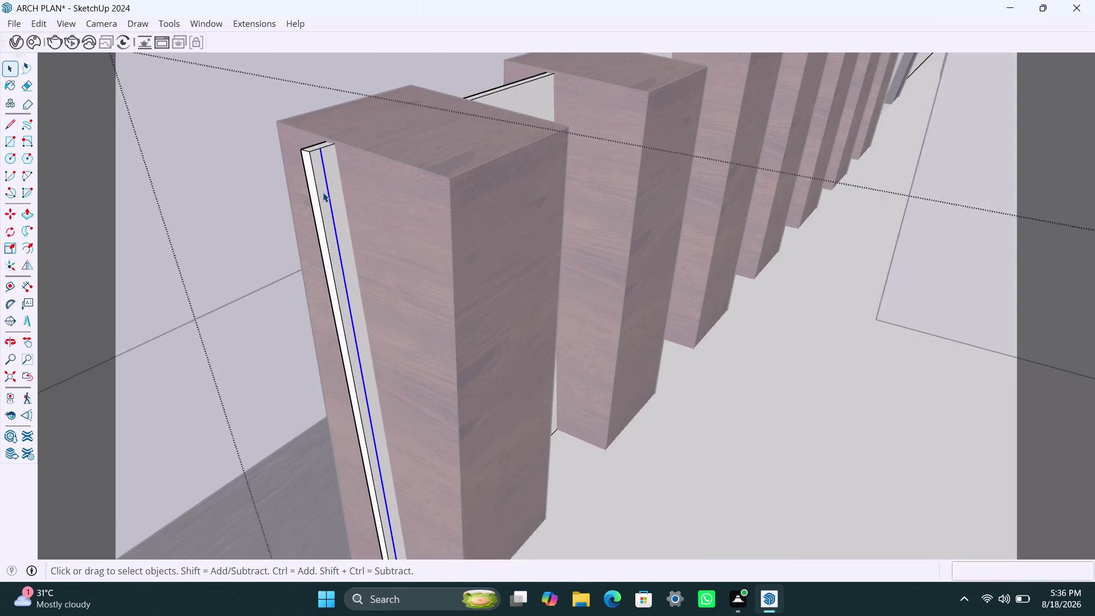
click(322, 190)
key(p)
click(323, 190)
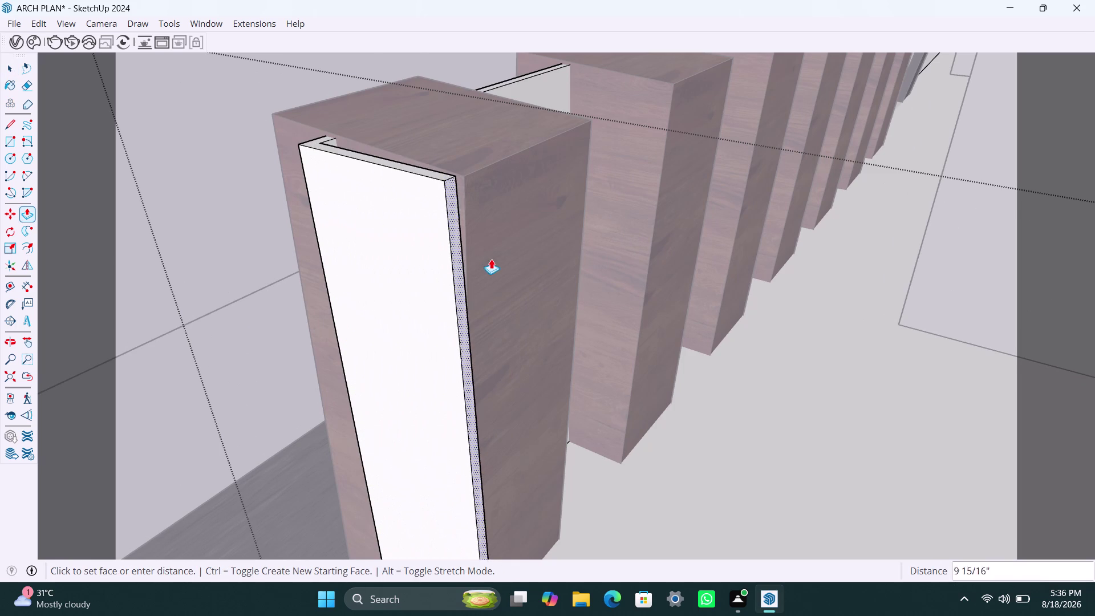
scroll(down, 3)
scroll(down, 3)
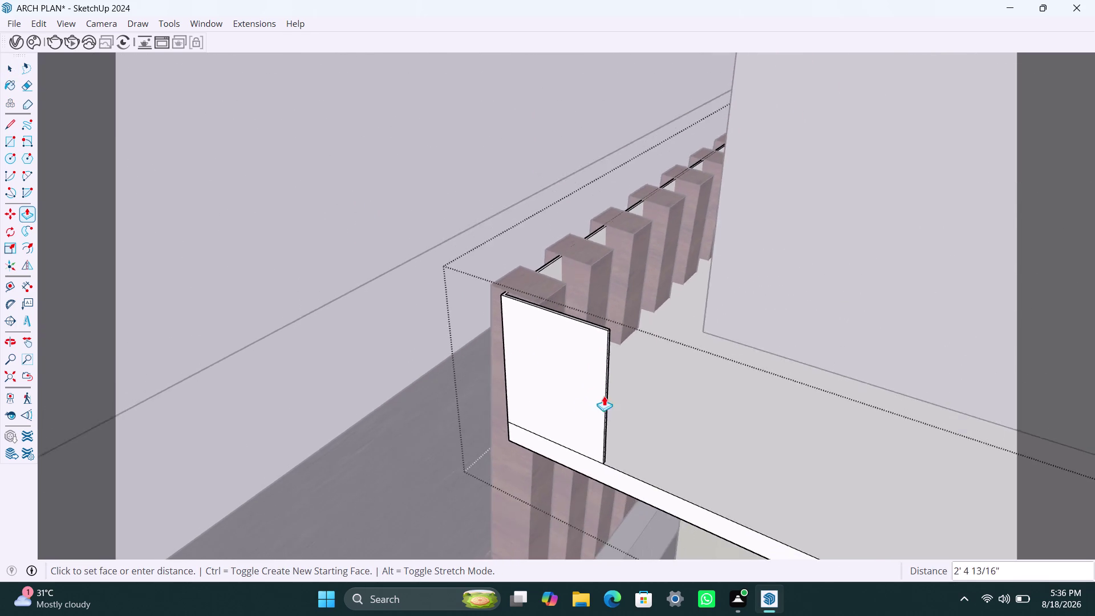
scroll(down, 3)
Set the parapet strip's height along the first-floor slab edge.
middle_drag(654, 418, 625, 408)
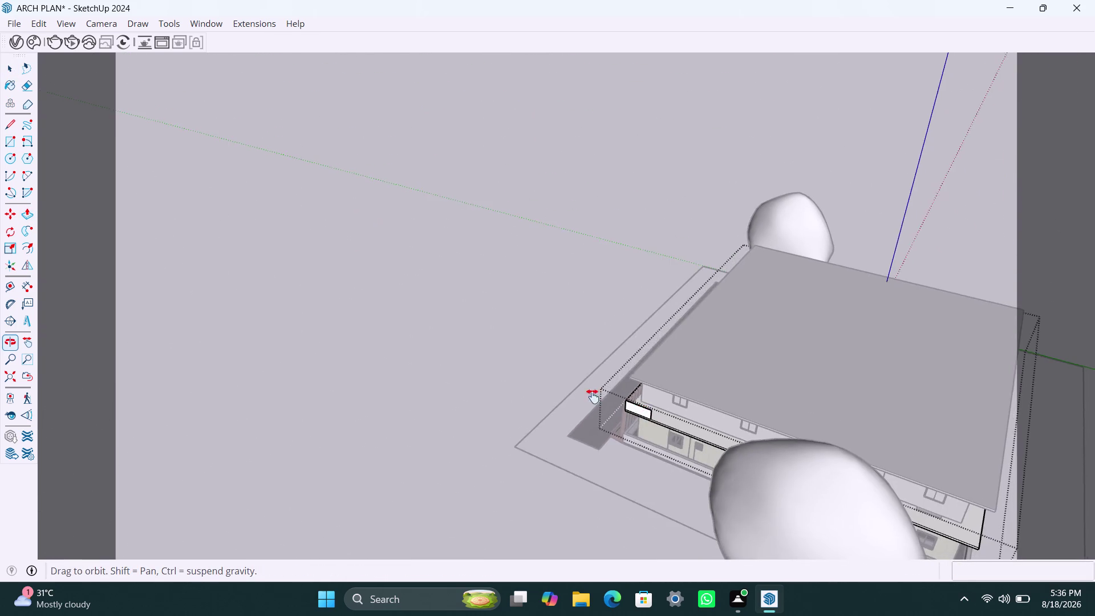
middle_drag(625, 407, 484, 361)
scroll(up, 3)
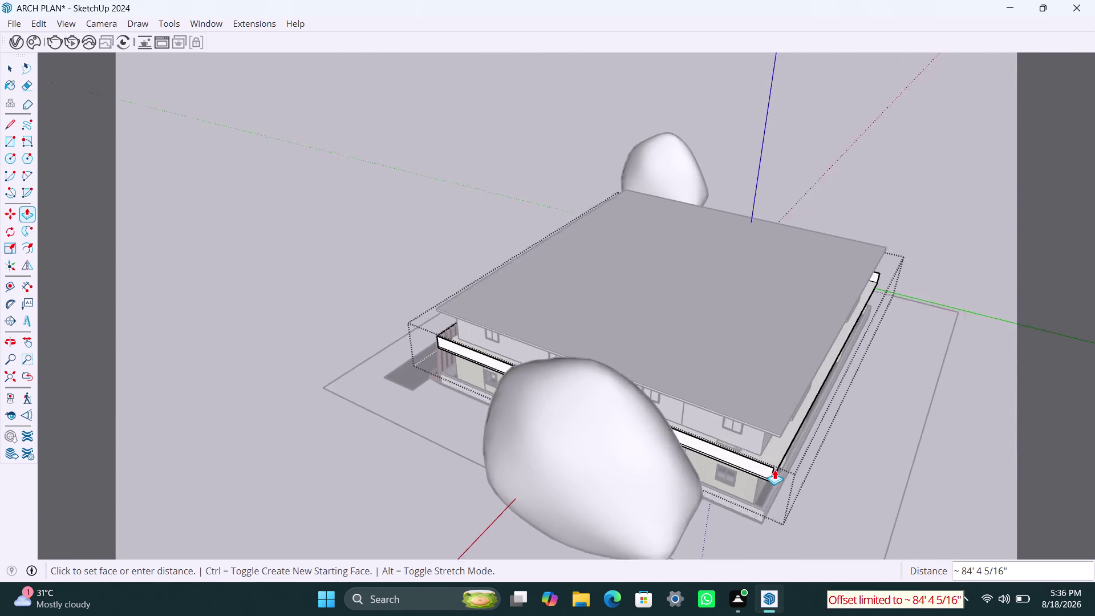
scroll(up, 3)
scroll(up, 3)
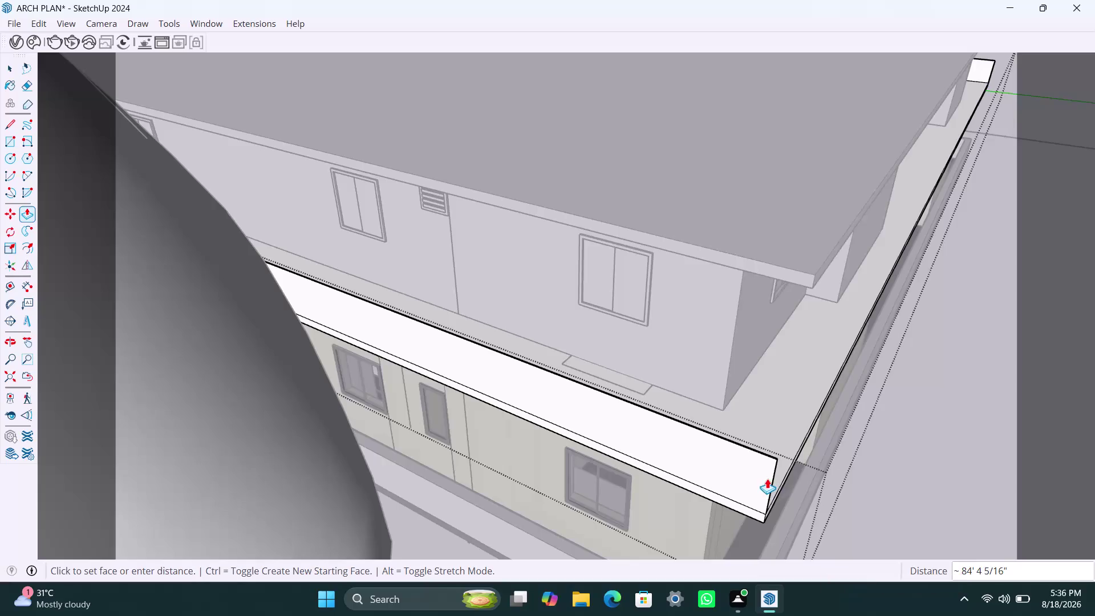
click(767, 508)
key(space)
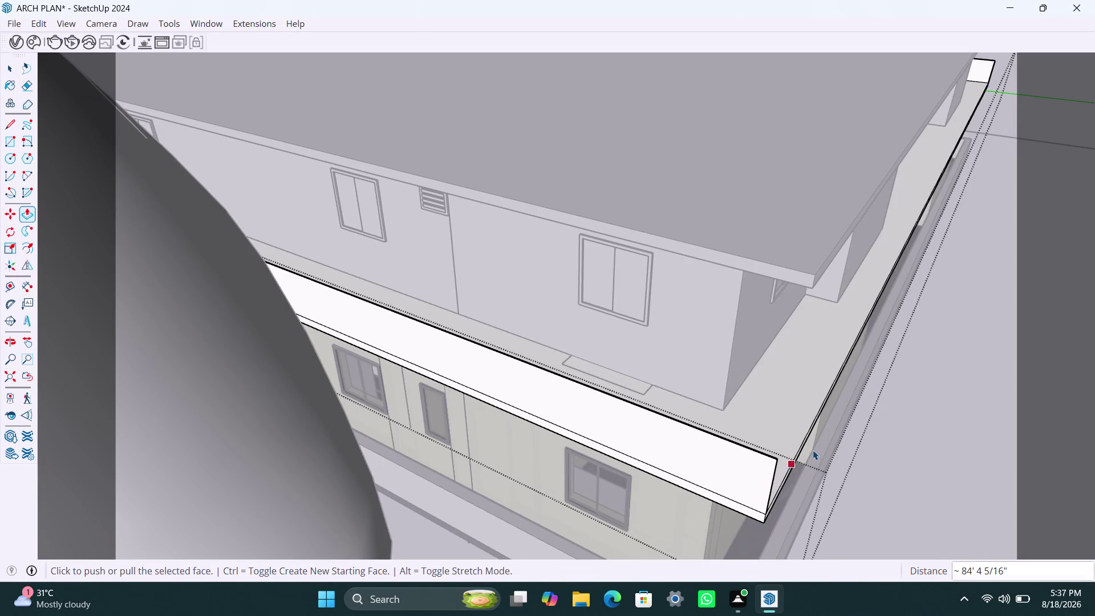
Orbit in to inspect the new parapet wall and its corner.
scroll(down, 3)
middle_drag(818, 435, 549, 407)
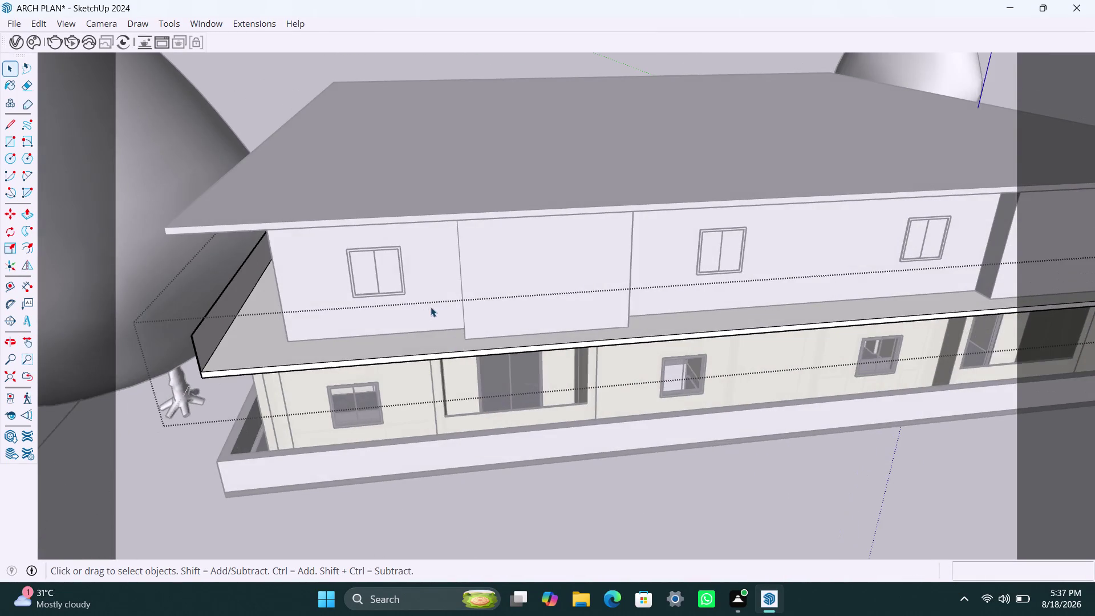
scroll(down, 3)
middle_drag(477, 301, 602, 289)
scroll(up, 3)
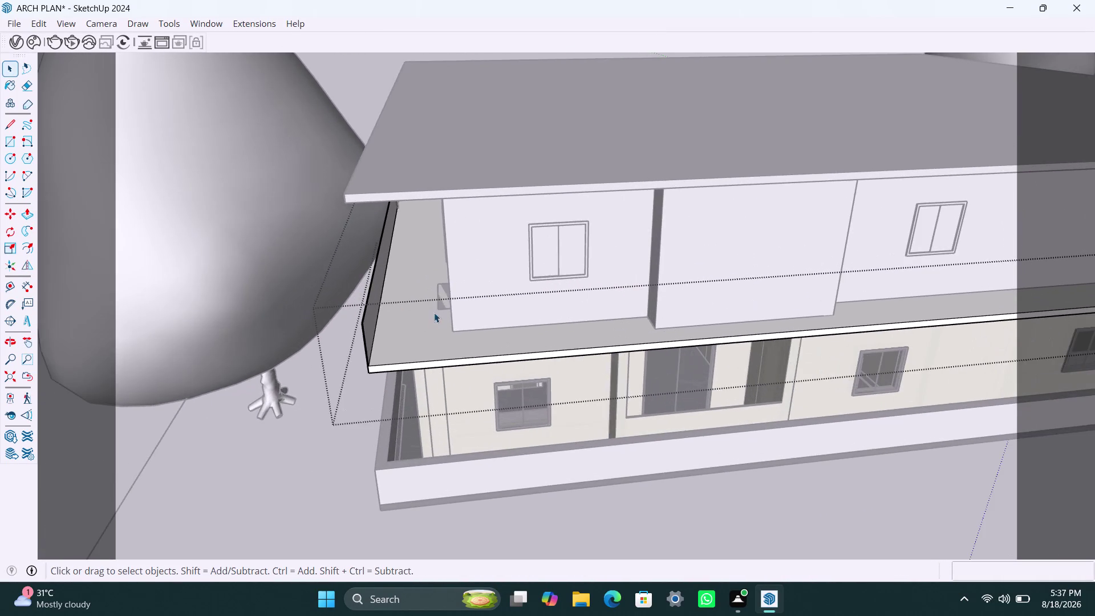
middle_drag(434, 312, 415, 321)
scroll(up, 3)
middle_drag(359, 362, 346, 366)
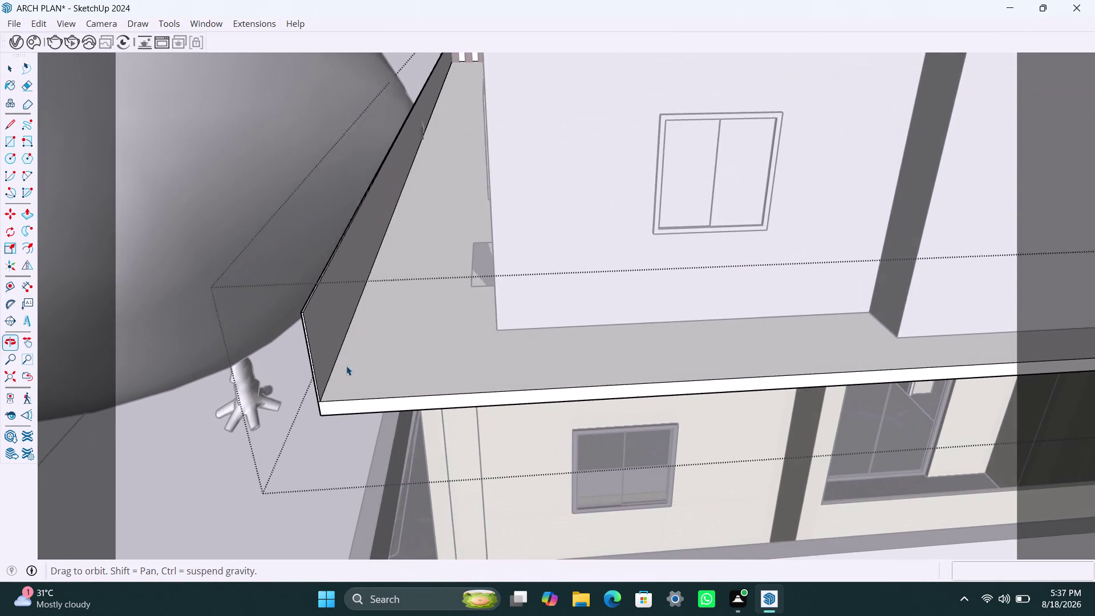
scroll(up, 3)
middle_drag(308, 342, 318, 339)
scroll(up, 3)
middle_drag(338, 367, 302, 369)
scroll(up, 3)
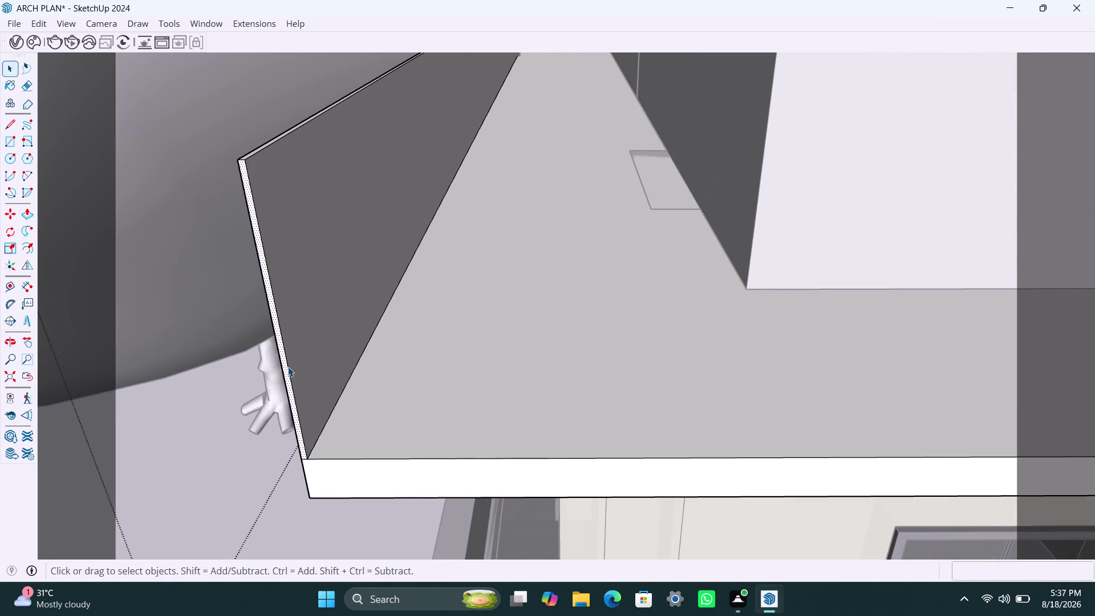
Copy the parapet's vertical corner edge 4.5" inward along its inner face.
click(288, 364)
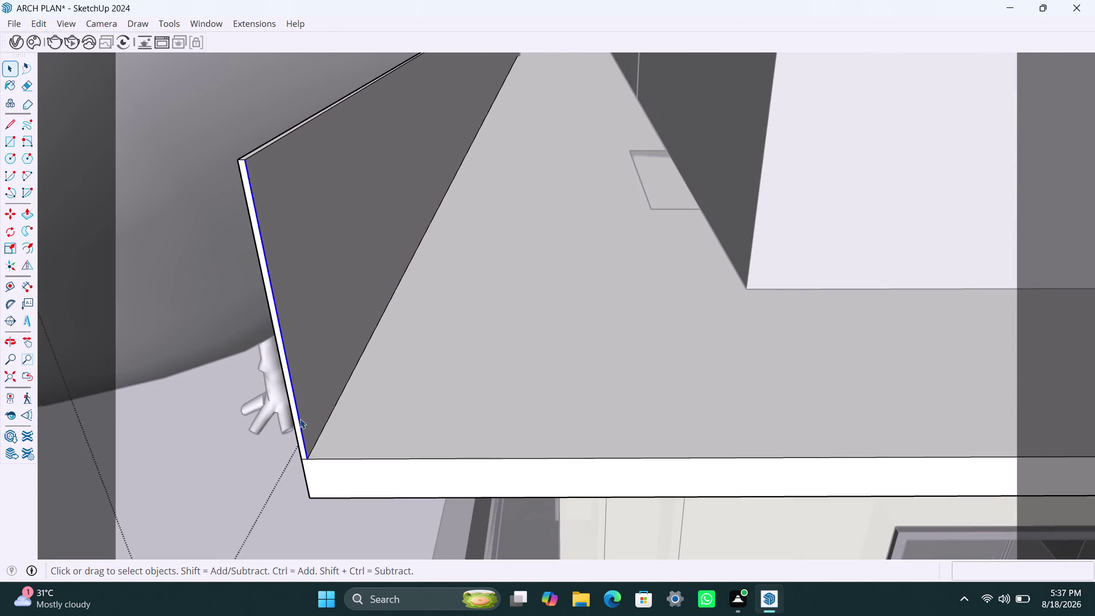
key(m)
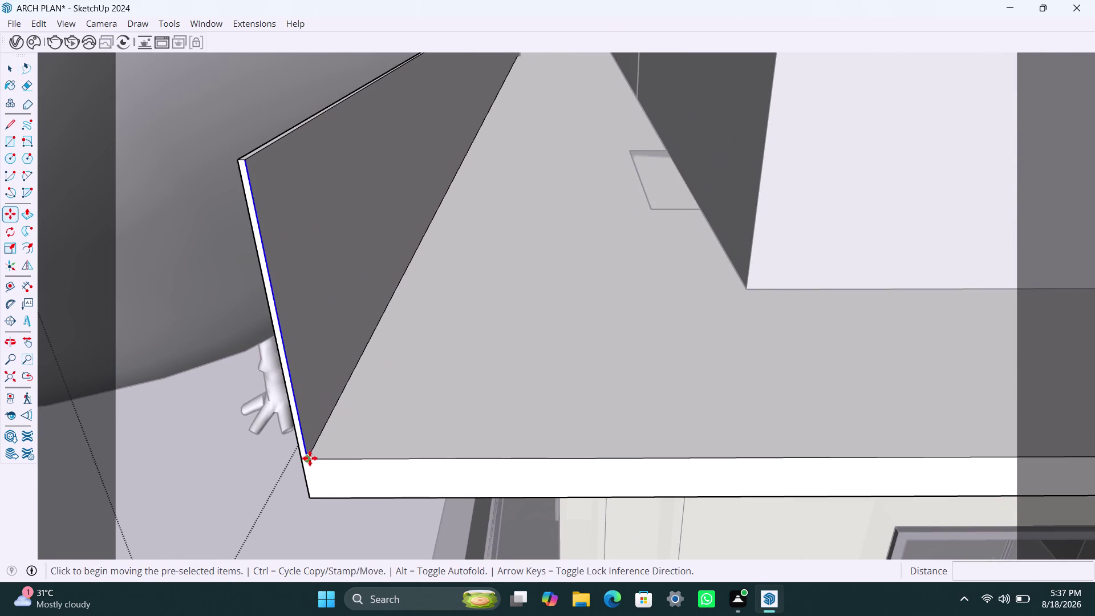
click(307, 458)
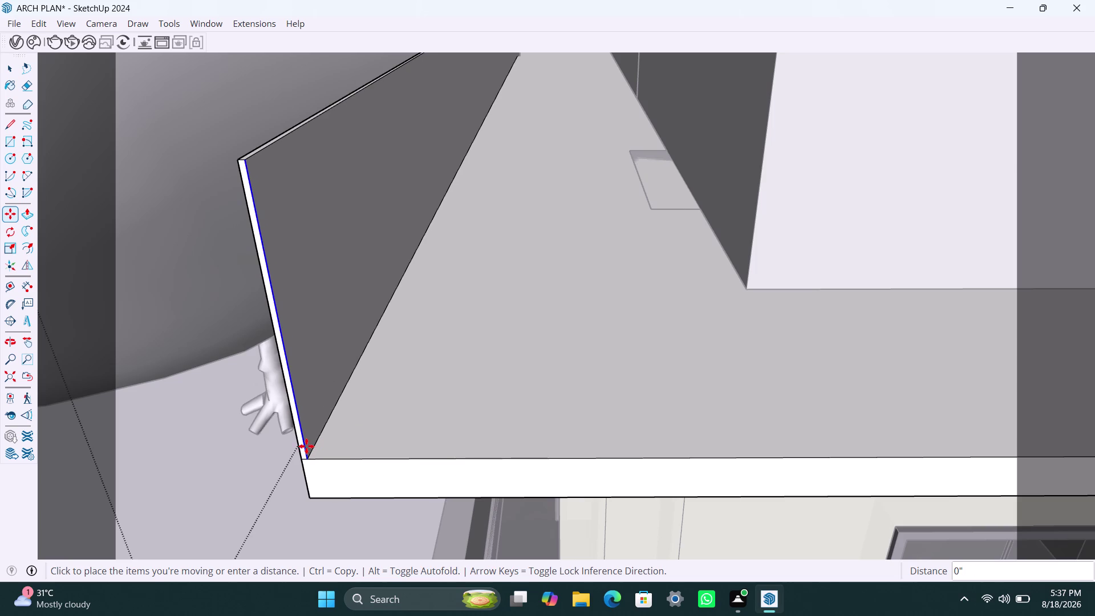
key(Escape)
key(m)
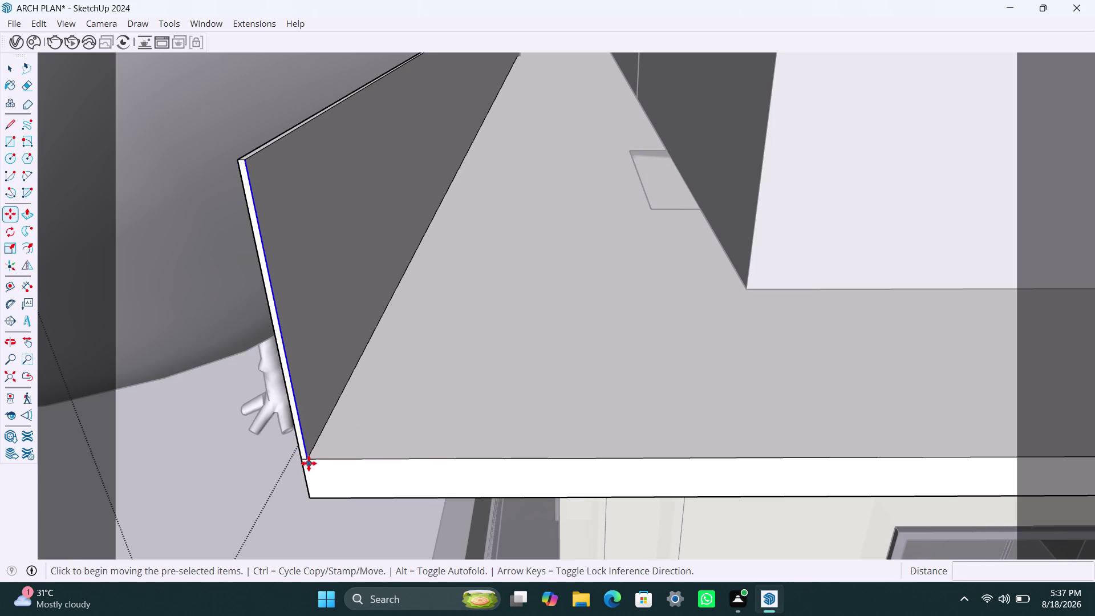
click(309, 461)
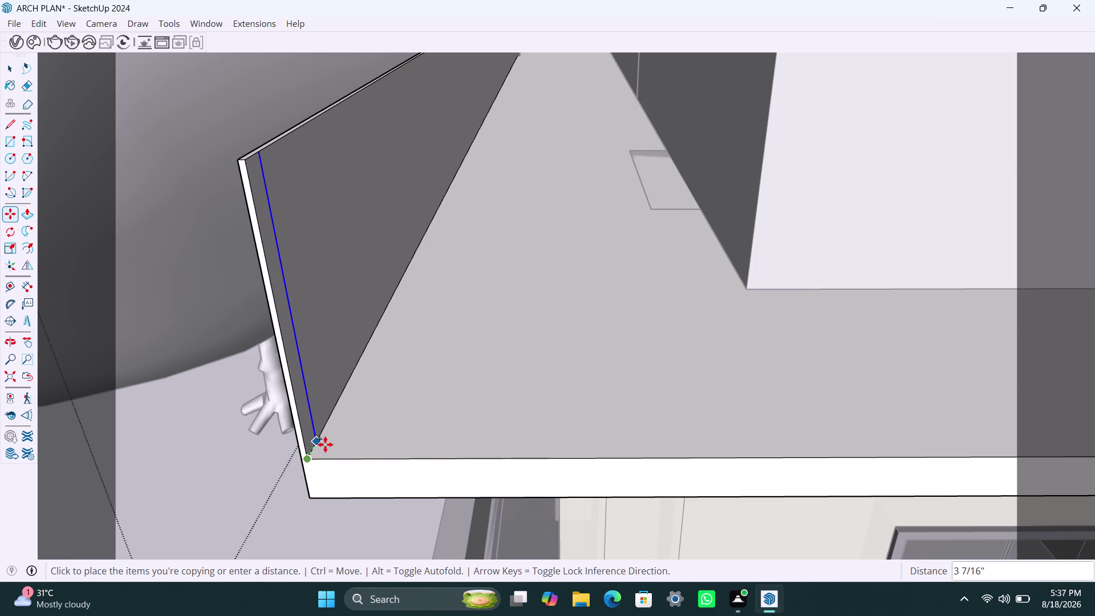
key(4)
key(period)
key(5)
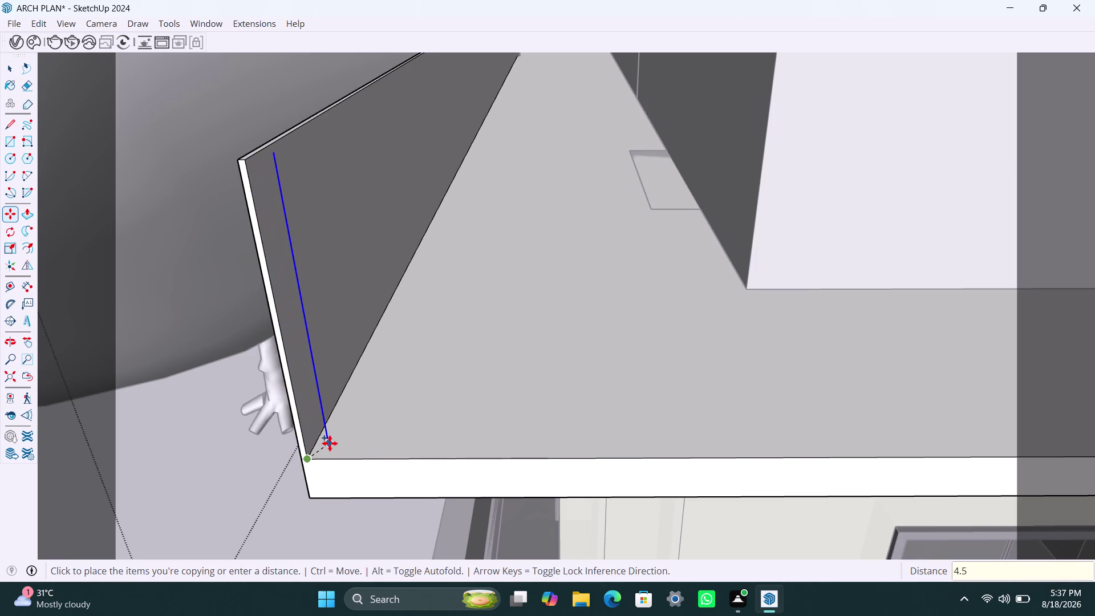
key(shift+quotedbl)
key(Return)
key(ctrl+z)
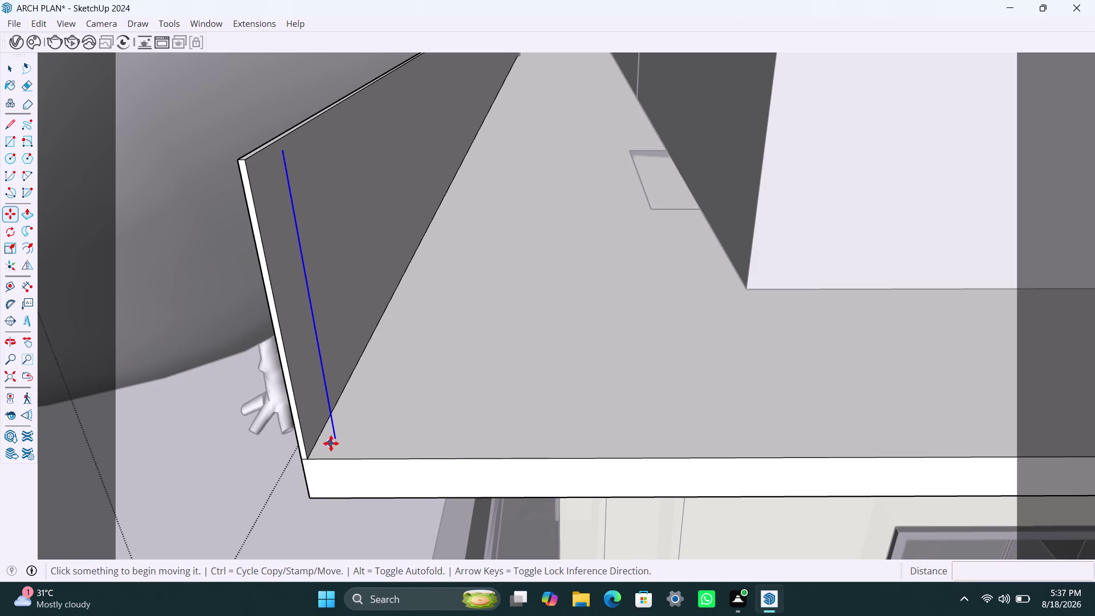
key(space)
Zoom in on the slab corner and select the face's outer edge.
middle_drag(335, 378, 256, 382)
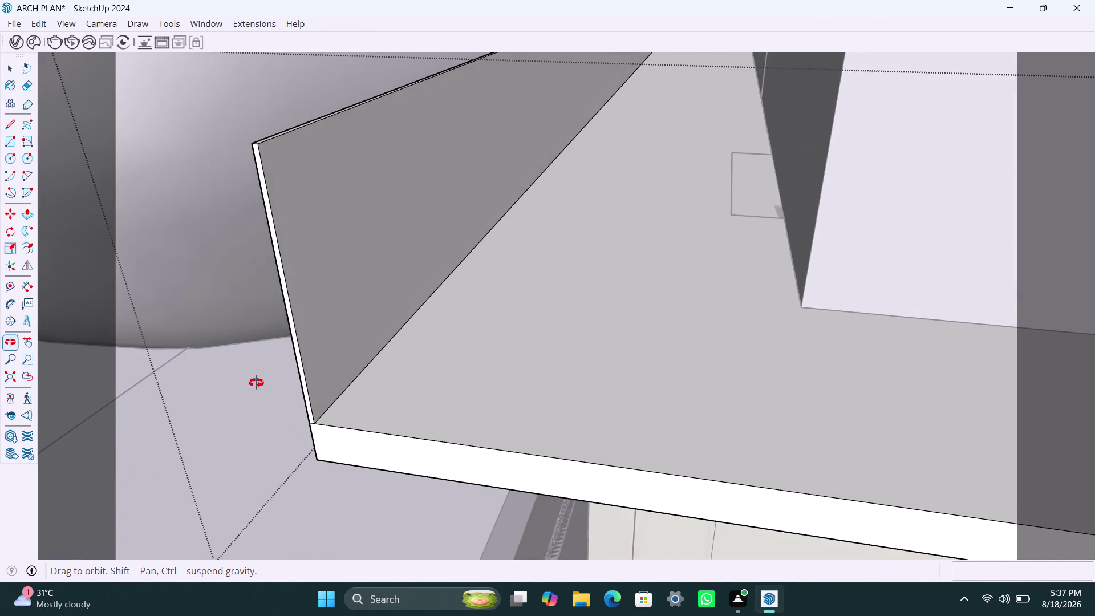
middle_drag(256, 382, 256, 382)
scroll(up, 3)
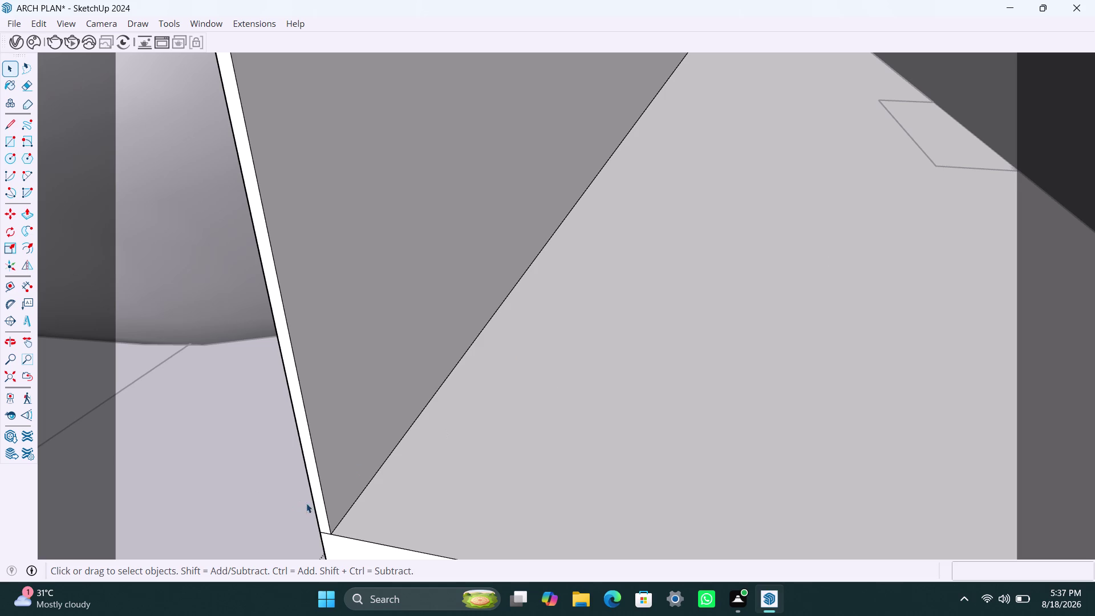
scroll(up, 3)
scroll(up, 3)
click(334, 530)
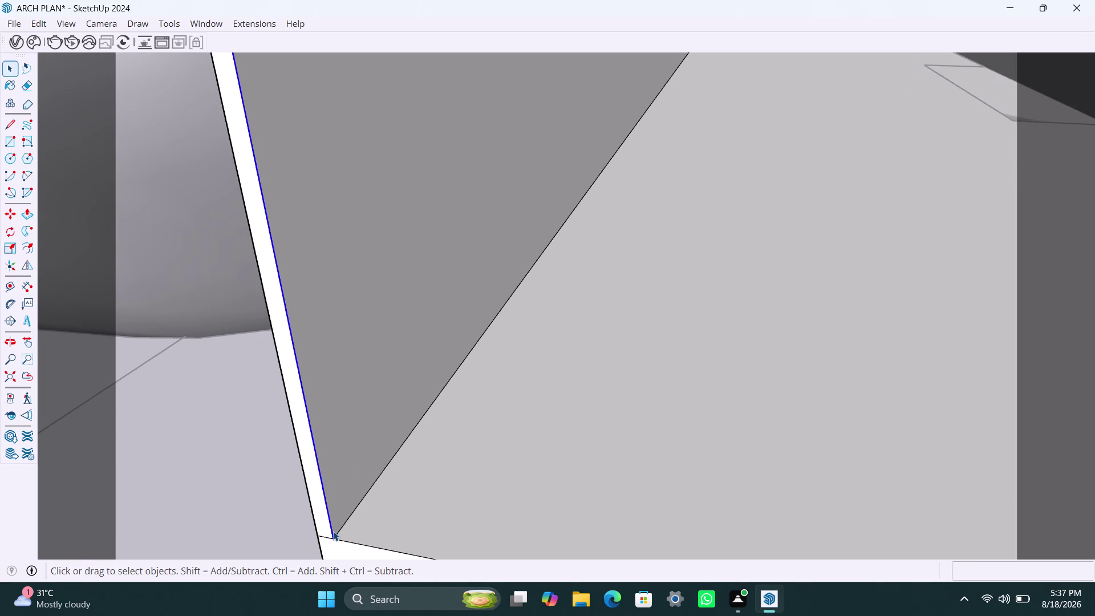
Copy the edge 4.5" inward with Move and select the resulting narrow strip face.
key(m)
click(334, 535)
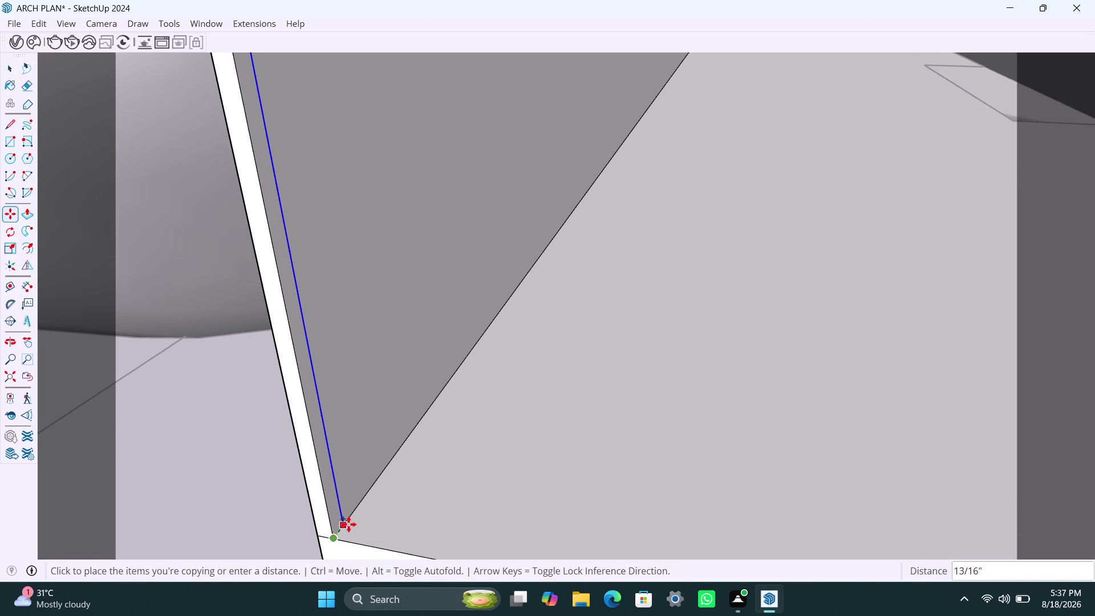
text(4.5)
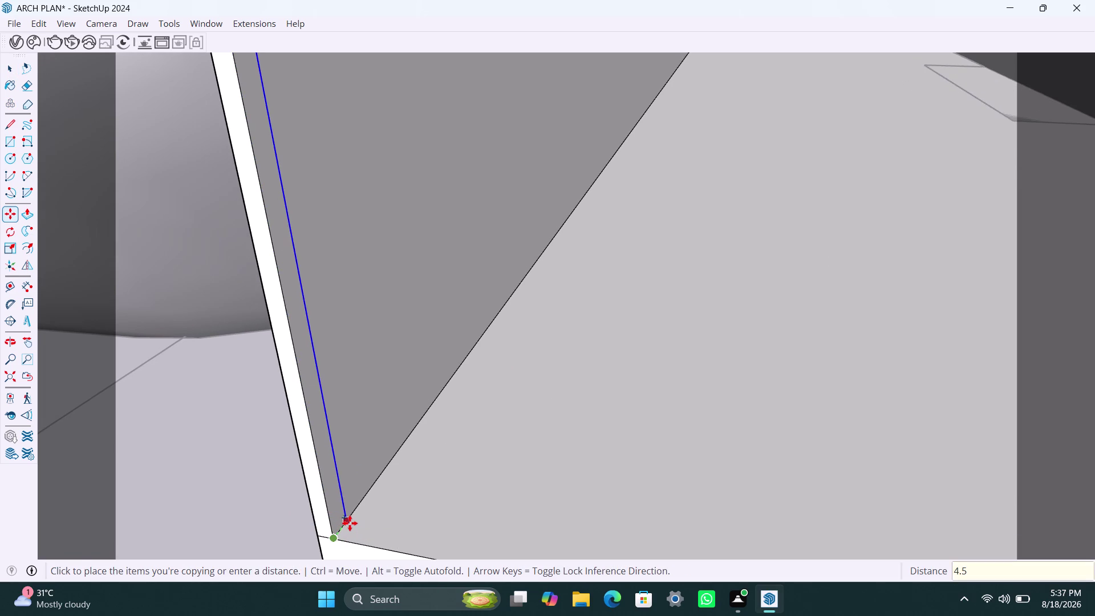
text(")
key(Return)
key(space)
click(347, 490)
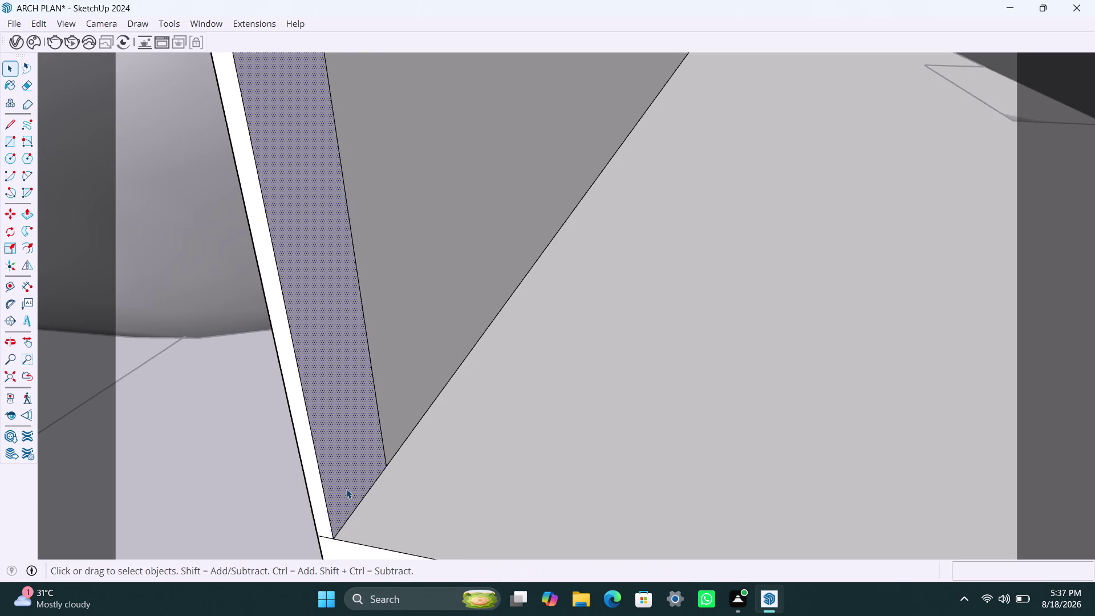
Push/pull the 4.5" strip along the front to the far slab corner, roughly 94'.
key(p)
click(346, 489)
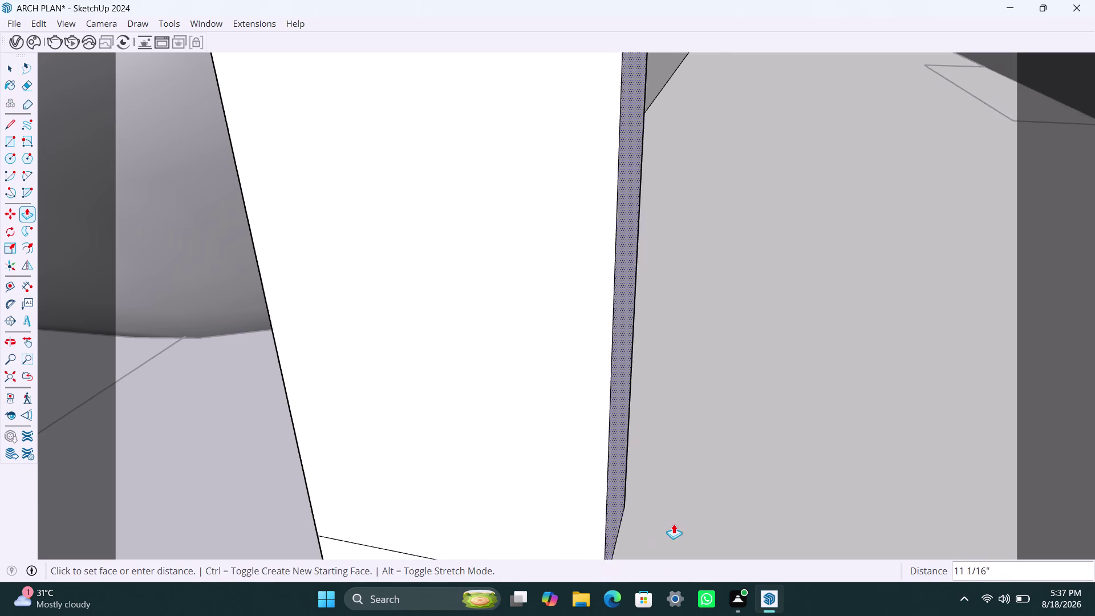
scroll(down, 3)
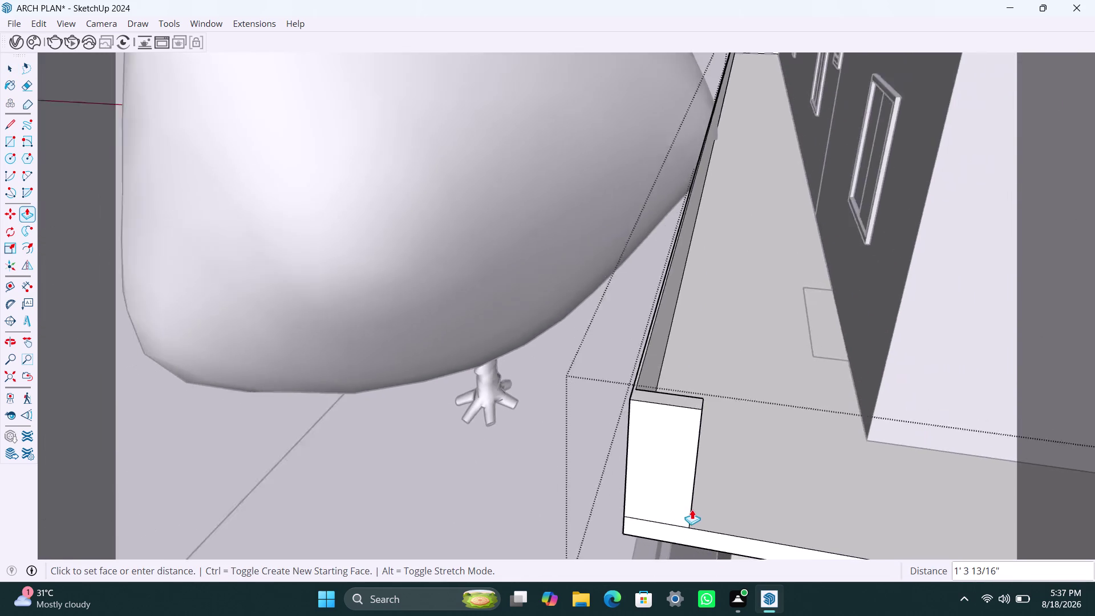
scroll(down, 3)
middle_drag(724, 498, 546, 450)
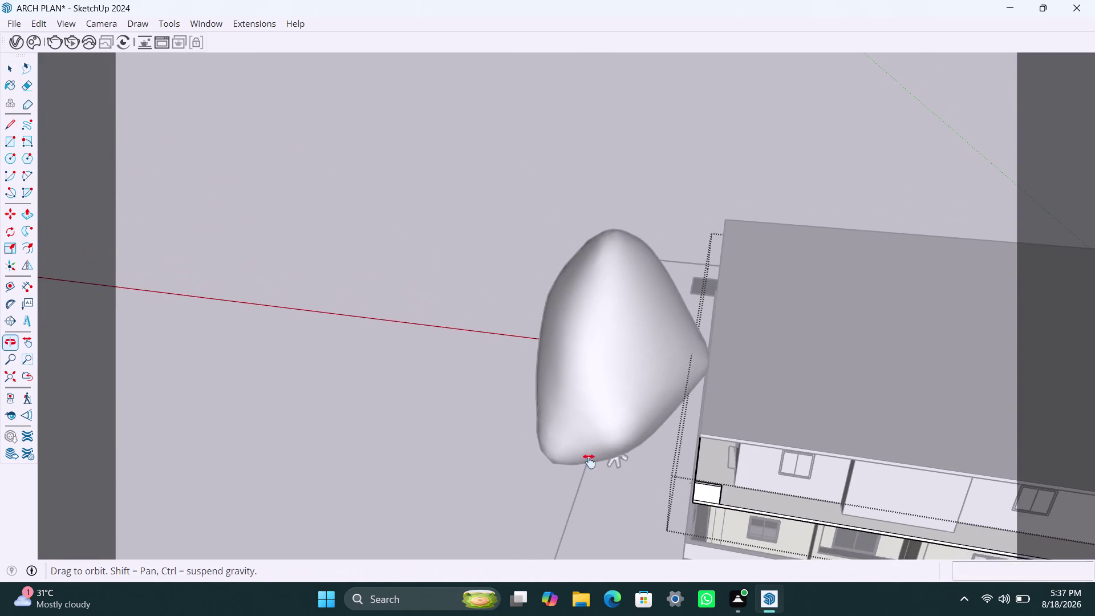
middle_drag(546, 449, 465, 430)
scroll(down, 3)
middle_drag(854, 486, 604, 478)
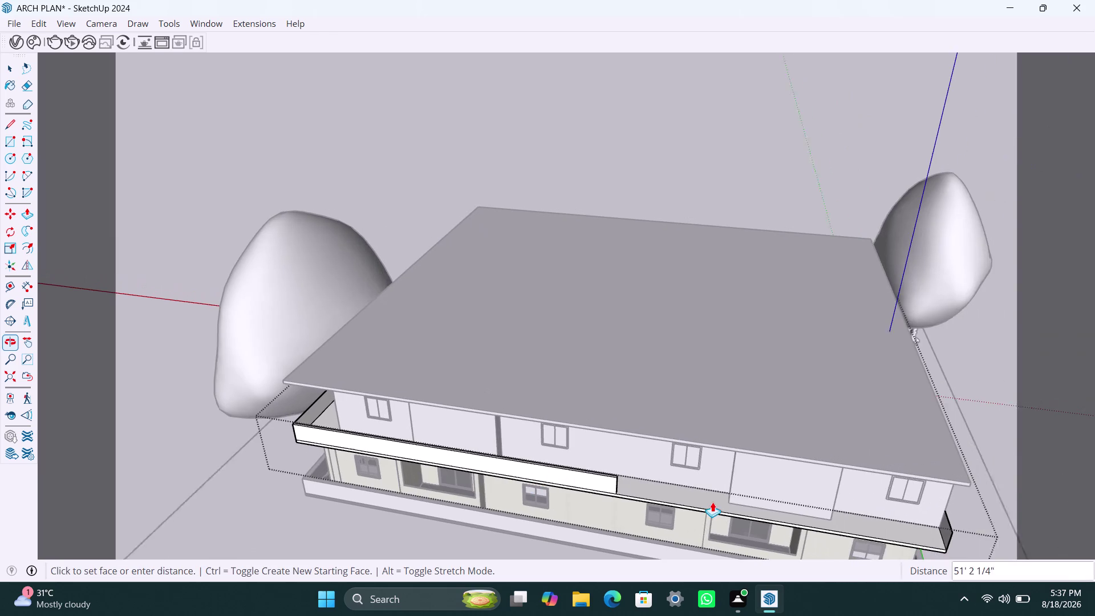
scroll(up, 3)
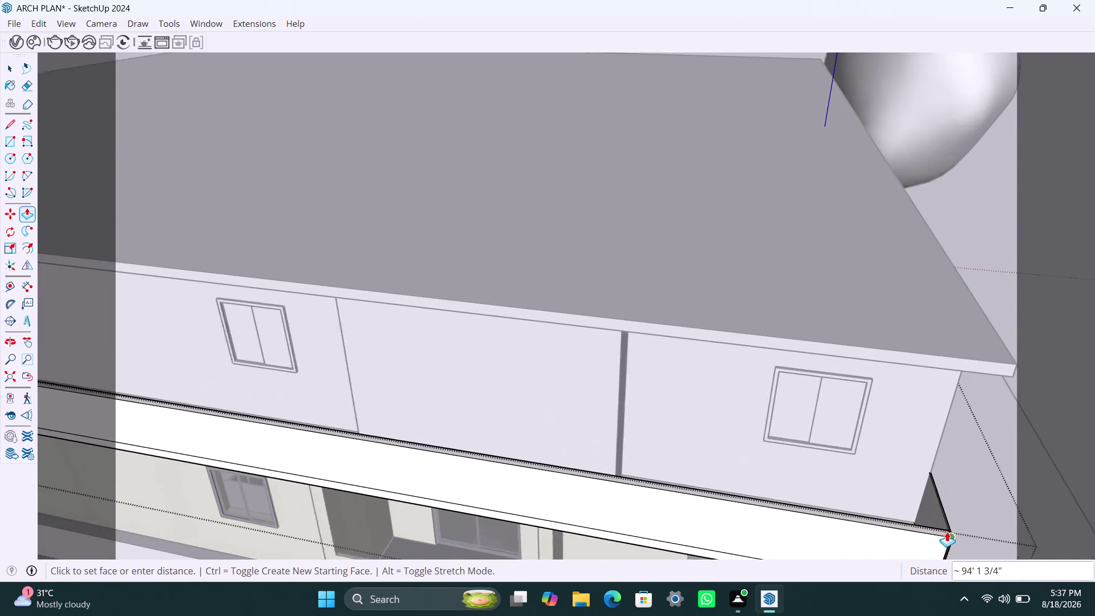
click(952, 531)
scroll(up, 3)
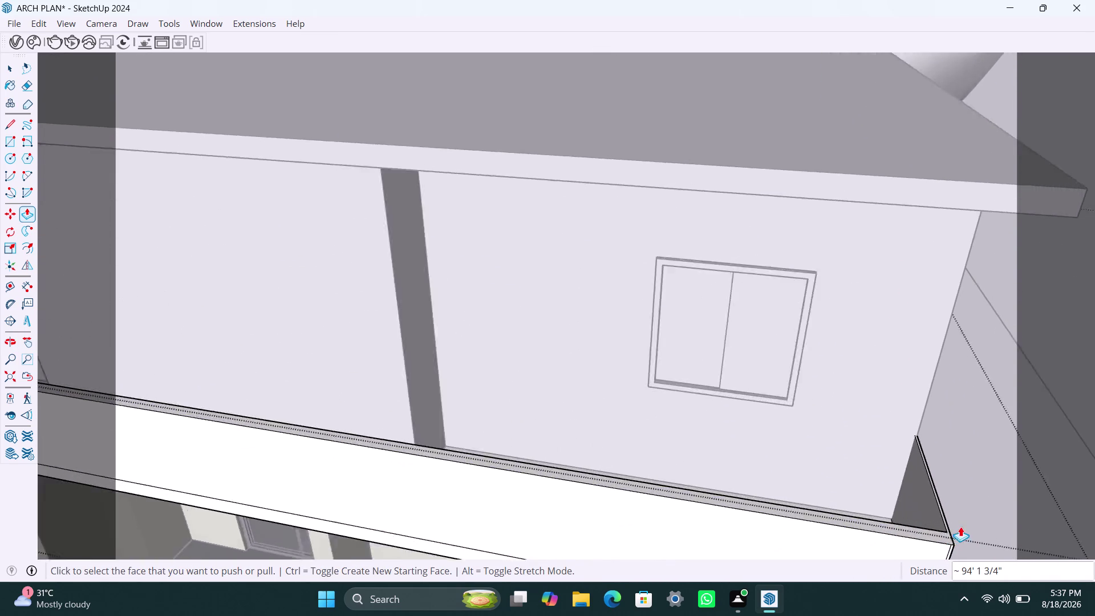
scroll(up, 3)
key(space)
scroll(down, 3)
click(827, 507)
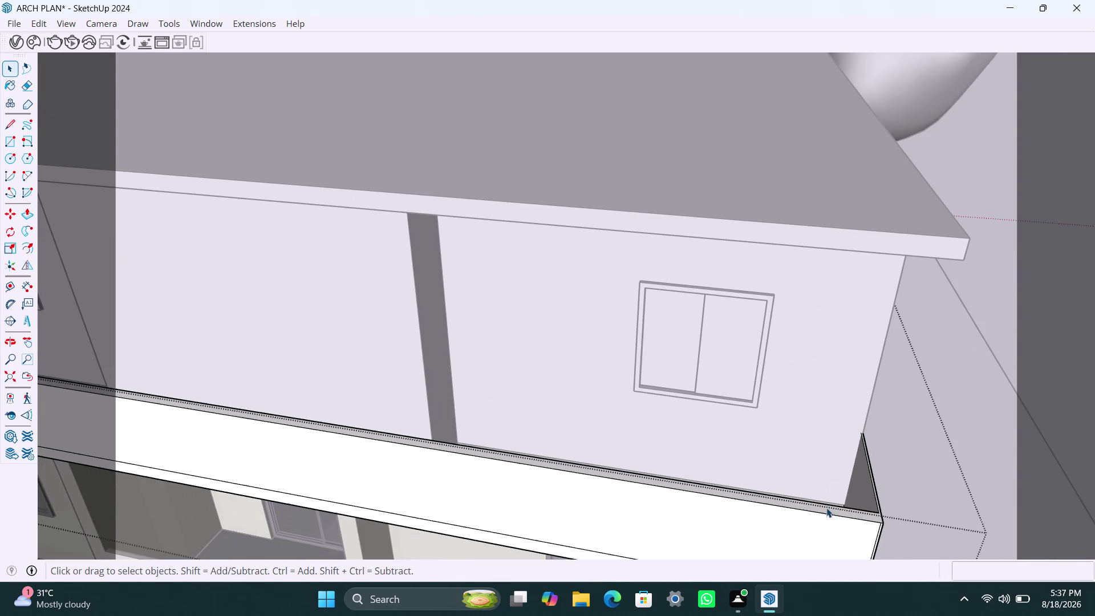
click(1007, 337)
click(836, 532)
scroll(down, 3)
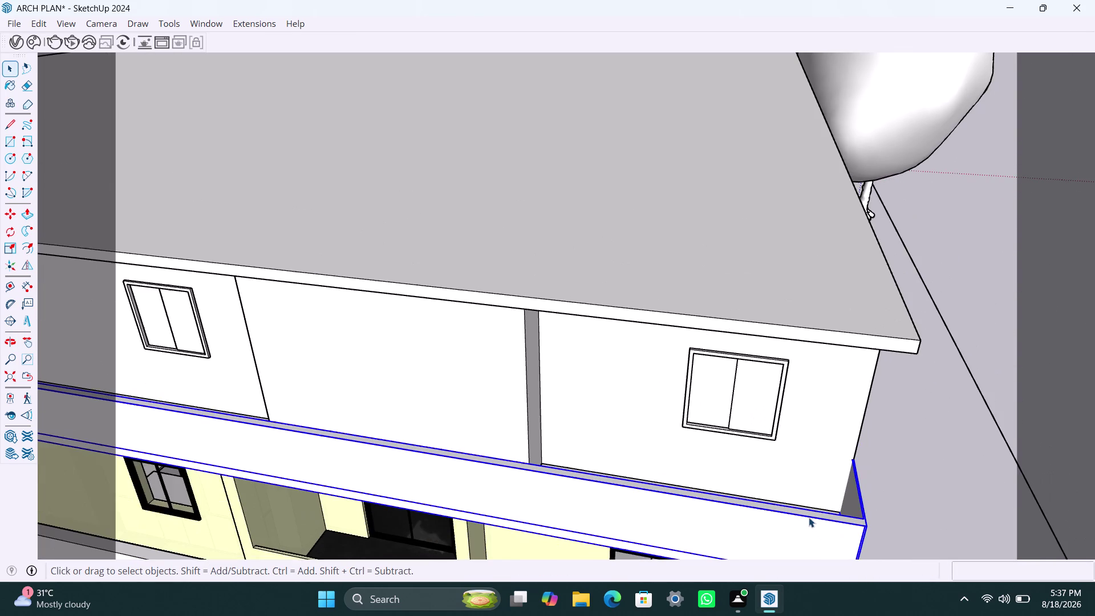
scroll(down, 3)
scroll(down, 3)
right_click(676, 512)
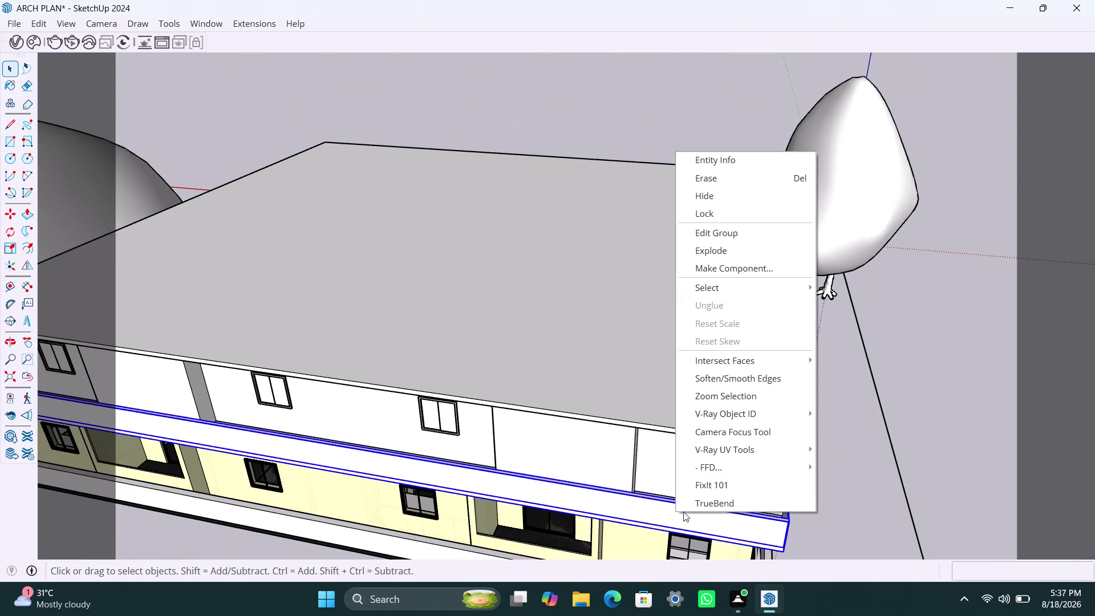
click(724, 488)
click(585, 361)
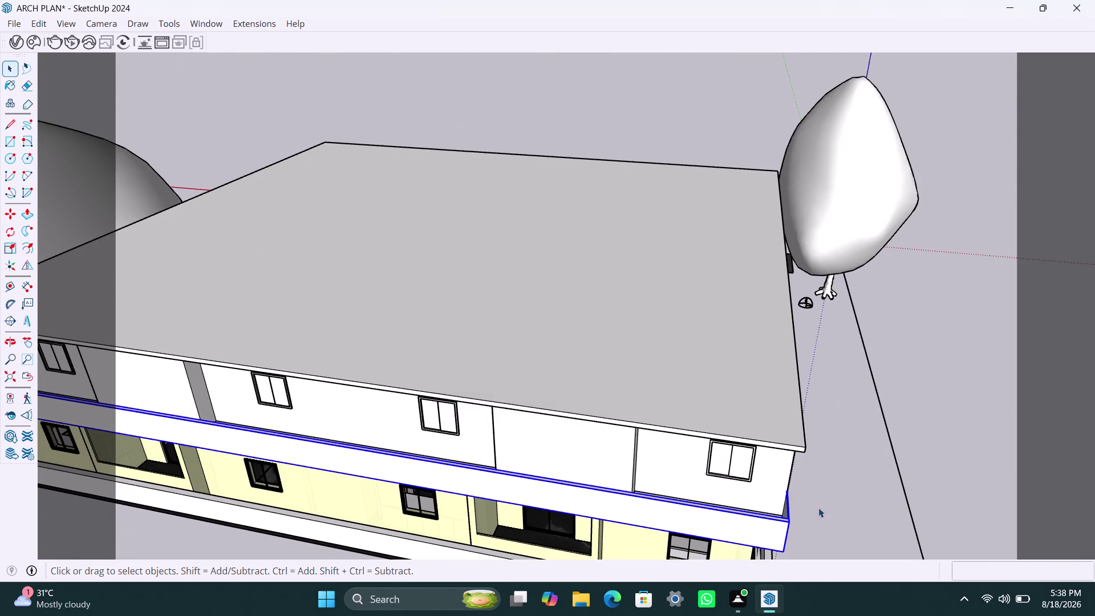
click(916, 472)
scroll(down, 3)
middle_drag(810, 504, 604, 484)
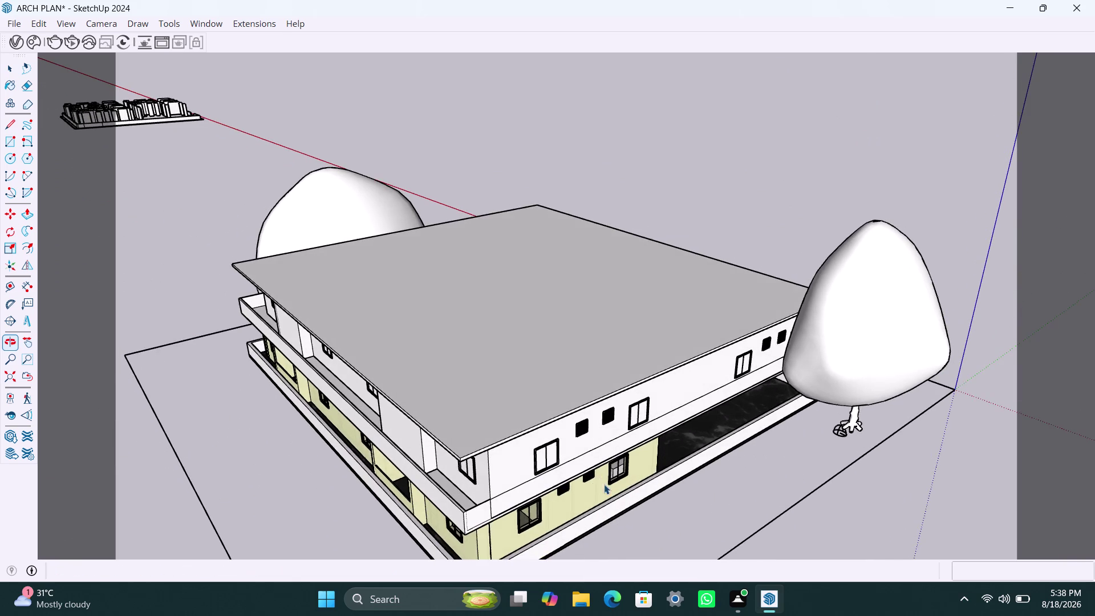
scroll(up, 3)
scroll(up, 3)
scroll(up, 3)
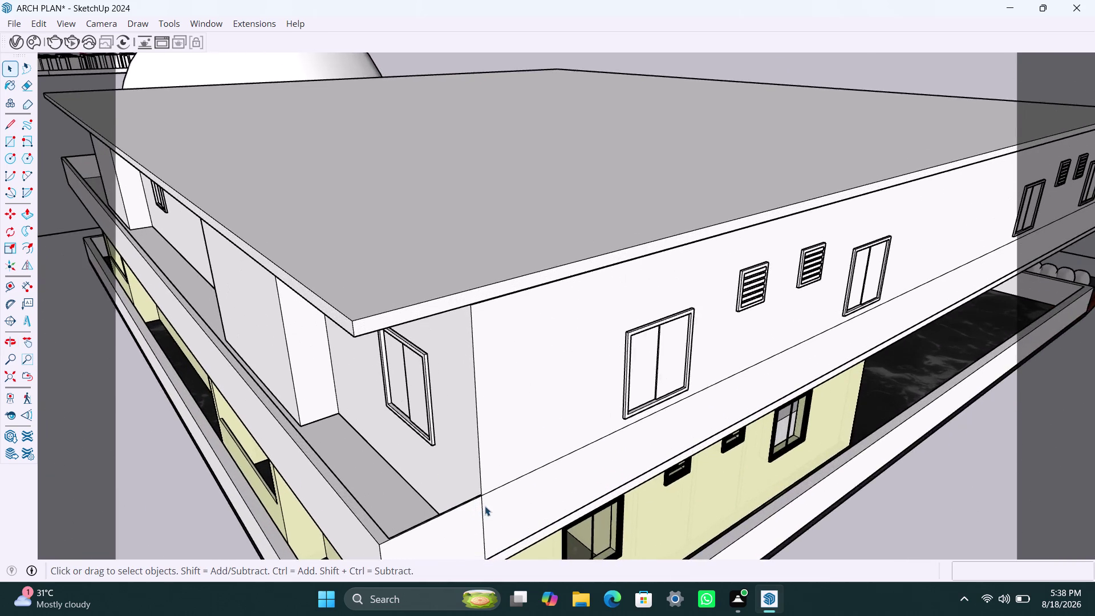
scroll(up, 3)
scroll(down, 3)
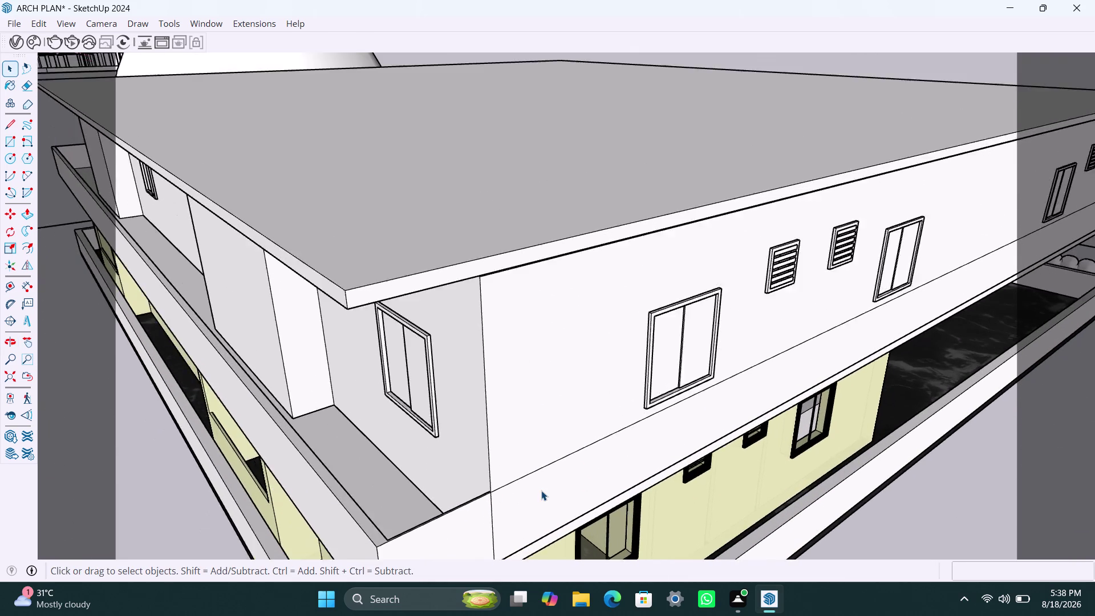
scroll(down, 3)
middle_drag(474, 498, 503, 484)
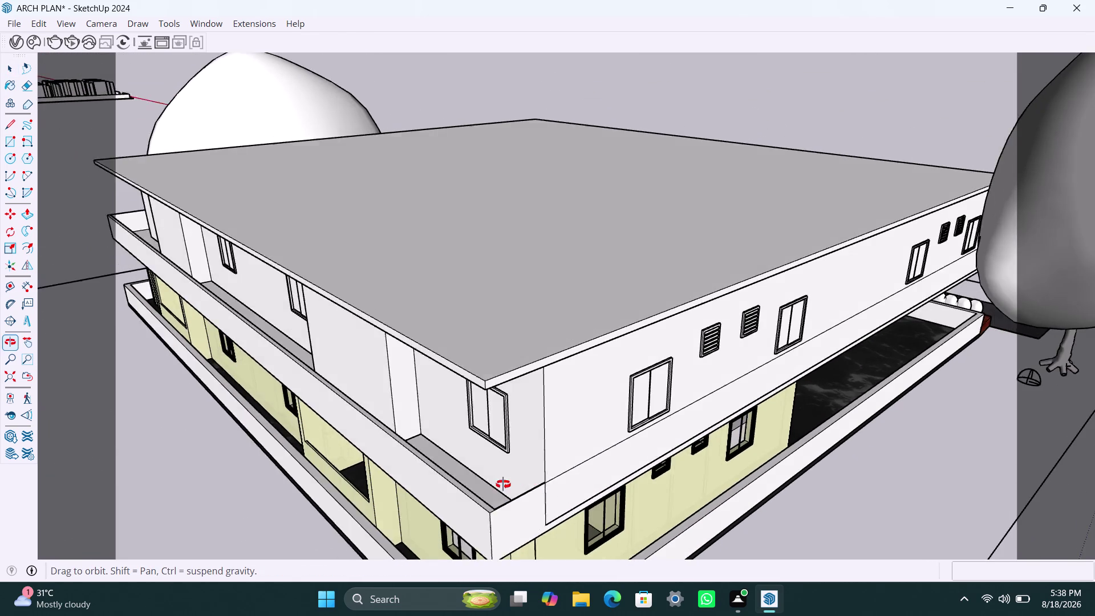
middle_drag(503, 484, 439, 476)
scroll(down, 3)
middle_drag(718, 490, 703, 488)
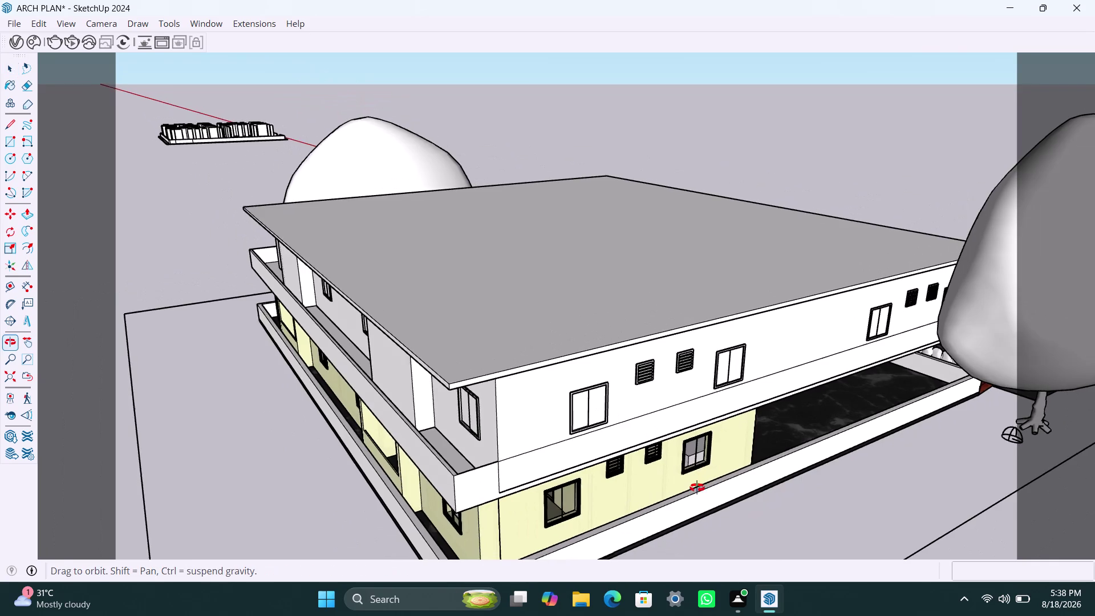
middle_drag(703, 488, 688, 488)
scroll(up, 3)
scroll(up, 3)
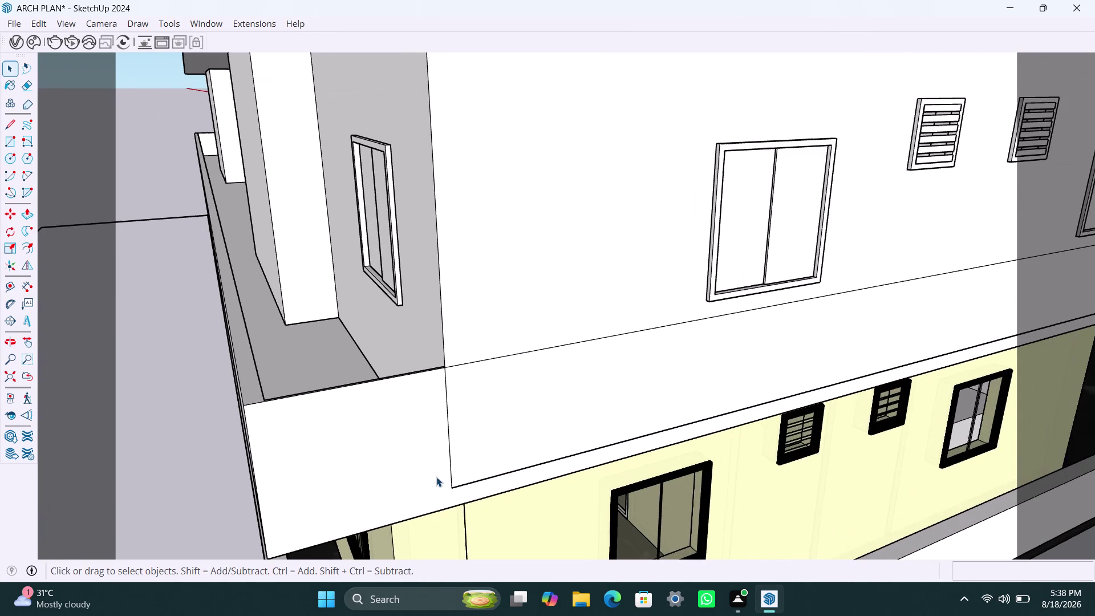
scroll(down, 3)
scroll(down, 3)
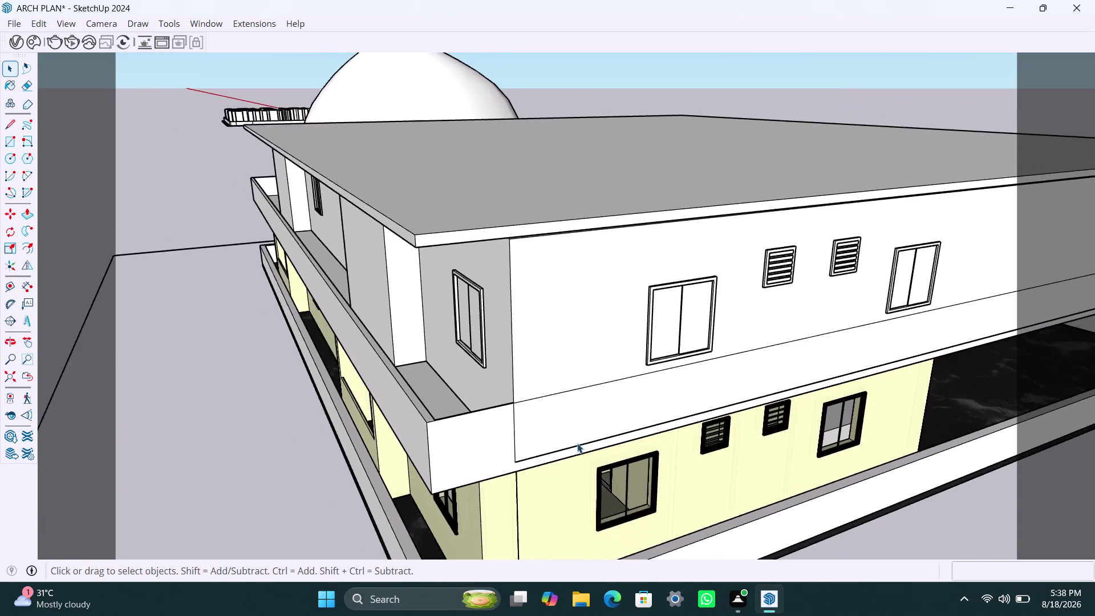
scroll(down, 3)
middle_drag(564, 401, 998, 458)
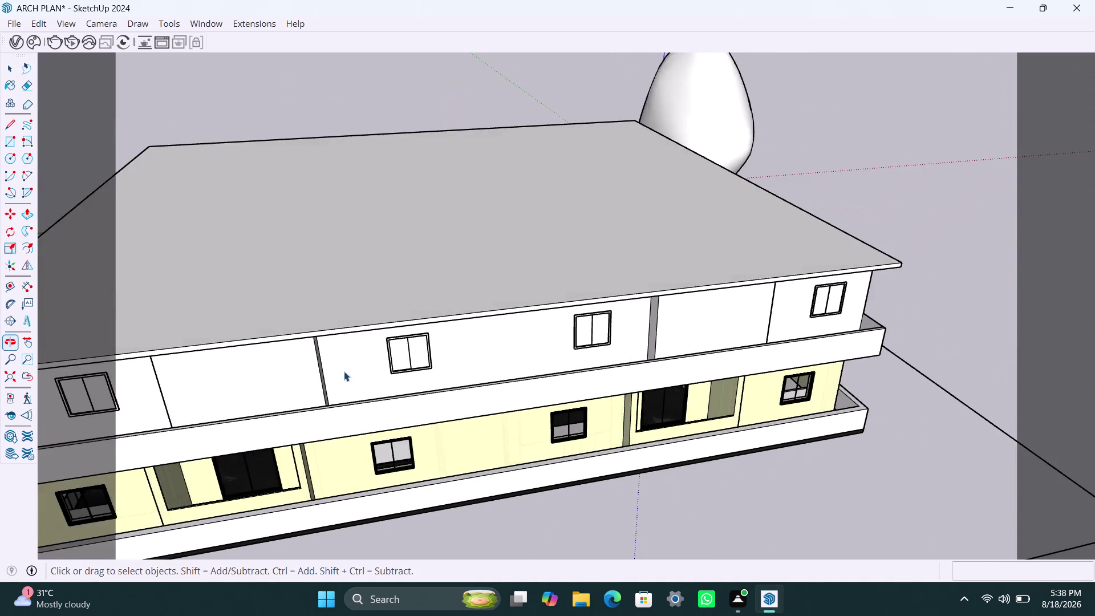
scroll(down, 3)
middle_drag(341, 377, 702, 357)
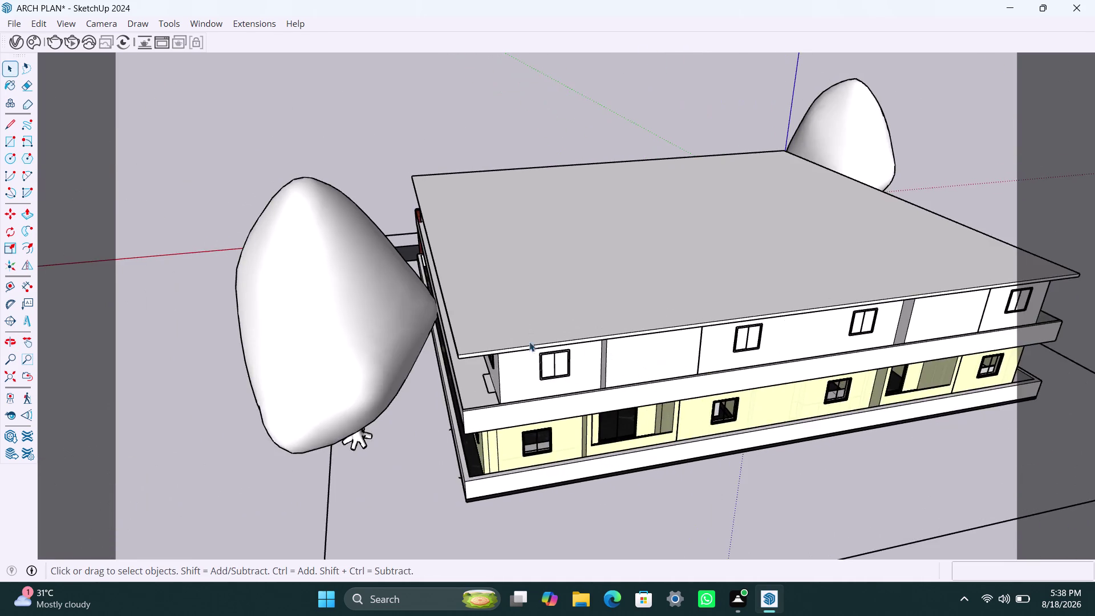
scroll(up, 3)
middle_drag(508, 374, 634, 362)
scroll(up, 3)
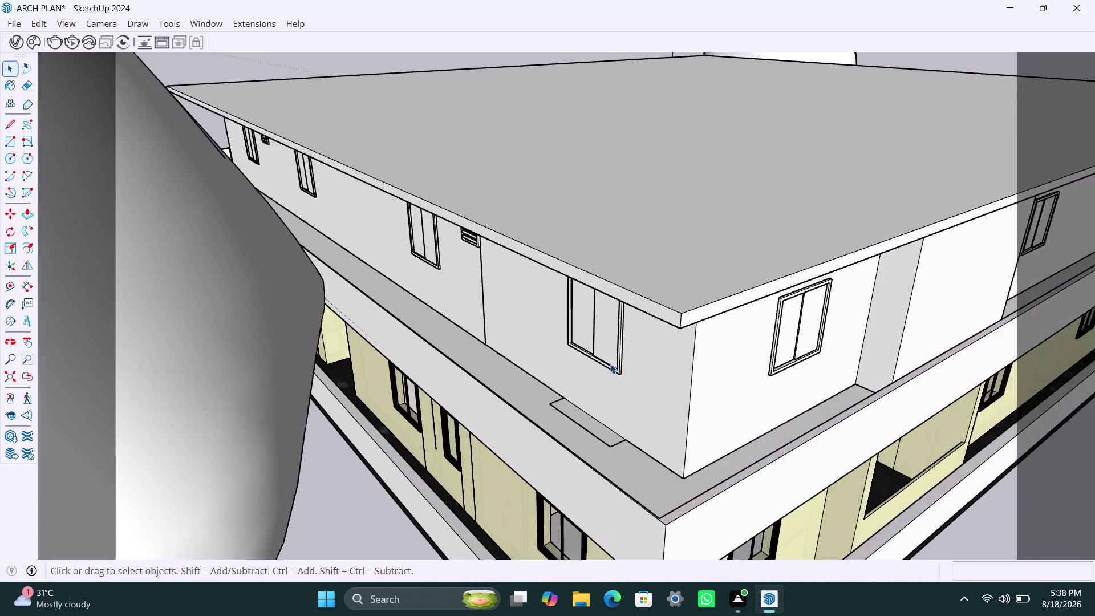
scroll(up, 3)
scroll(down, 3)
scroll(down, 3)
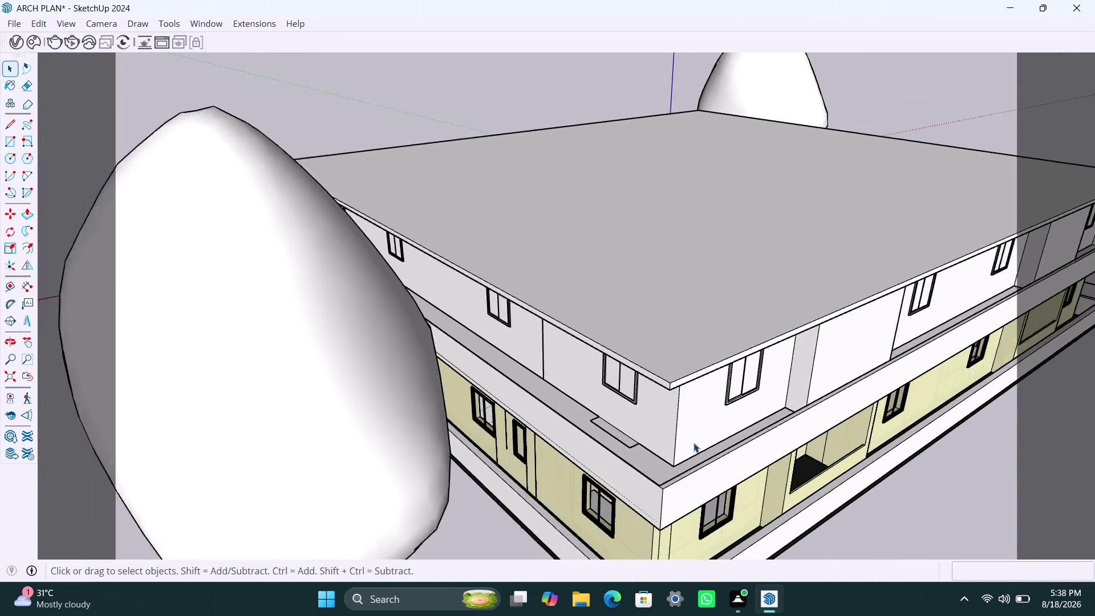
scroll(down, 3)
middle_drag(809, 402, 567, 406)
scroll(down, 3)
middle_drag(822, 453, 691, 428)
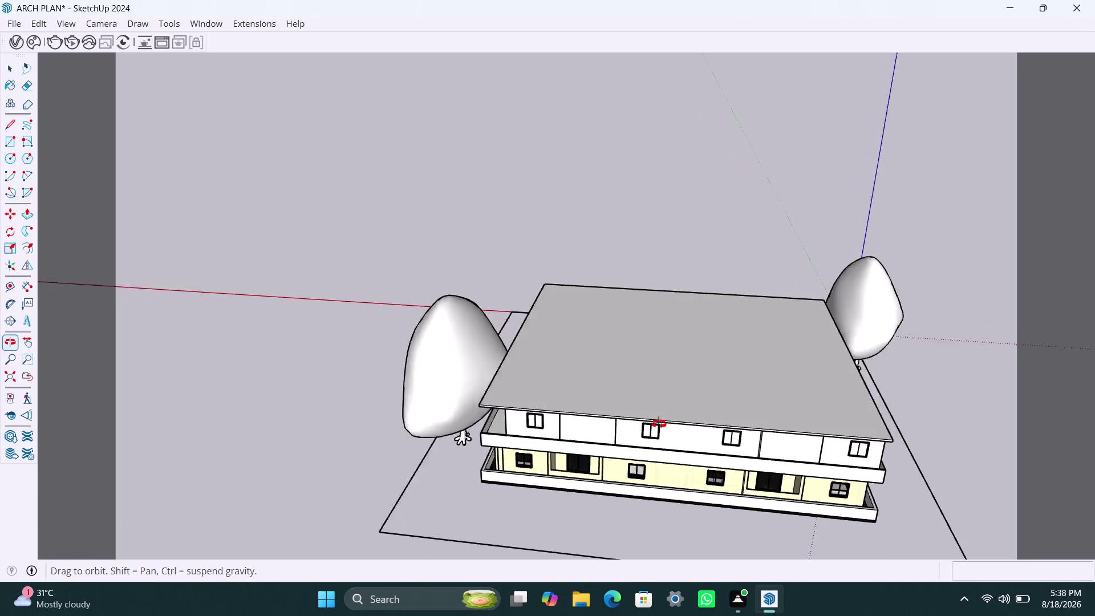
middle_drag(691, 428, 540, 411)
scroll(up, 3)
middle_drag(687, 484, 637, 450)
scroll(up, 3)
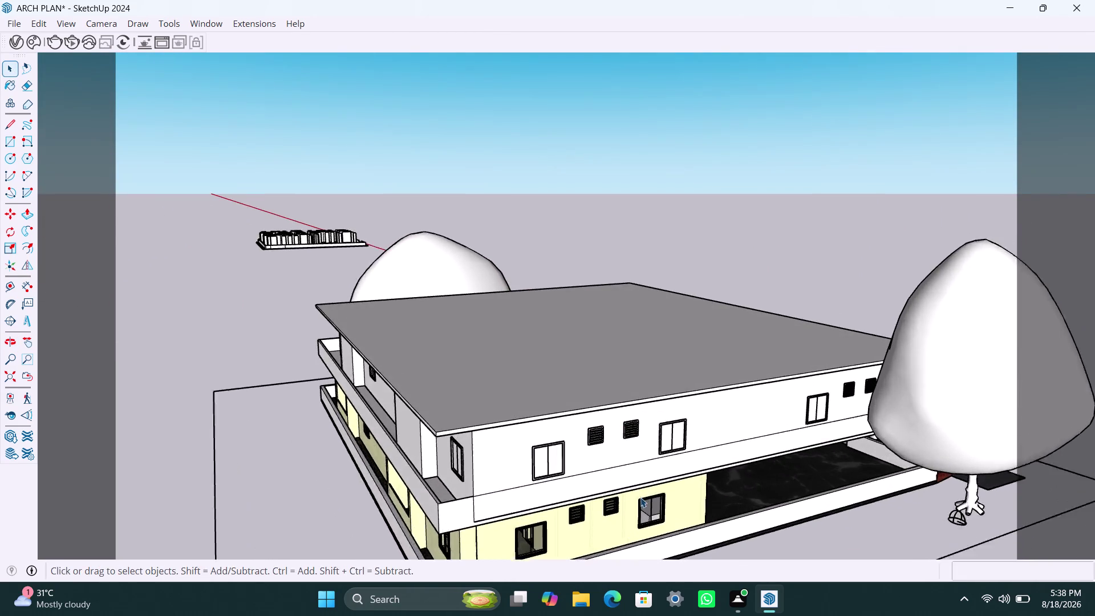
middle_drag(594, 507, 591, 429)
scroll(up, 3)
middle_drag(523, 450, 525, 472)
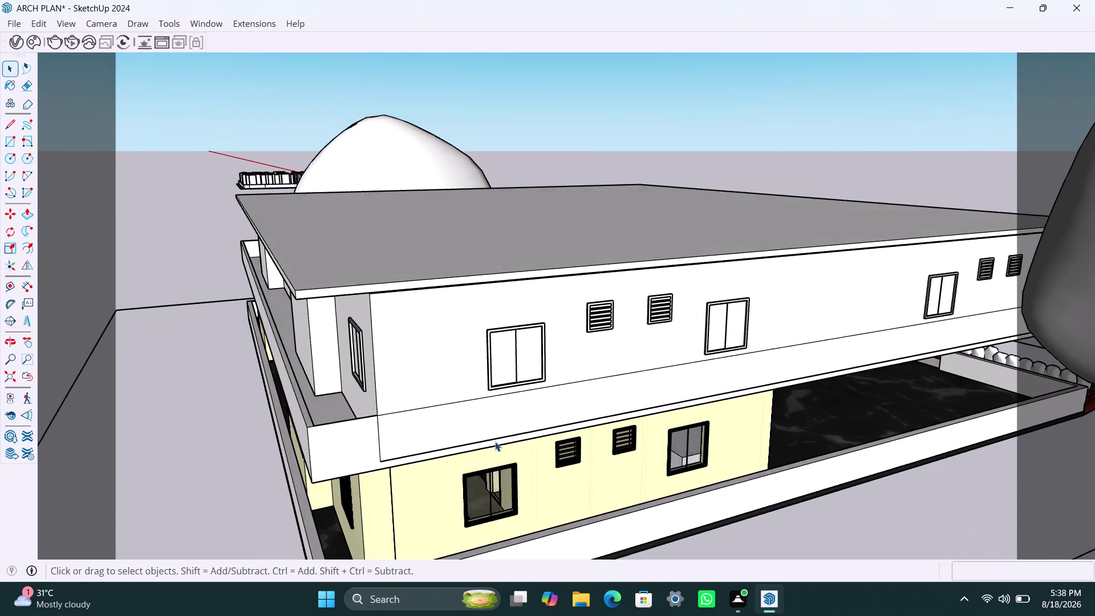
Enter the parapet wall group and select its outer face and connected geometry.
click(487, 422)
double_click(471, 415)
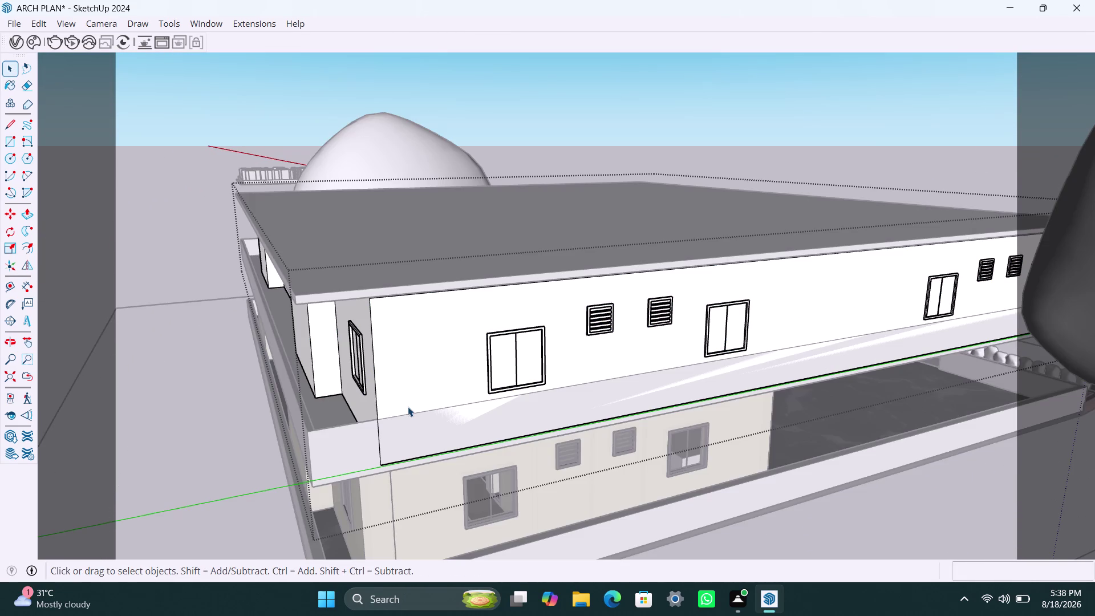
click(411, 412)
double_click(415, 413)
triple_click(358, 435)
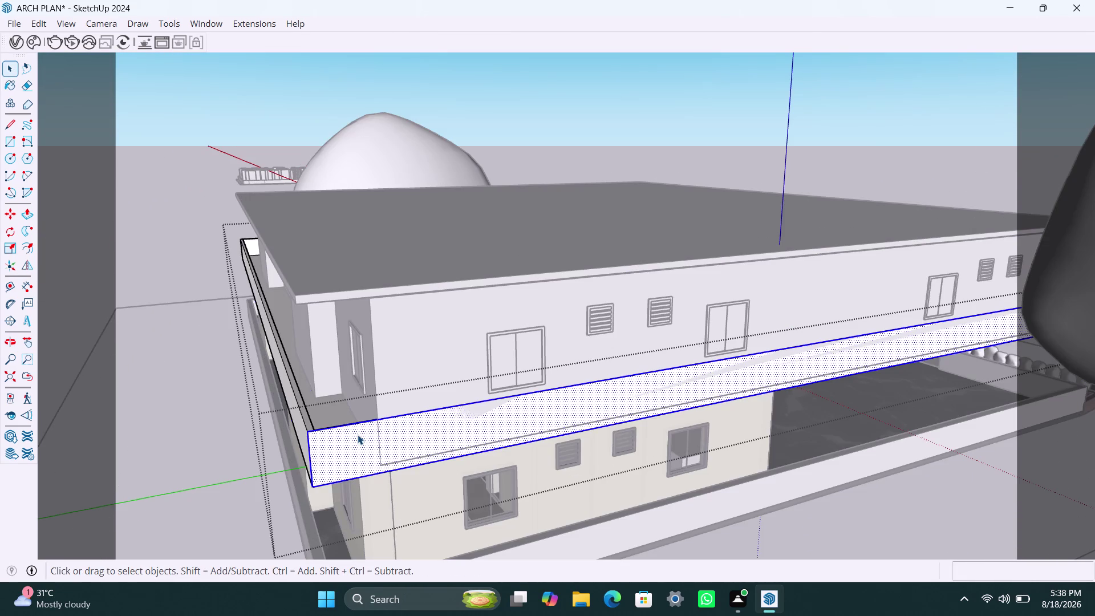
triple_click(349, 435)
Zoom in and select the parapet's top edge.
scroll(up, 3)
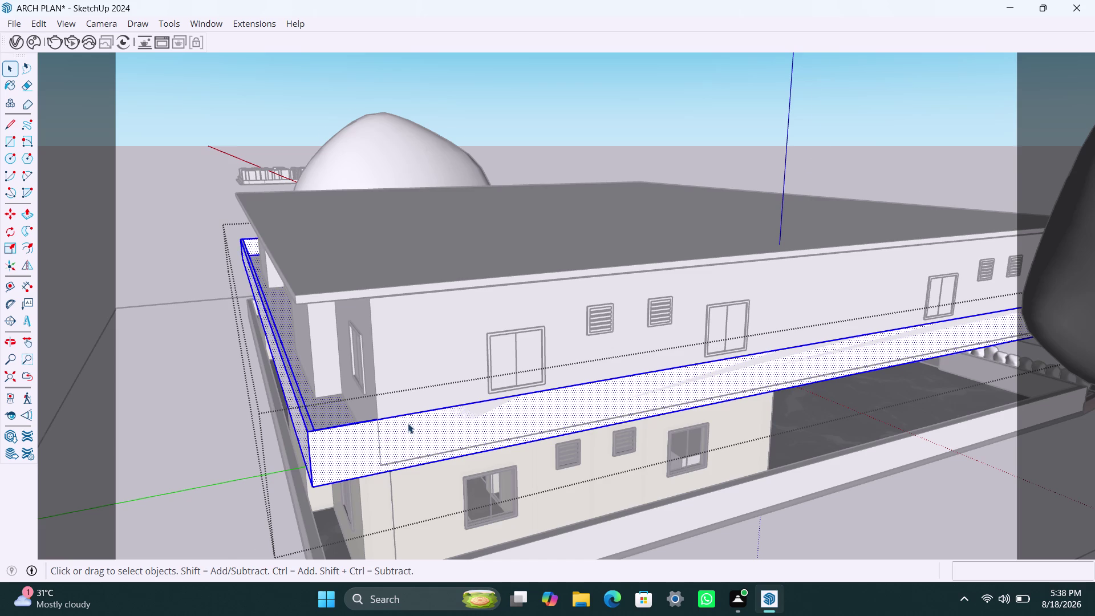
scroll(up, 3)
click(398, 407)
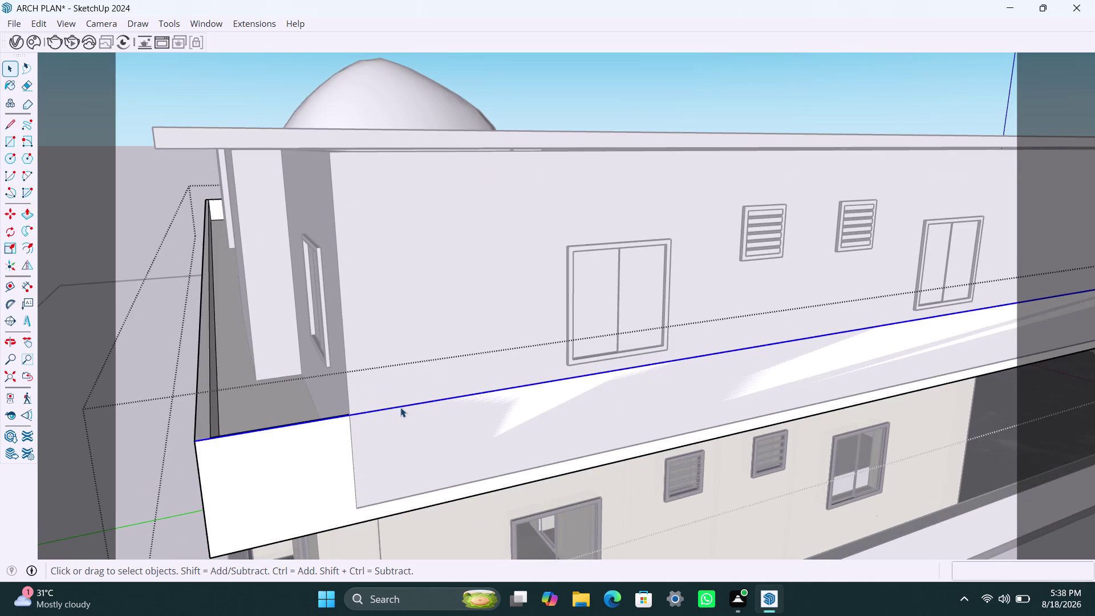
click(401, 407)
double_click(409, 409)
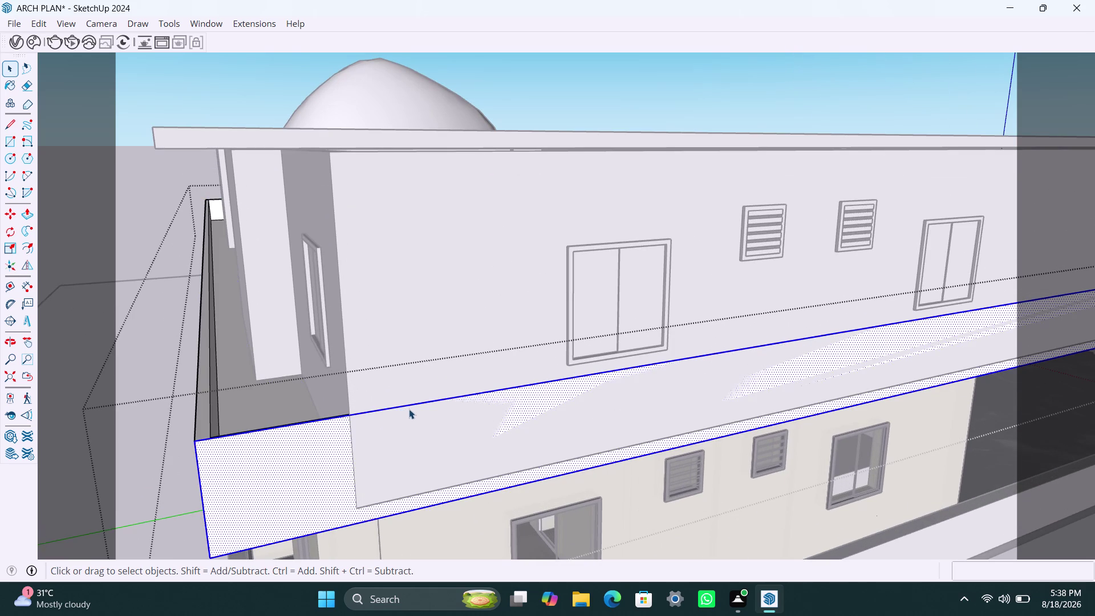
click(409, 409)
Delete the parapet's top edge as a test, undo it, and exit the group.
click(409, 405)
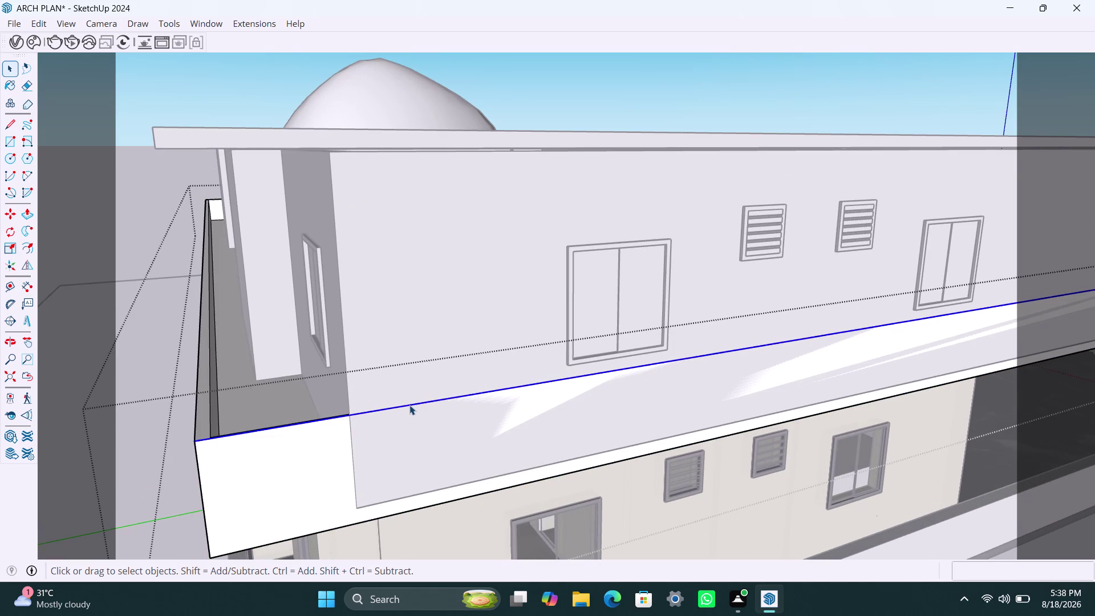
key(Delete)
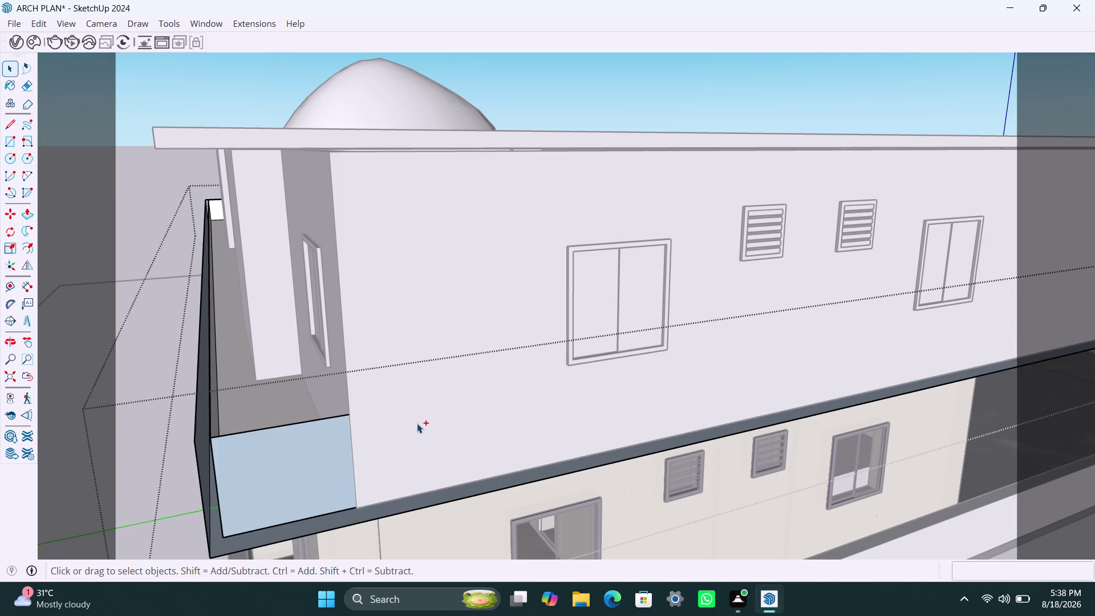
key(ctrl+z)
scroll(down, 3)
middle_drag(532, 463, 487, 472)
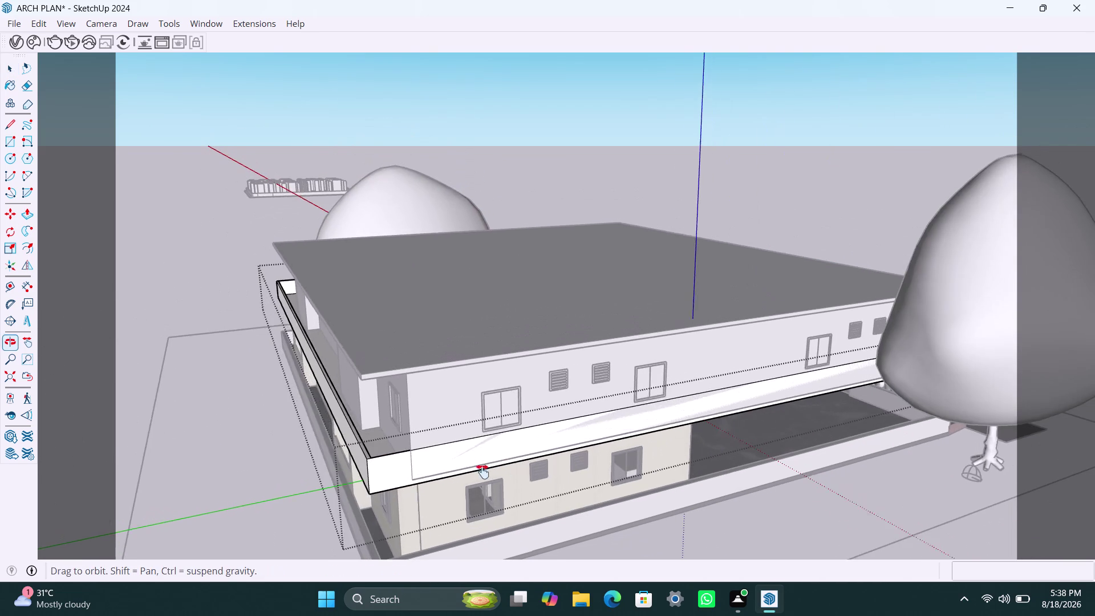
middle_drag(487, 471, 470, 471)
click(809, 189)
Zoom to the parapet corner beside the tree and draw a short line there.
scroll(up, 3)
middle_drag(805, 369, 558, 378)
scroll(down, 3)
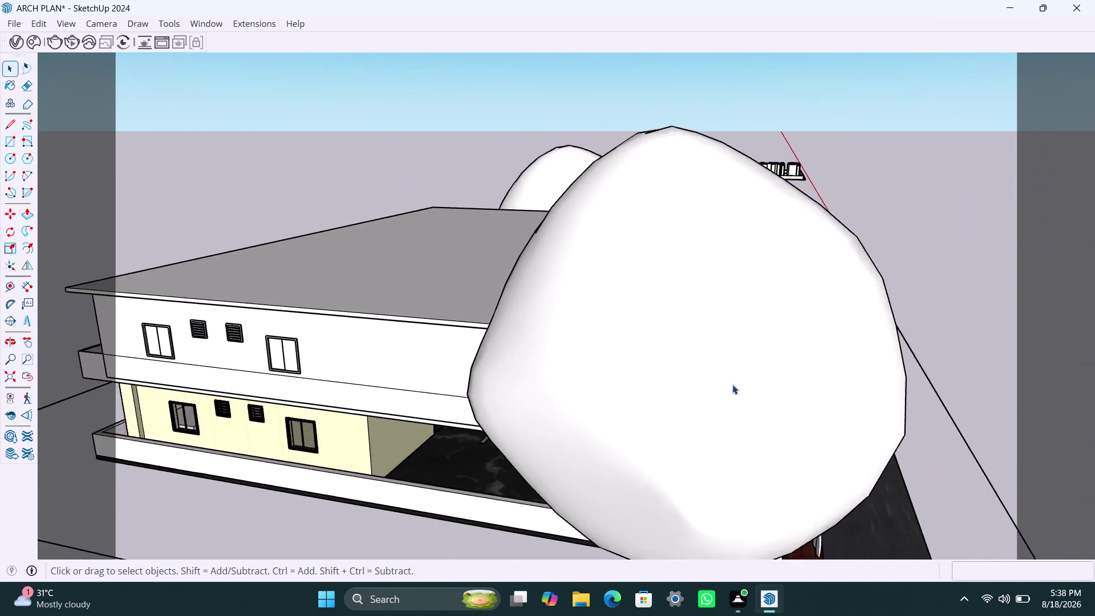
middle_drag(813, 380, 515, 401)
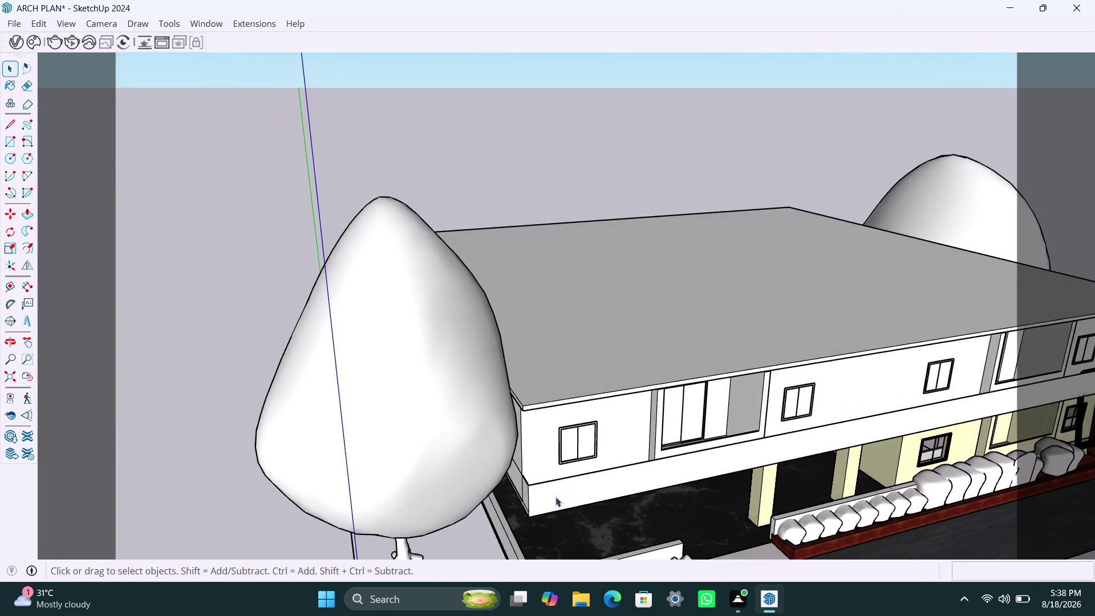
scroll(up, 3)
scroll(up, 3)
middle_drag(500, 474, 515, 480)
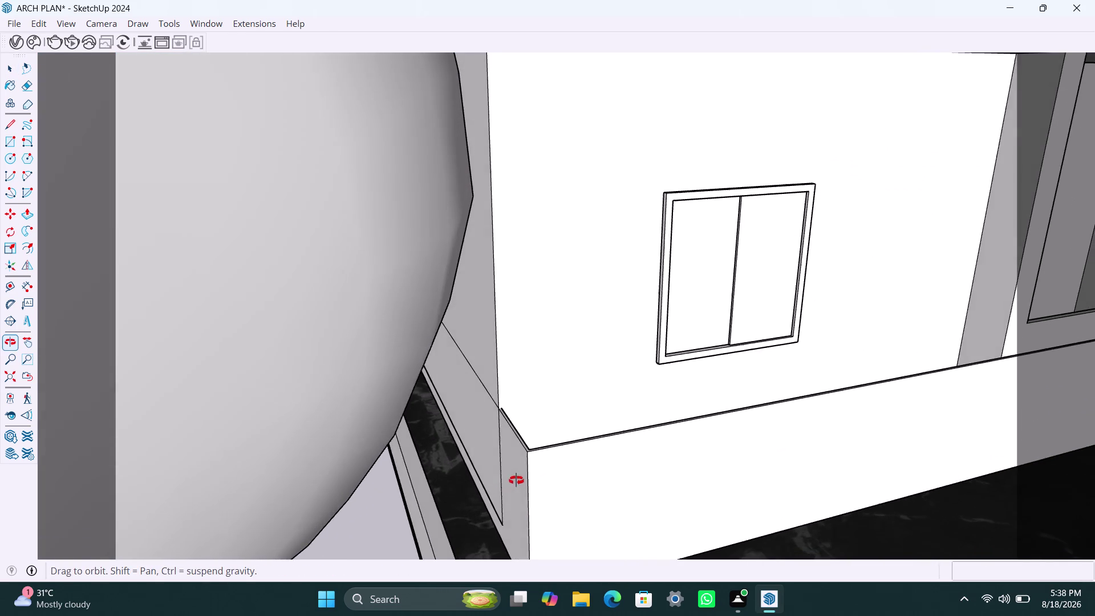
middle_drag(516, 480, 517, 481)
scroll(up, 3)
scroll(up, 3)
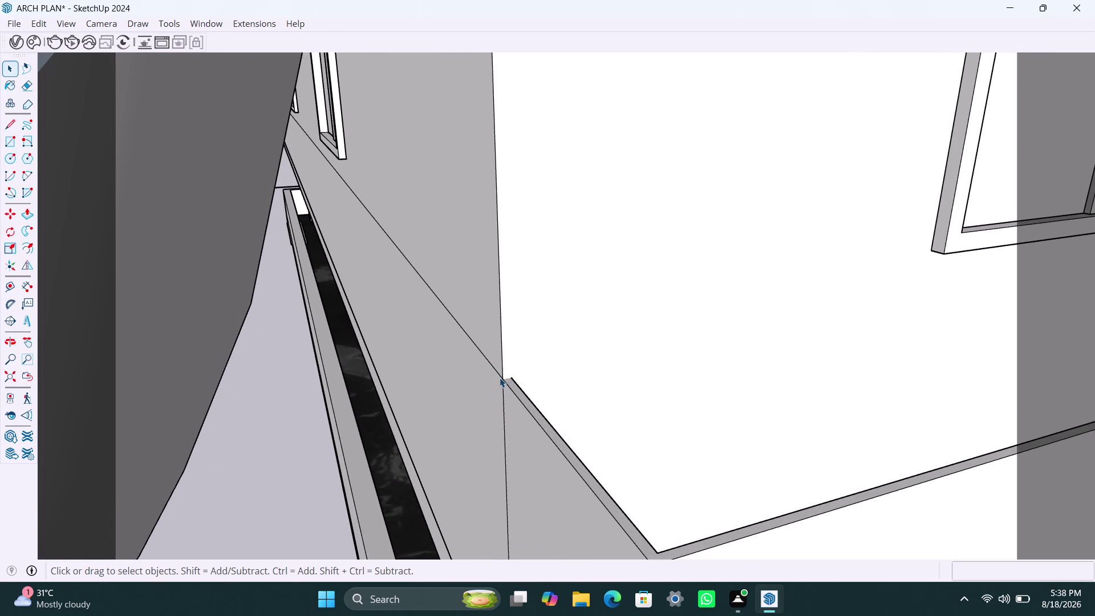
key(l)
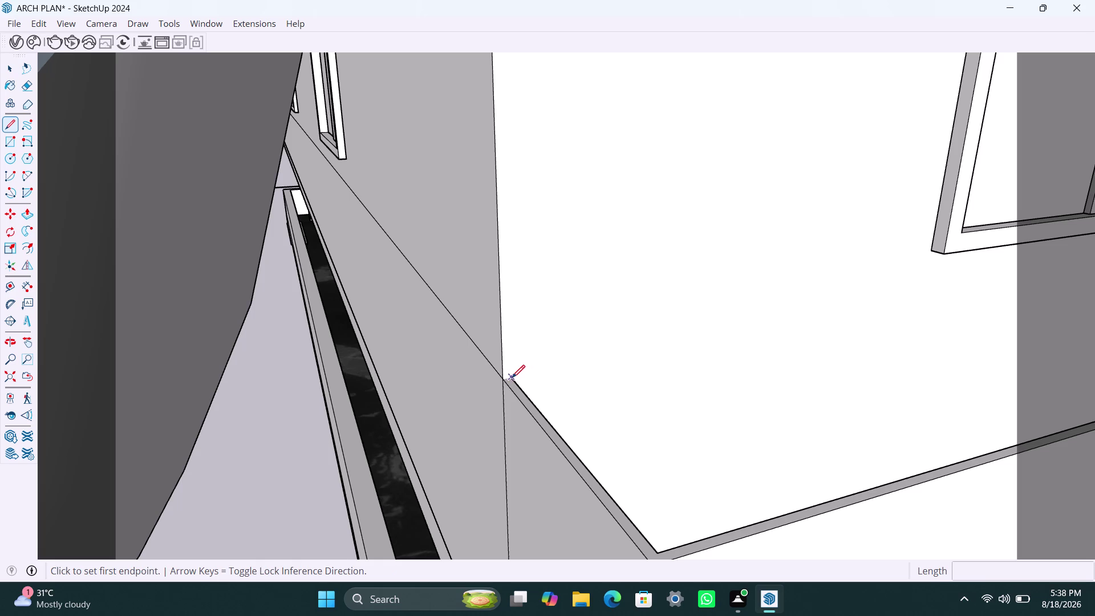
click(513, 377)
click(504, 384)
key(space)
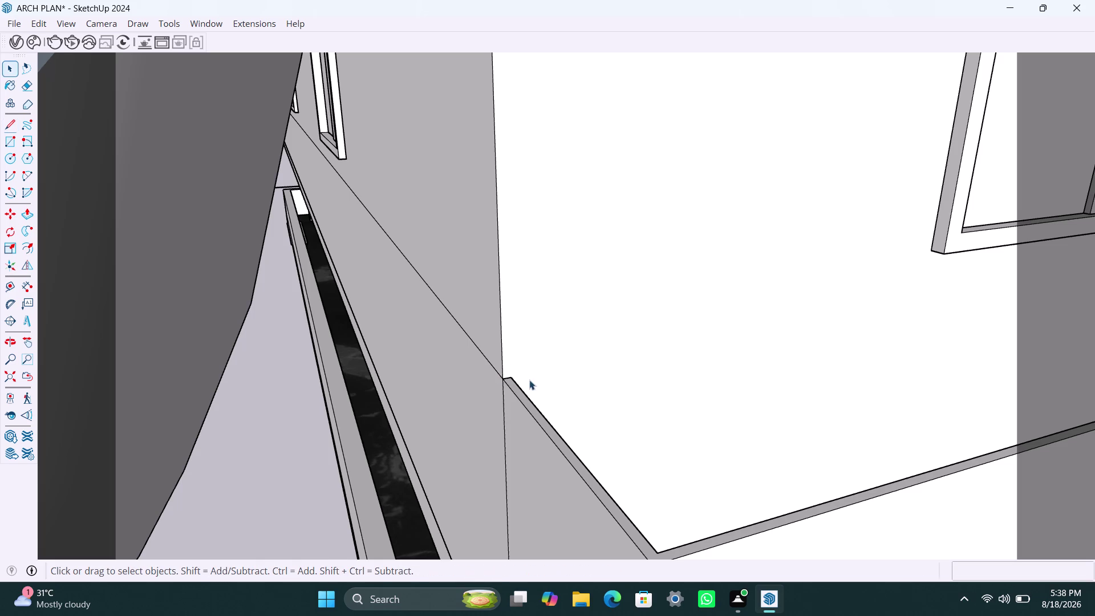
Select the wall and parapet groups, enter the parapet, and undo the earlier line.
click(493, 366)
scroll(down, 3)
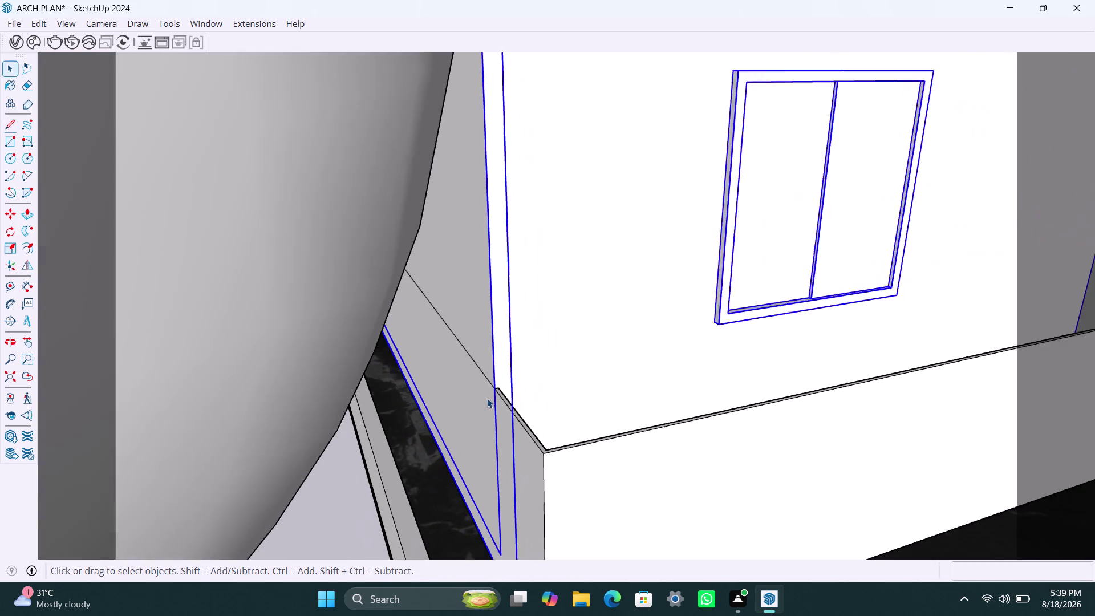
scroll(down, 3)
middle_drag(489, 408, 584, 401)
triple_click(552, 441)
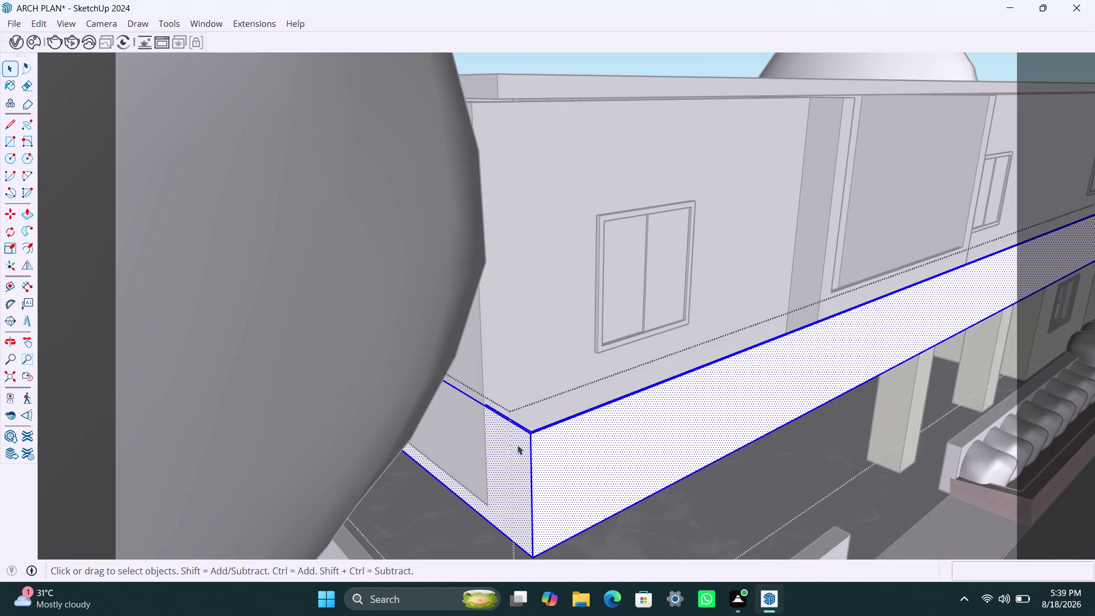
scroll(up, 3)
click(510, 373)
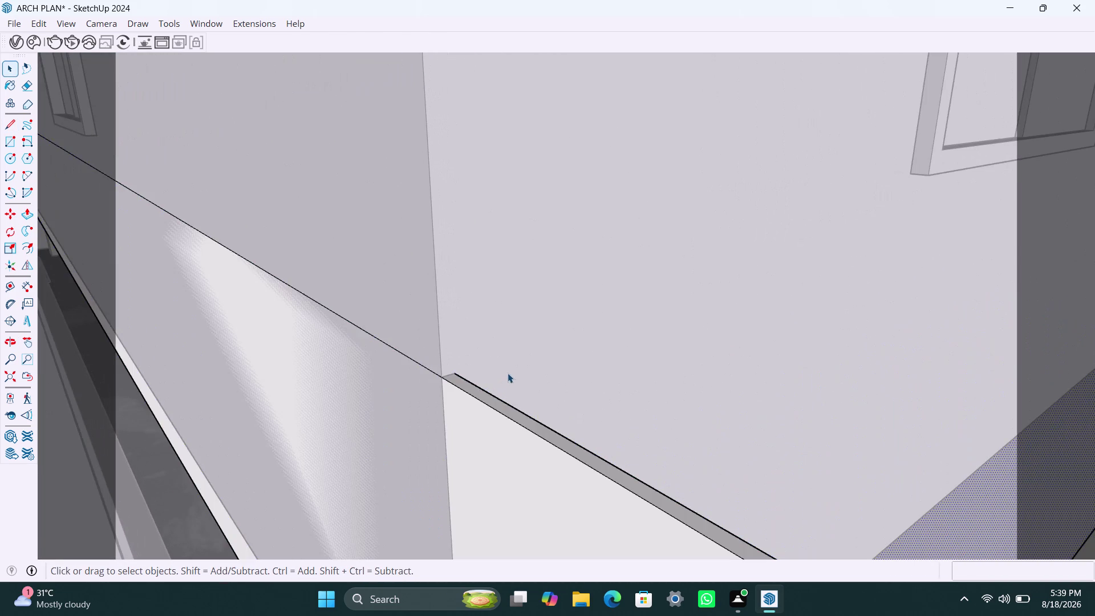
key(ctrl+z)
key(ctrl+z)
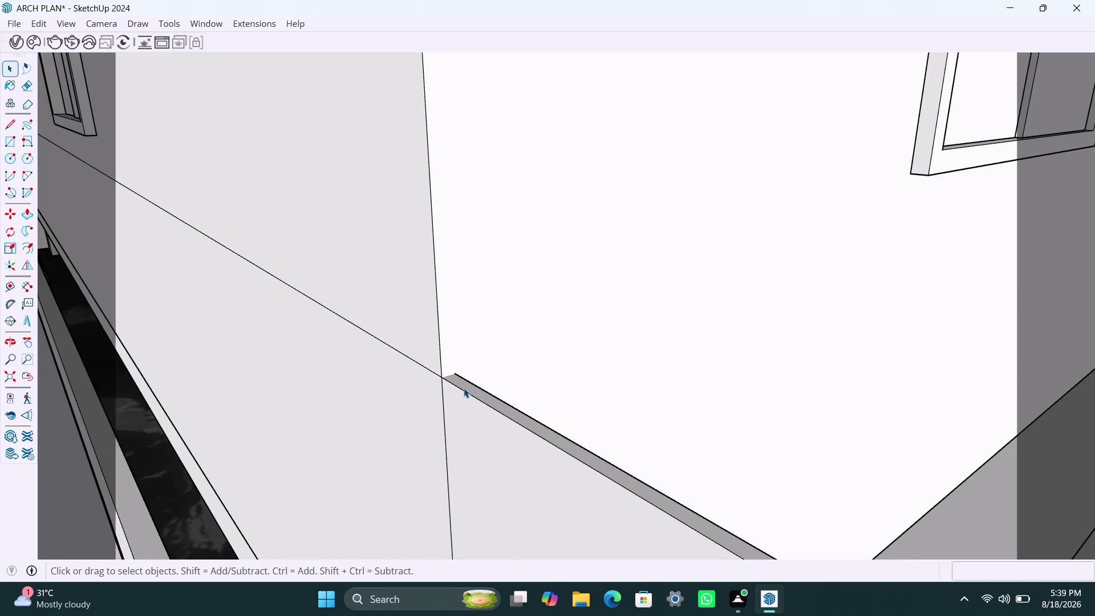
Draw a short edge closing the parapet's inner corner against the wall.
triple_click(471, 426)
key(l)
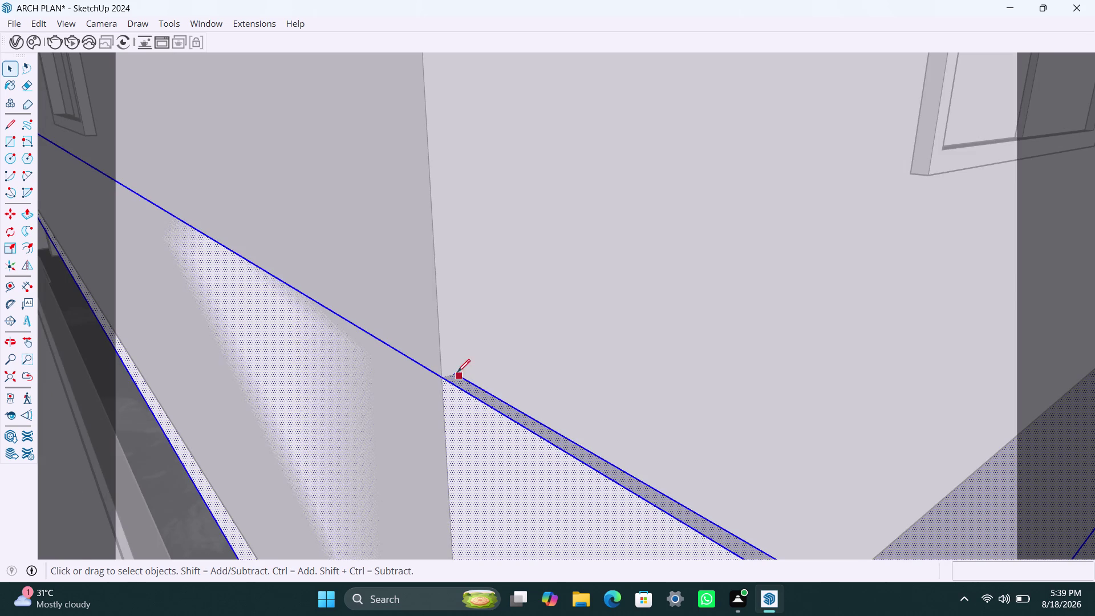
click(456, 374)
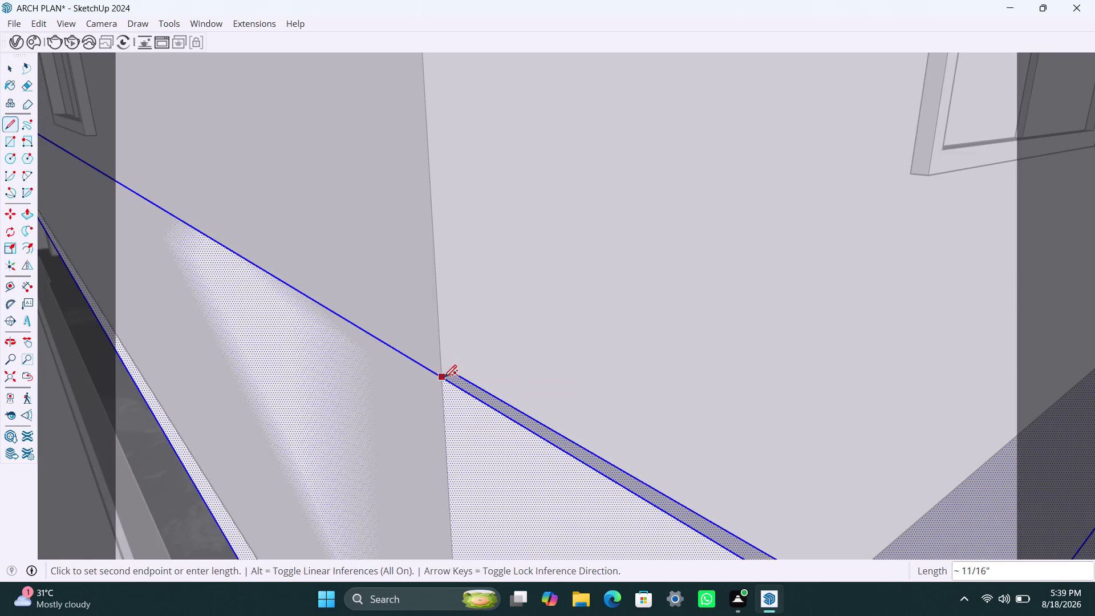
click(443, 378)
key(space)
scroll(down, 3)
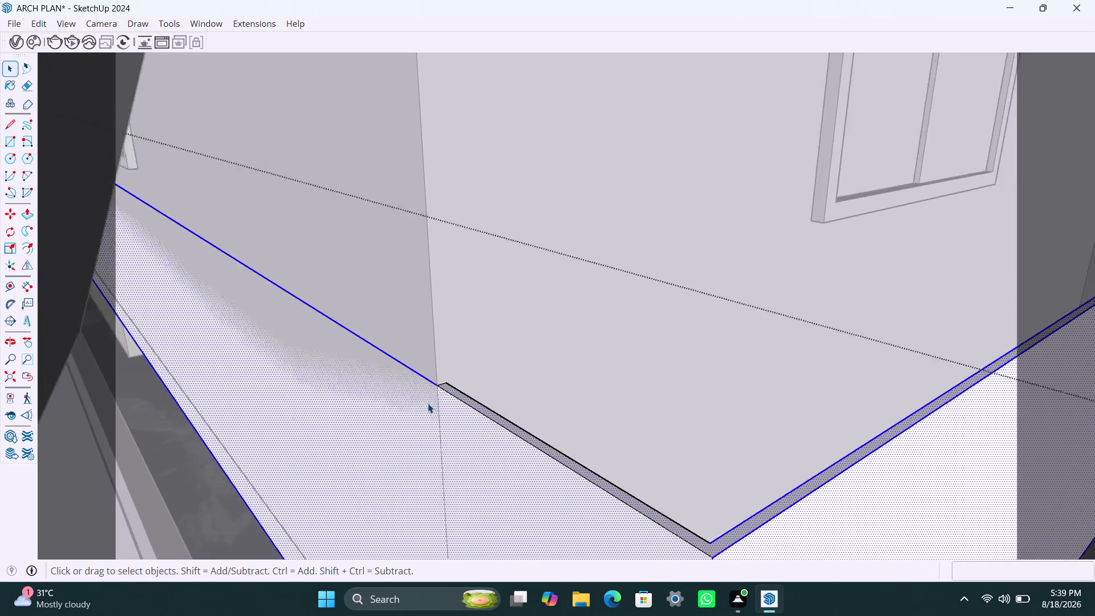
scroll(down, 3)
scroll(up, 3)
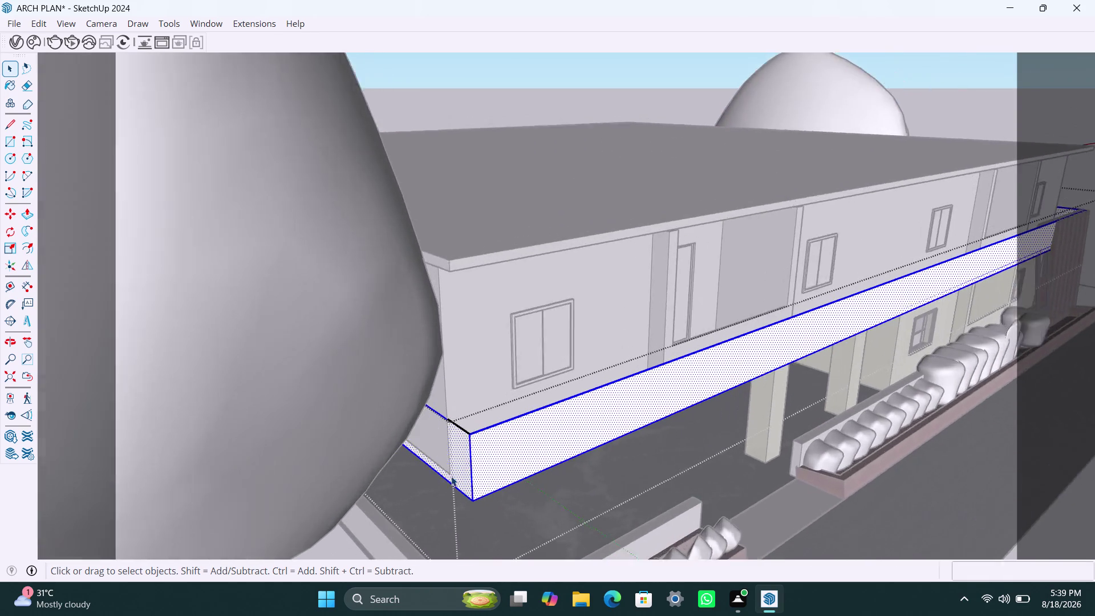
scroll(up, 3)
middle_drag(458, 472, 514, 454)
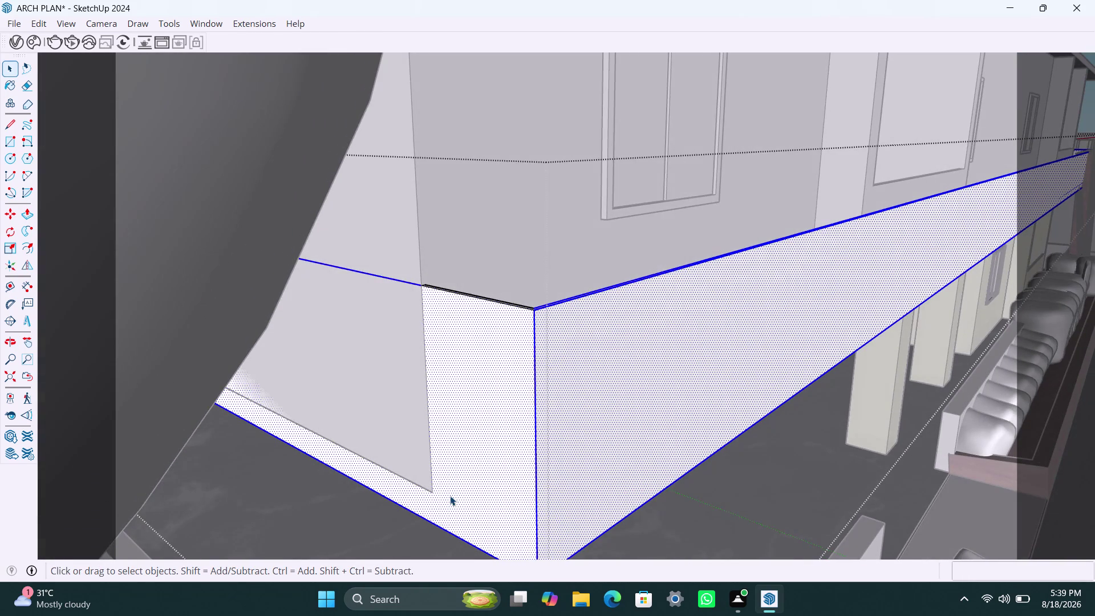
scroll(down, 3)
scroll(down, 3)
scroll(down, 3)
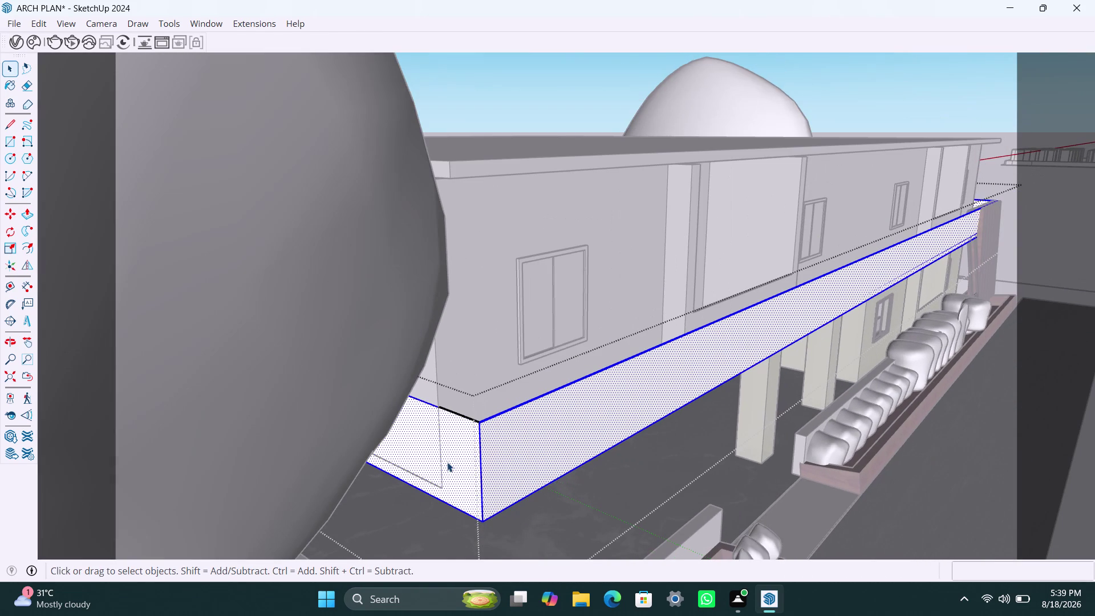
middle_drag(447, 462, 584, 424)
scroll(up, 3)
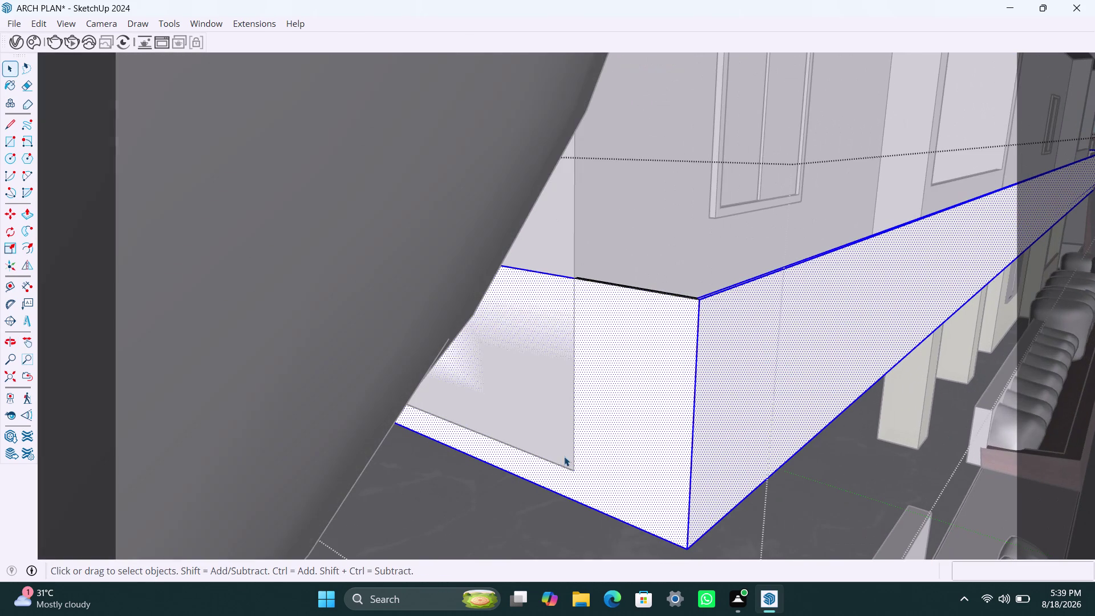
scroll(down, 3)
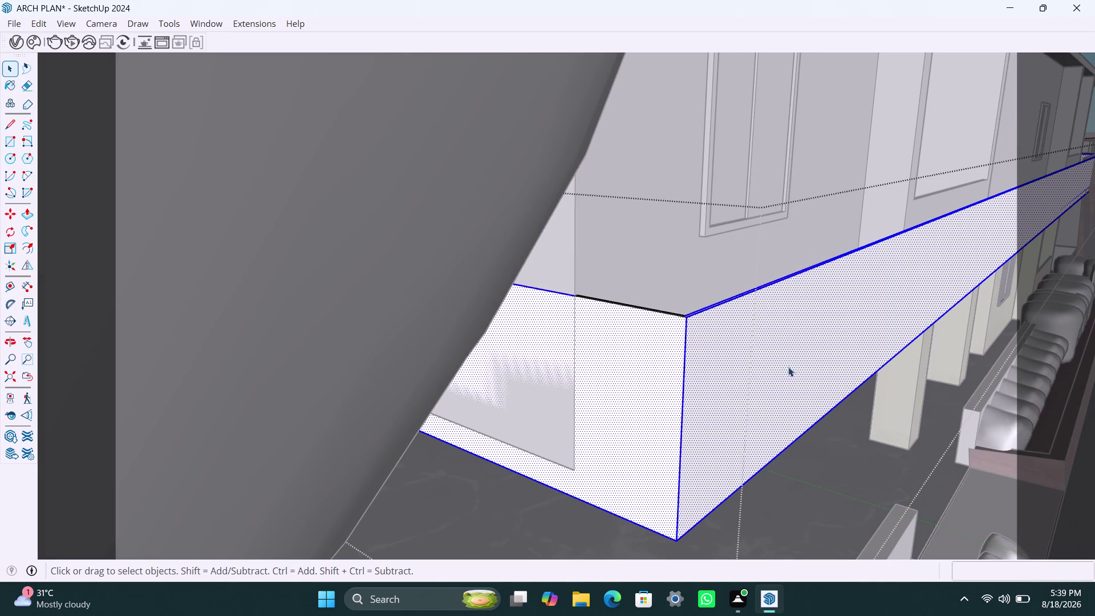
scroll(down, 3)
click(781, 531)
scroll(up, 3)
middle_drag(723, 472, 718, 469)
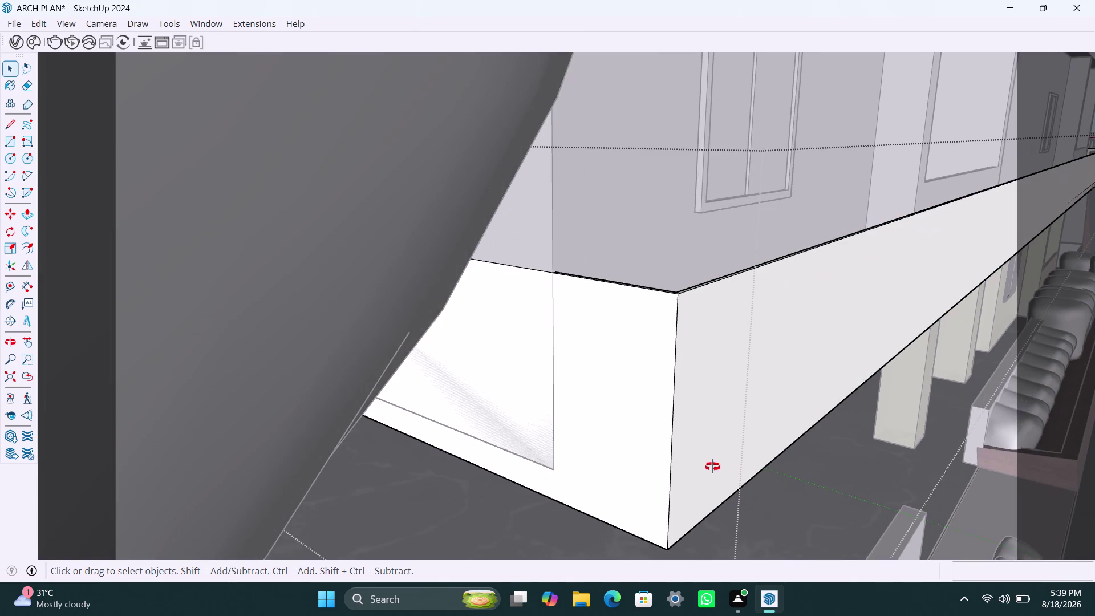
middle_drag(719, 469, 645, 357)
scroll(down, 3)
middle_drag(711, 456, 704, 354)
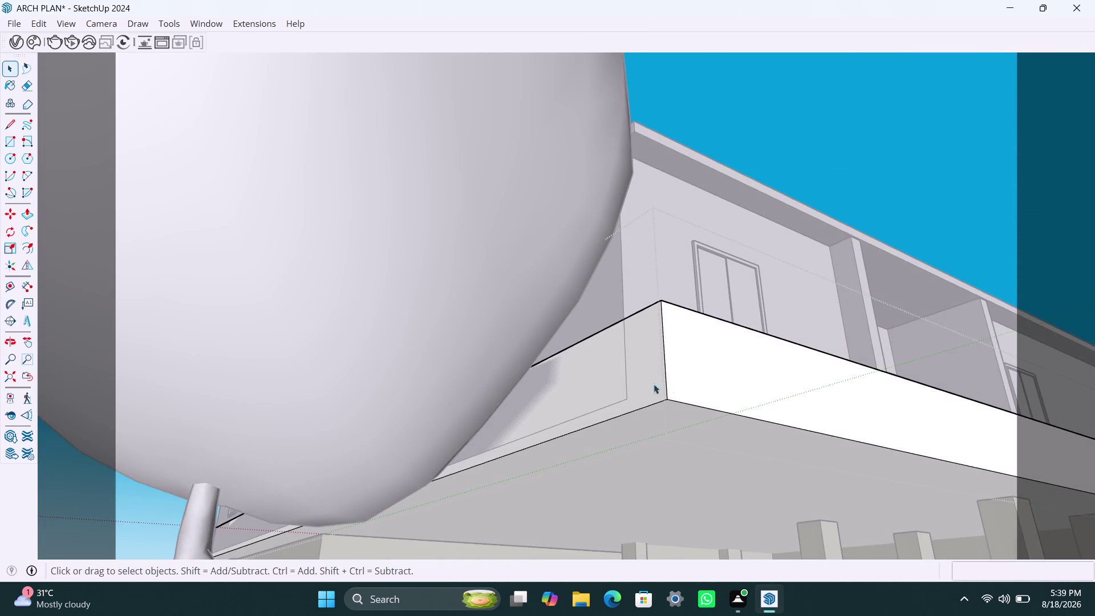
scroll(down, 3)
middle_drag(638, 384, 743, 386)
scroll(down, 3)
middle_drag(669, 409, 715, 406)
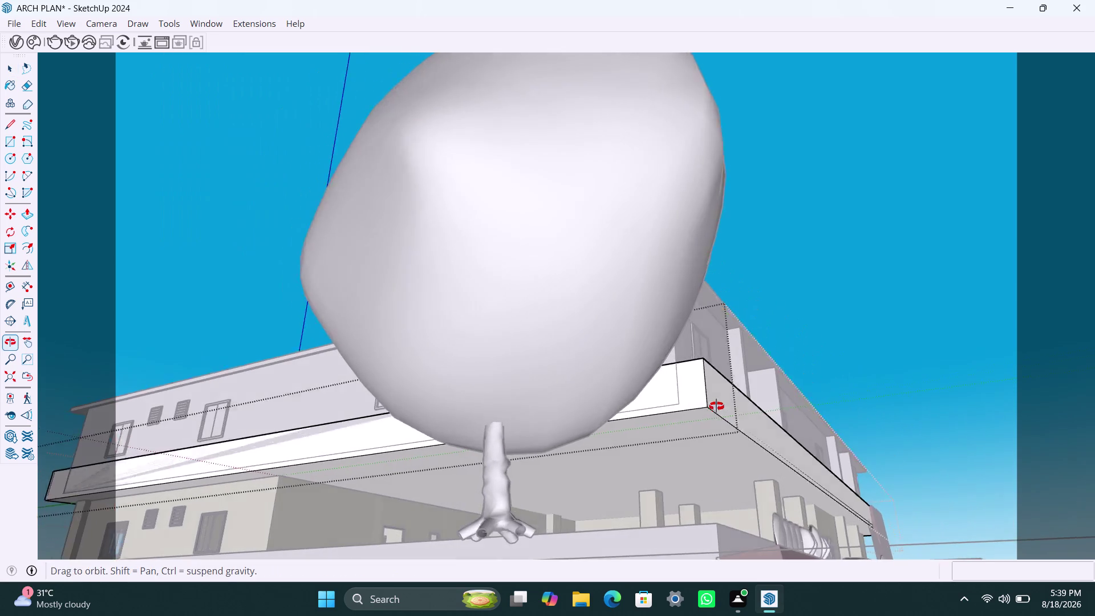
middle_drag(715, 406, 716, 406)
scroll(down, 3)
middle_drag(371, 441, 531, 437)
scroll(up, 3)
middle_drag(418, 450, 435, 457)
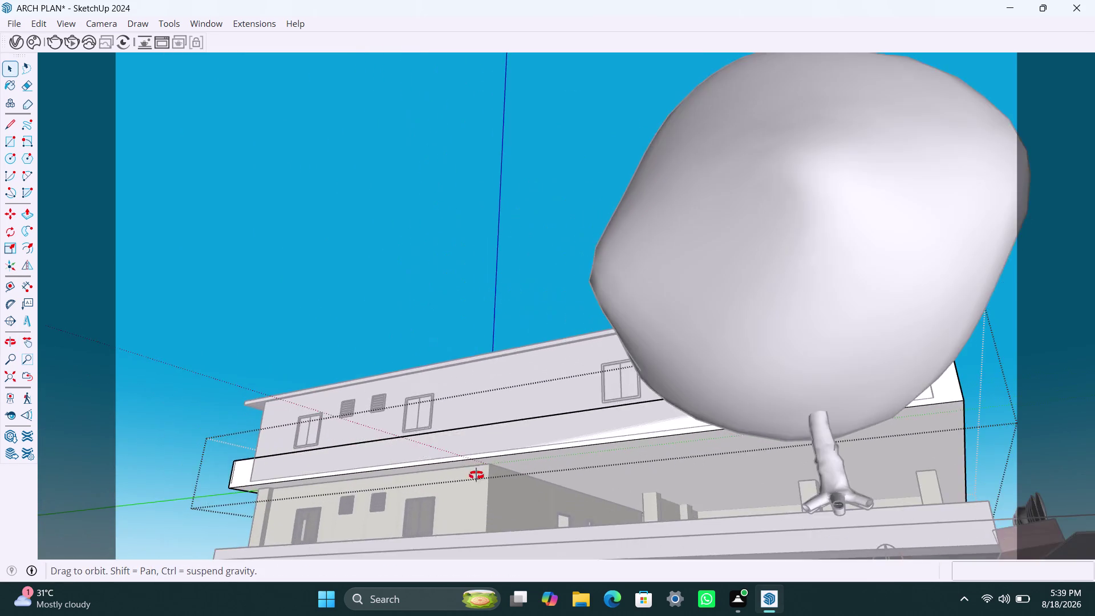
middle_drag(435, 458, 514, 490)
scroll(up, 3)
middle_drag(261, 463, 288, 546)
scroll(up, 3)
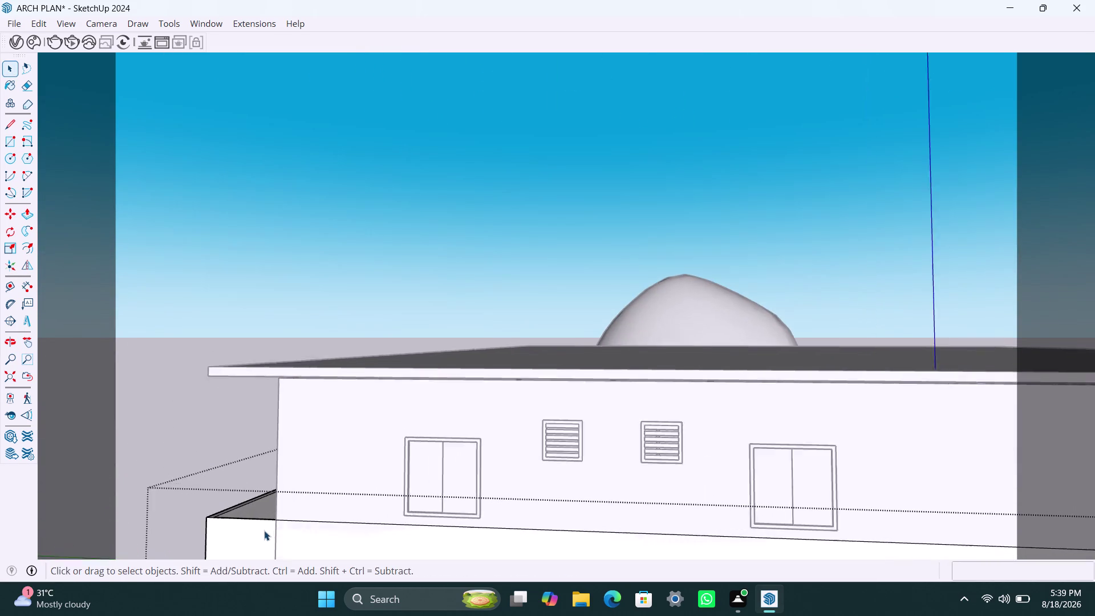
middle_drag(267, 520, 266, 583)
scroll(down, 3)
middle_drag(337, 453, 465, 272)
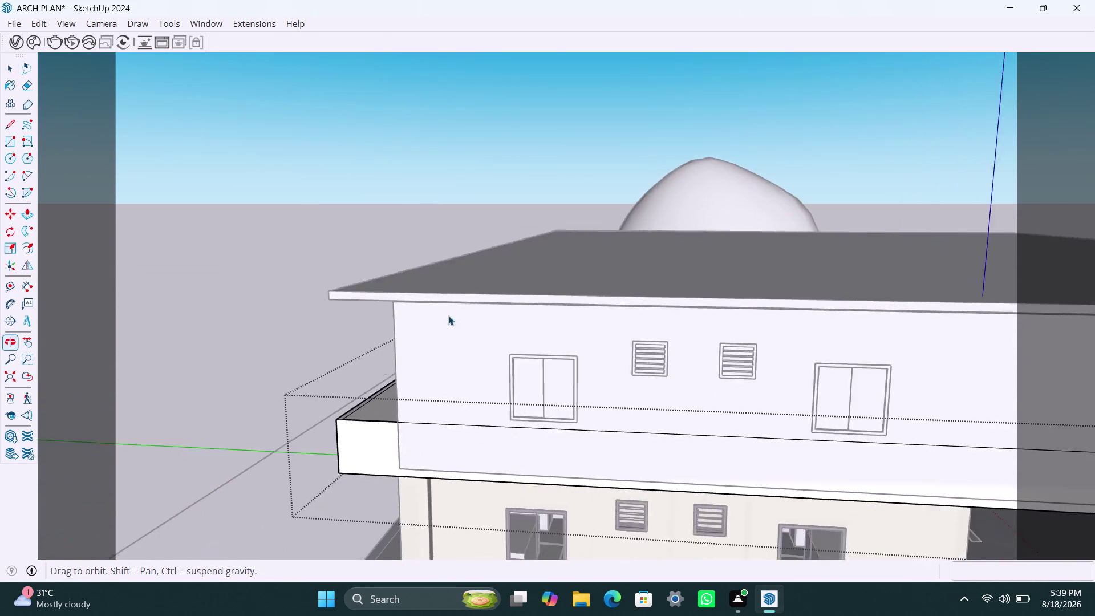
scroll(up, 3)
middle_drag(432, 440, 426, 469)
scroll(up, 3)
middle_drag(402, 461, 398, 516)
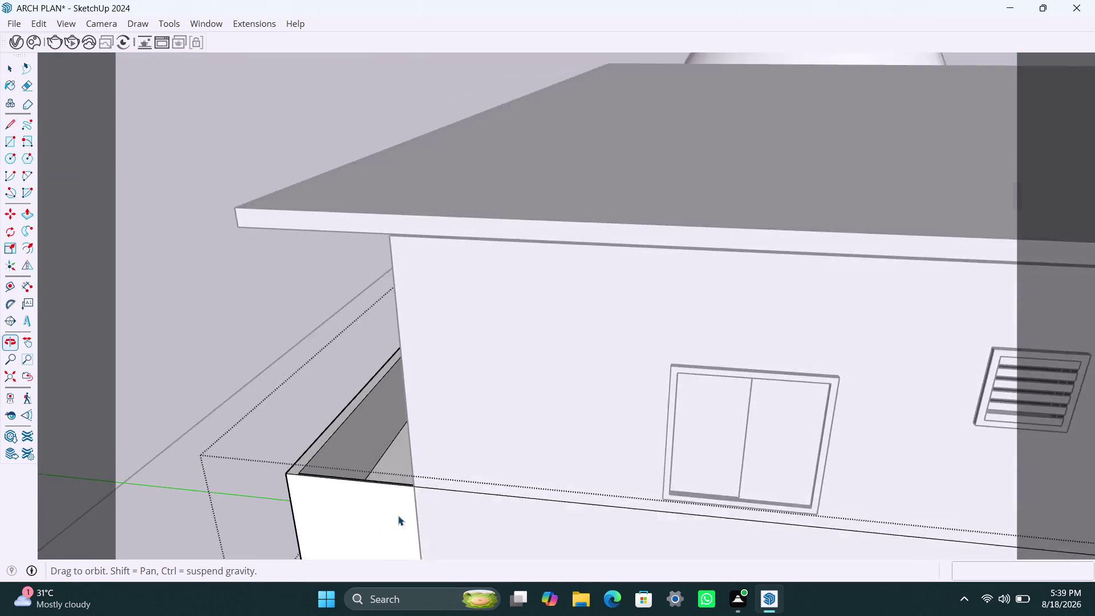
scroll(up, 3)
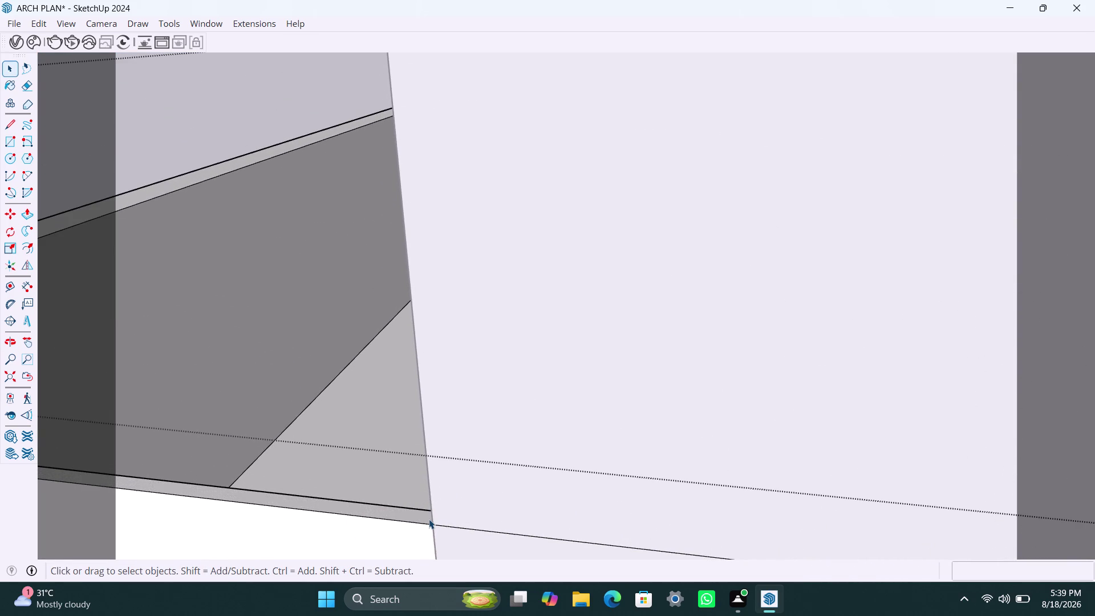
middle_drag(429, 519, 576, 505)
scroll(up, 3)
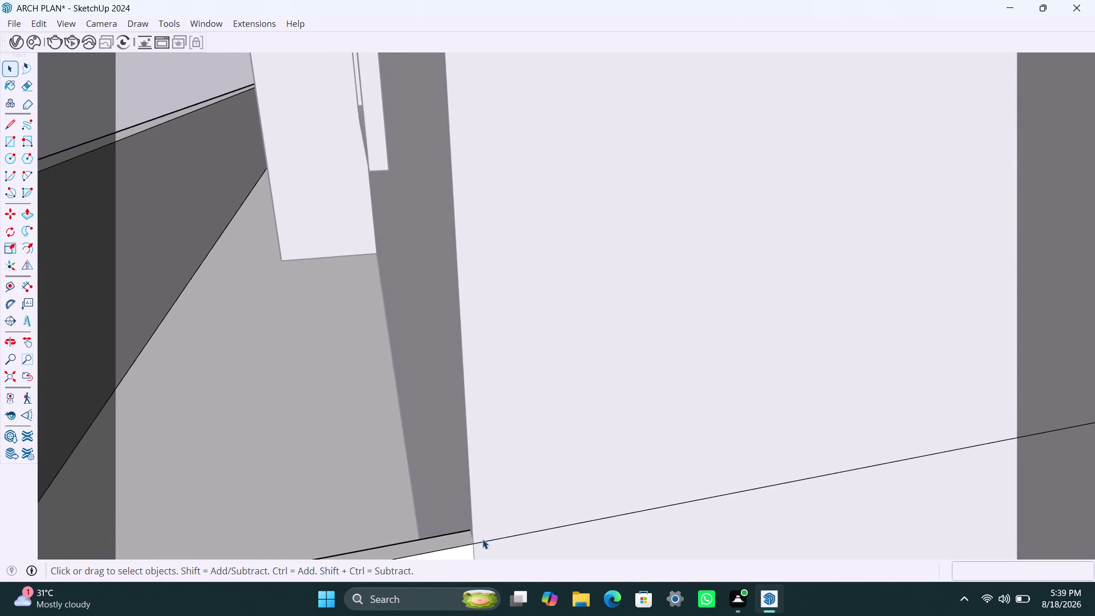
middle_drag(461, 543, 481, 540)
Draw a short edge at the parapet corner and select it.
key(l)
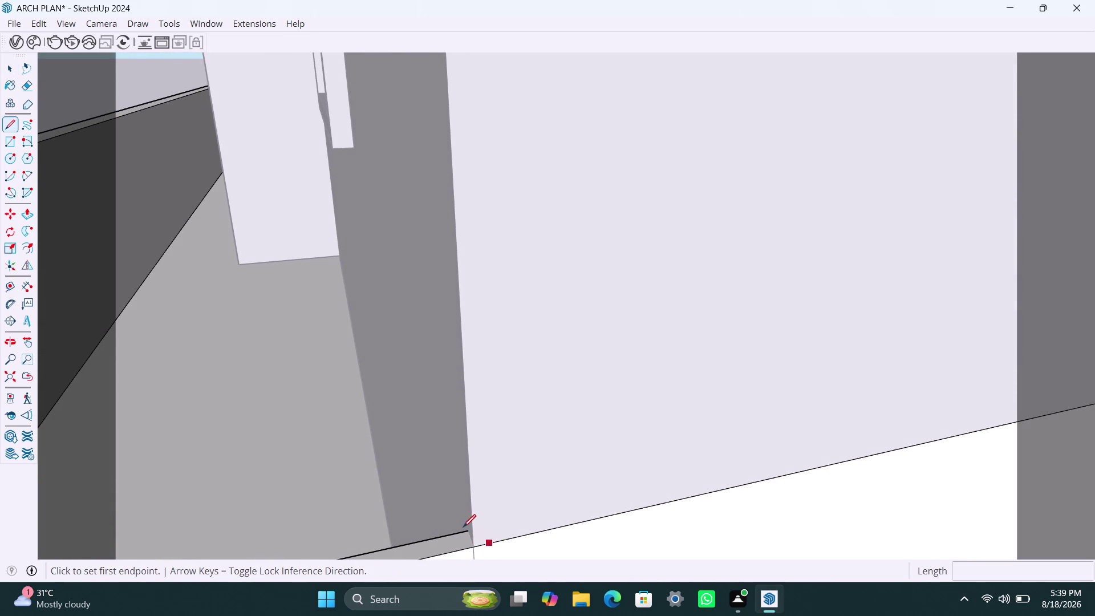
click(468, 532)
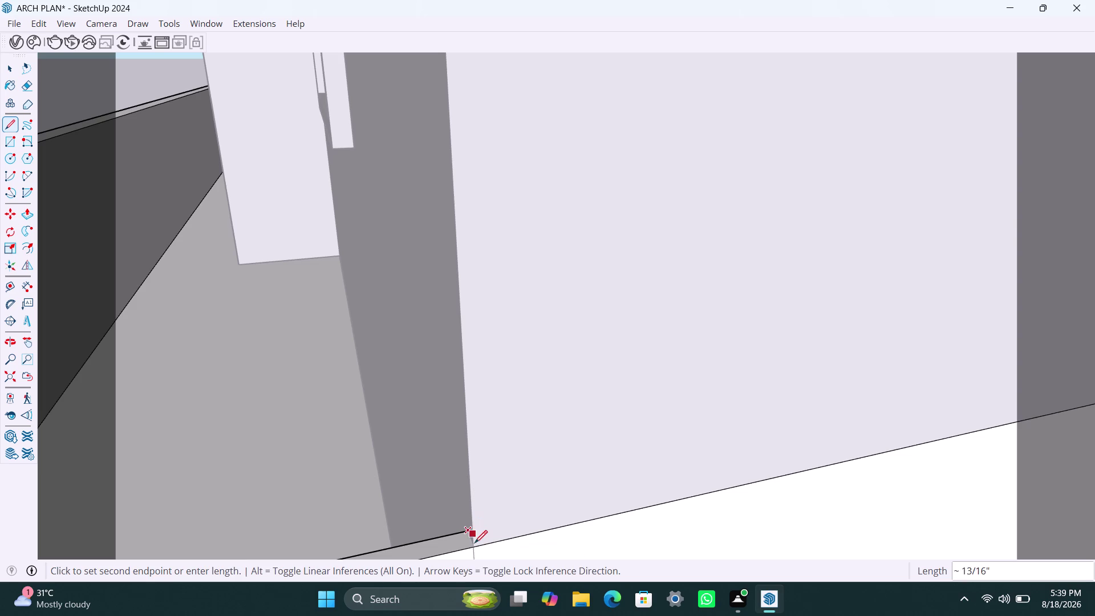
click(472, 546)
key(space)
click(460, 541)
click(504, 550)
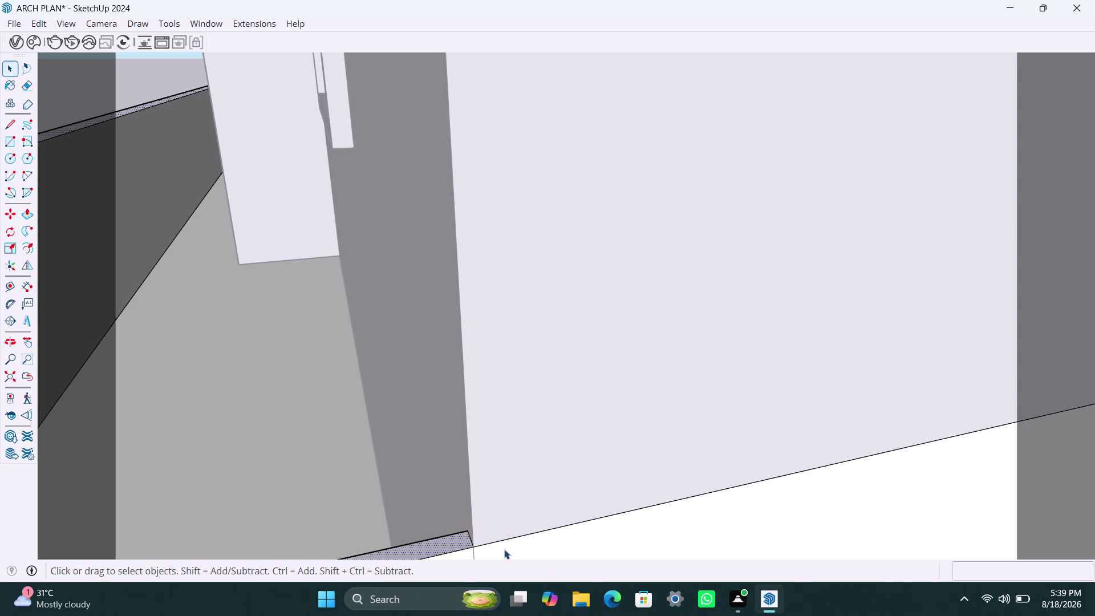
Draw a vertical edge down the parapet from the upper wall corner to its bottom edge.
scroll(down, 3)
middle_drag(600, 537, 601, 535)
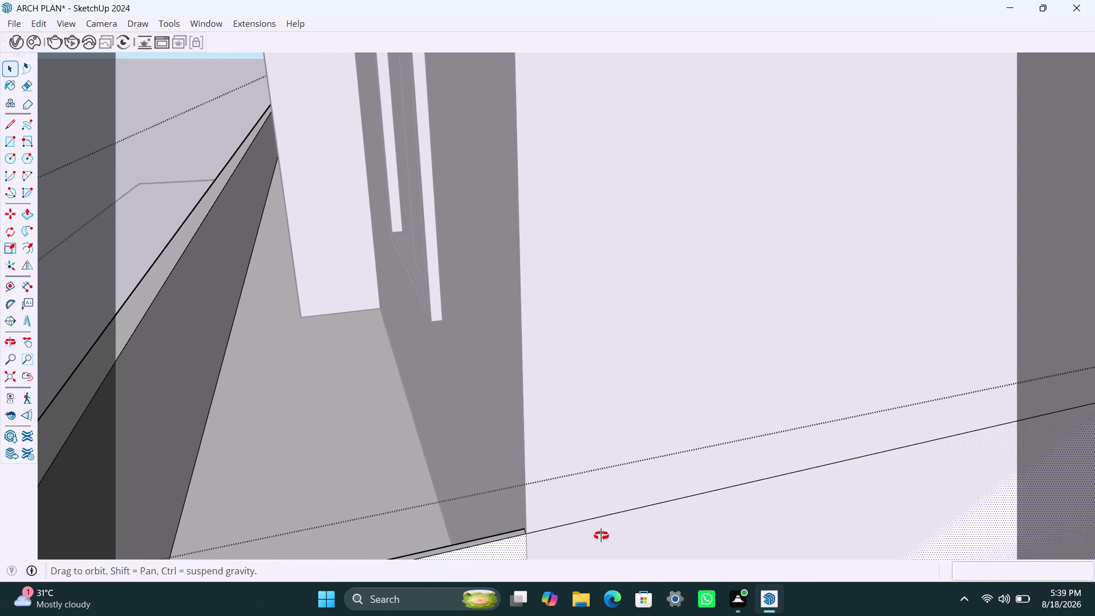
middle_drag(601, 535, 506, 394)
scroll(down, 3)
scroll(down, 3)
scroll(down, 3)
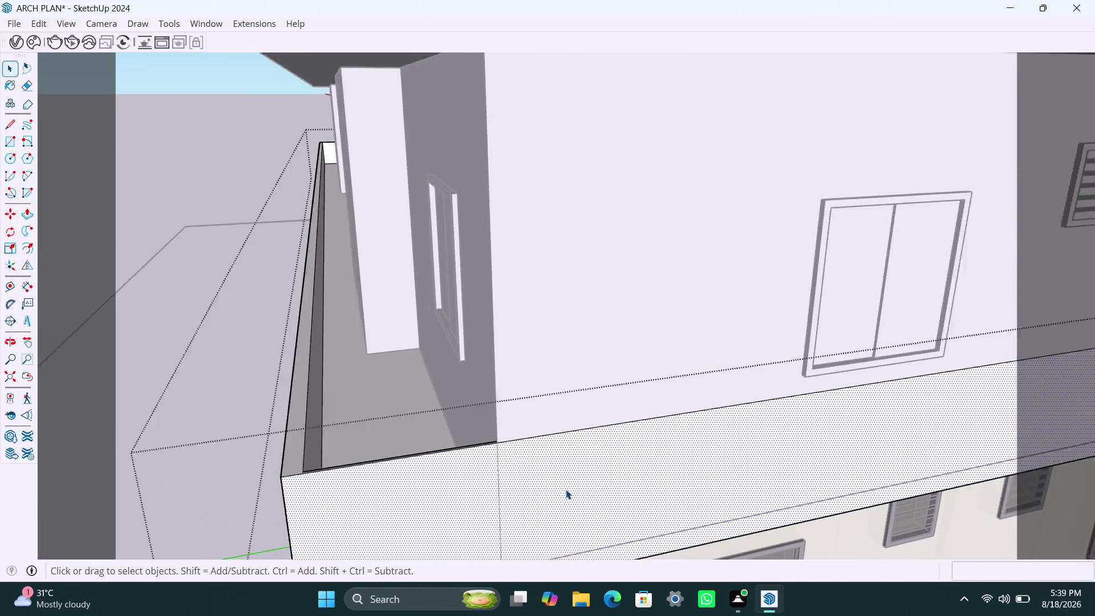
middle_drag(564, 487, 517, 398)
scroll(up, 3)
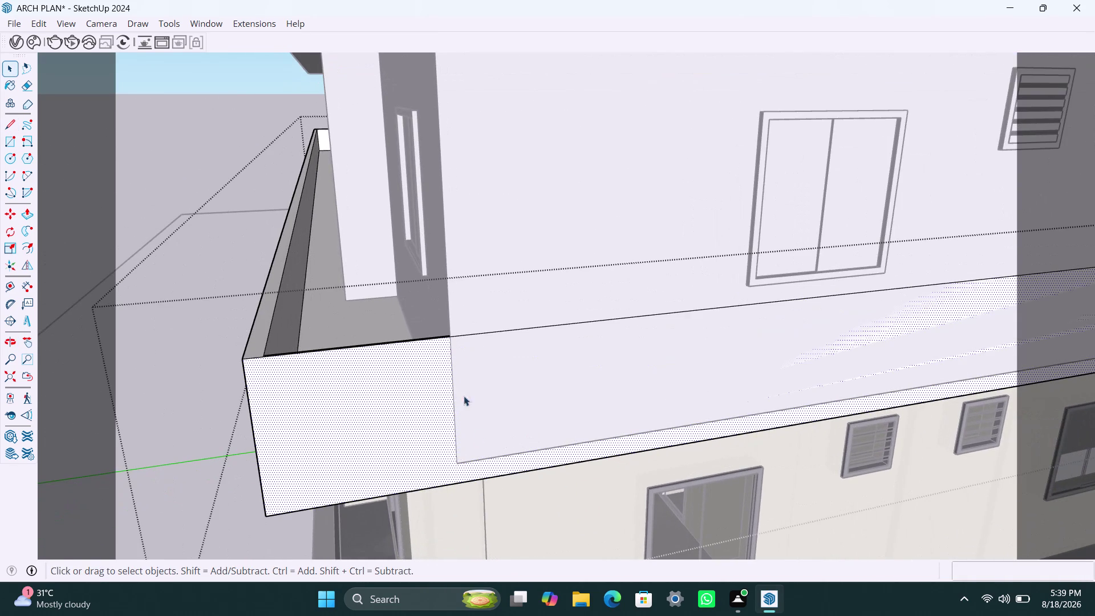
key(l)
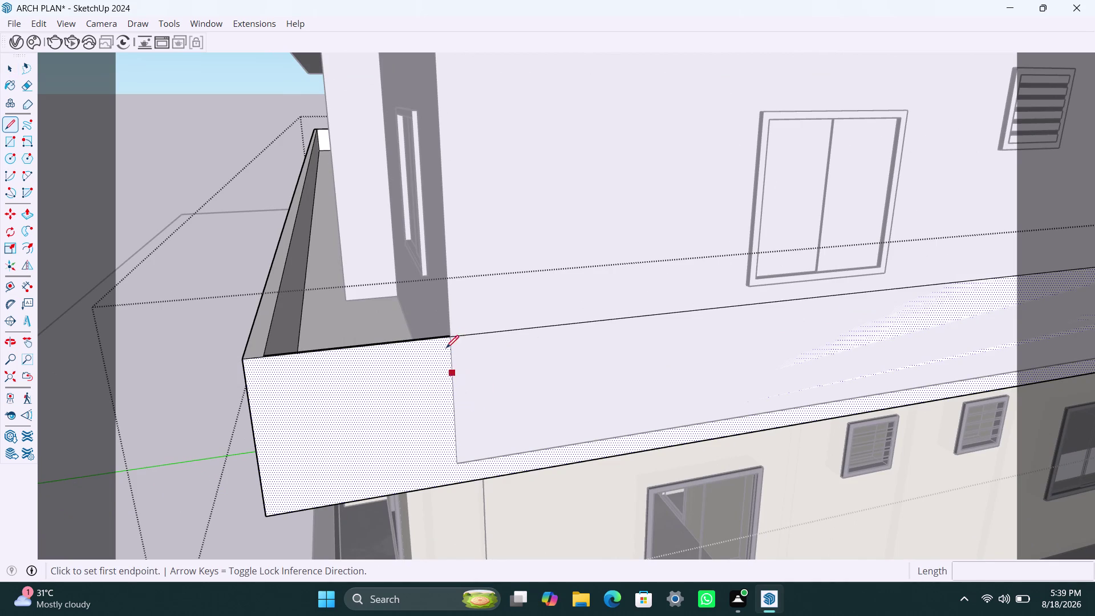
click(452, 338)
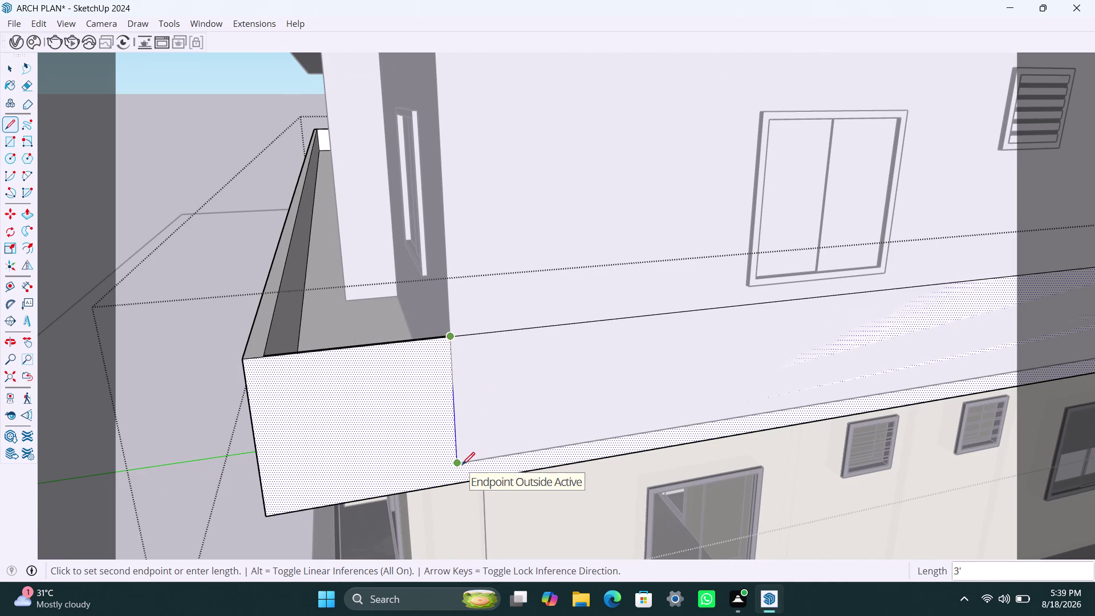
click(462, 465)
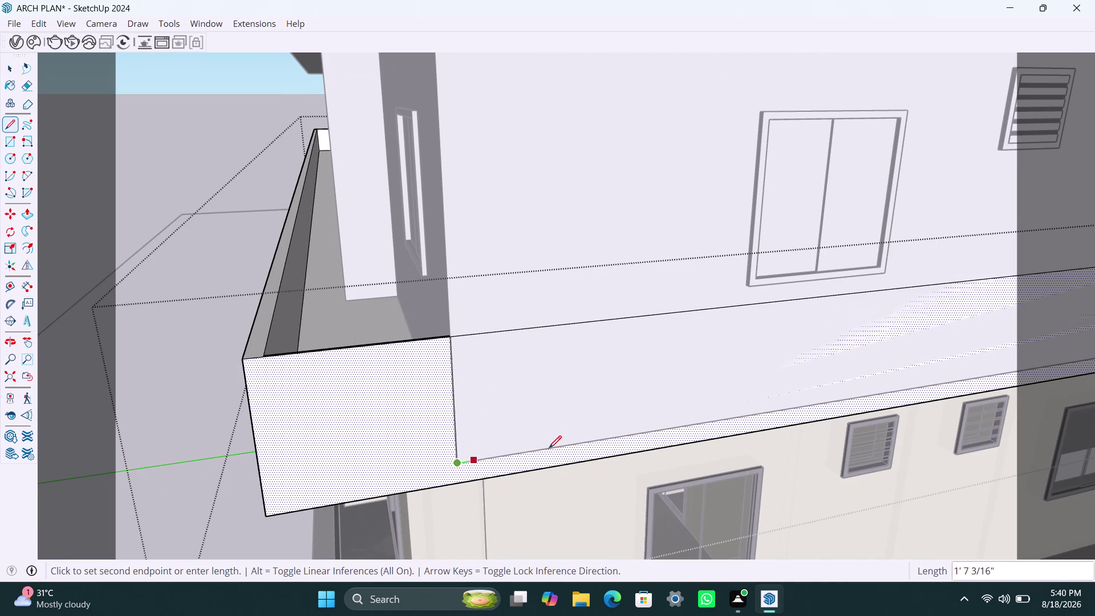
Draw a line along the parapet's bottom edge to close off its end face.
scroll(down, 3)
scroll(down, 3)
scroll(down, 3)
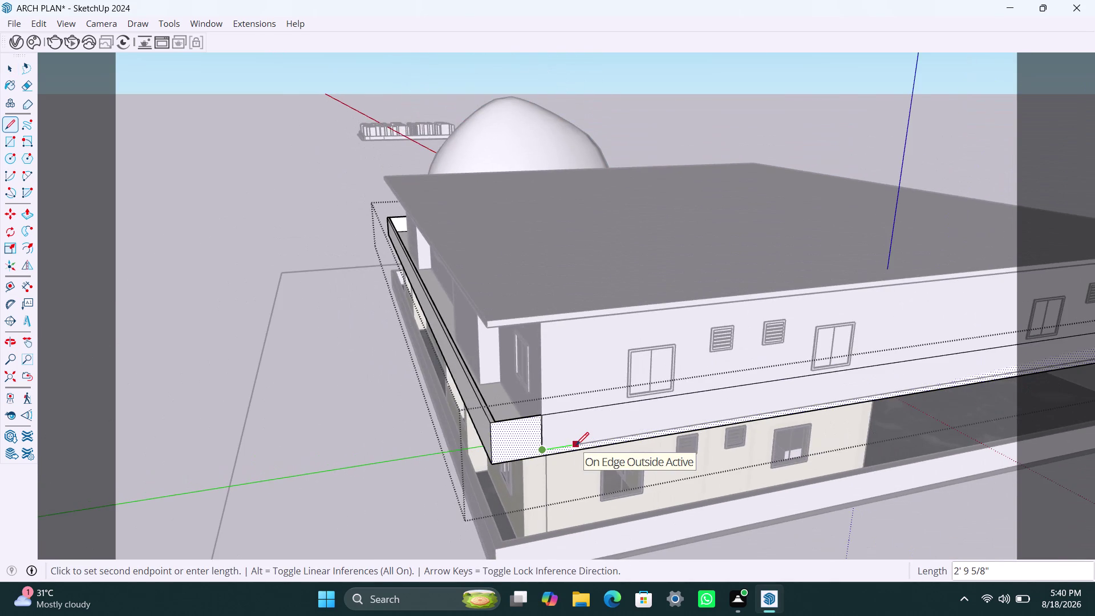
middle_drag(576, 445, 436, 446)
scroll(down, 3)
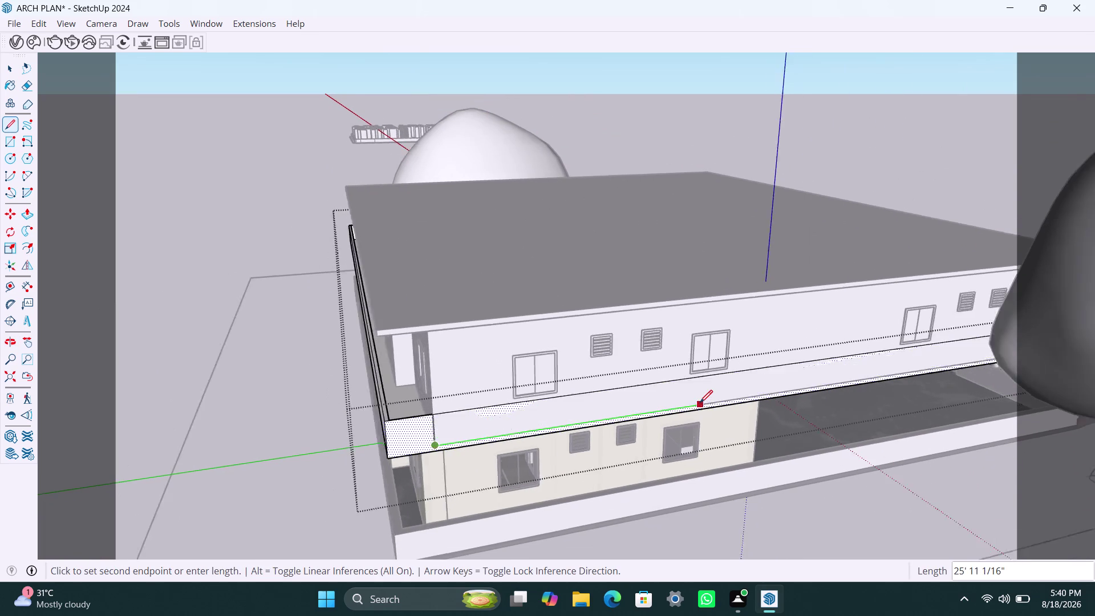
middle_drag(701, 403, 461, 441)
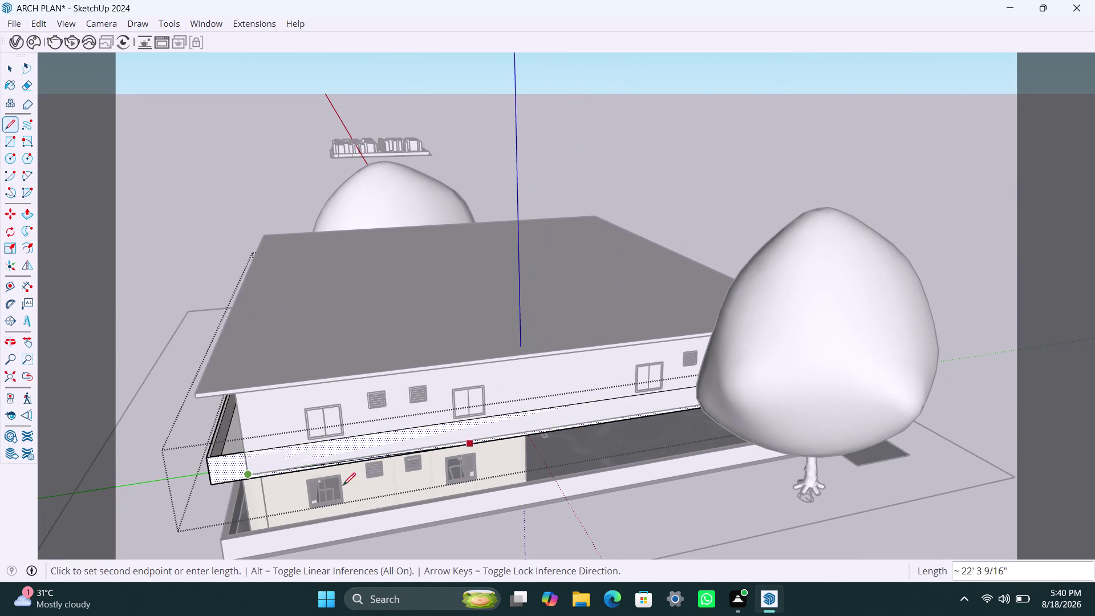
scroll(up, 3)
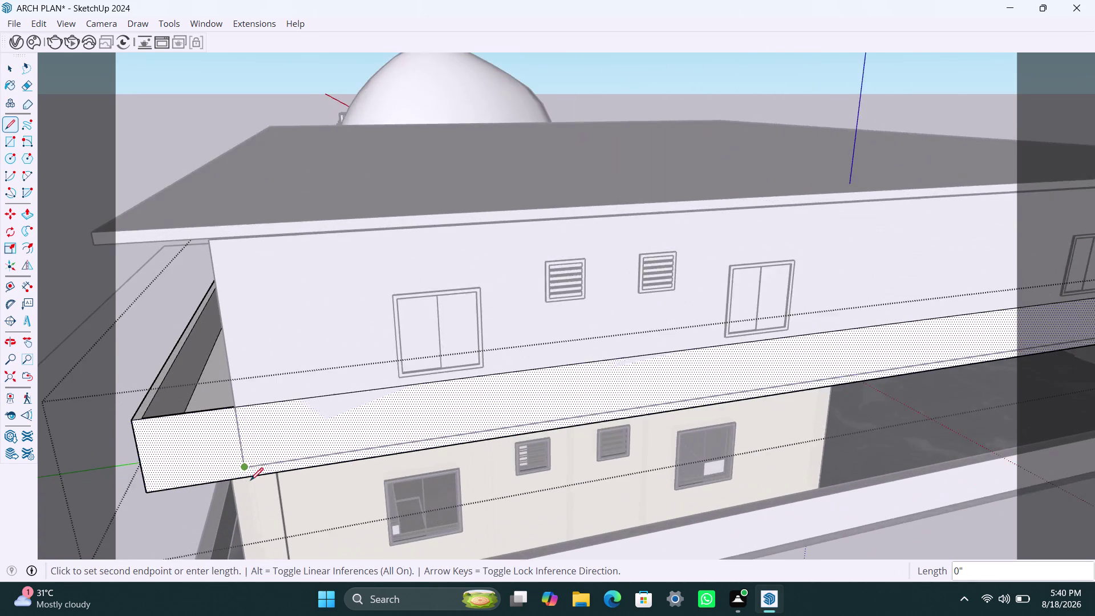
click(245, 474)
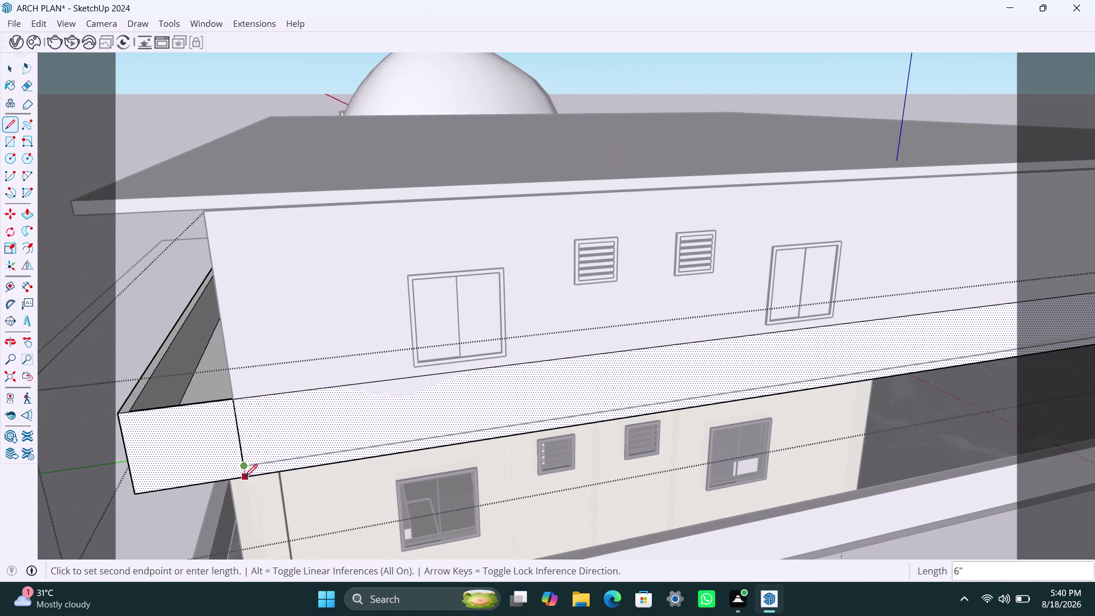
click(244, 478)
key(space)
Select the new end face, delete it as a test, undo, and view the whole building.
click(285, 445)
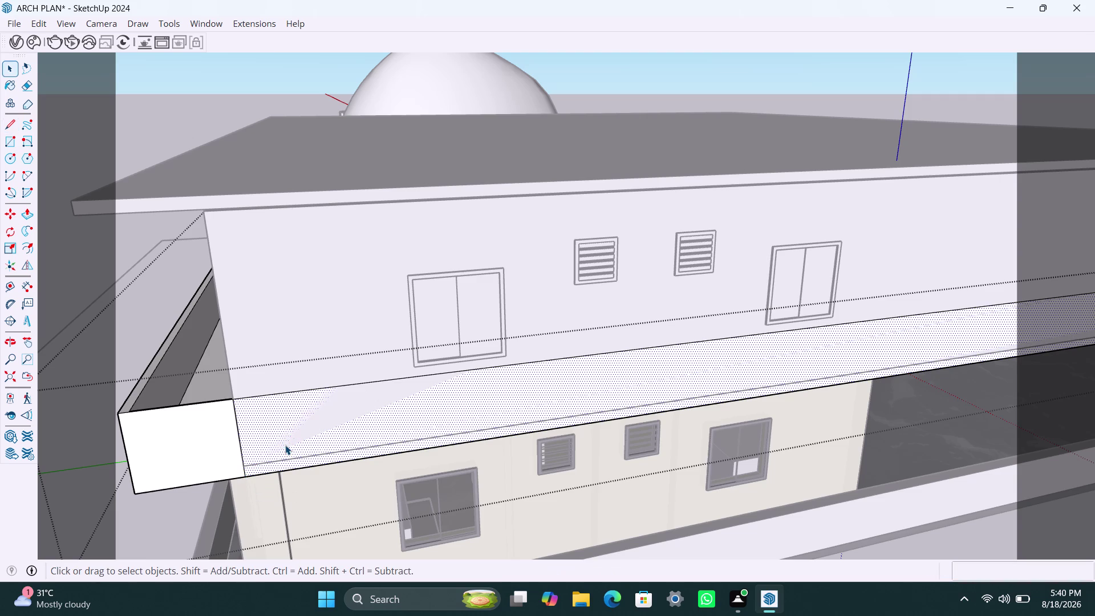
key(Delete)
key(ctrl+z)
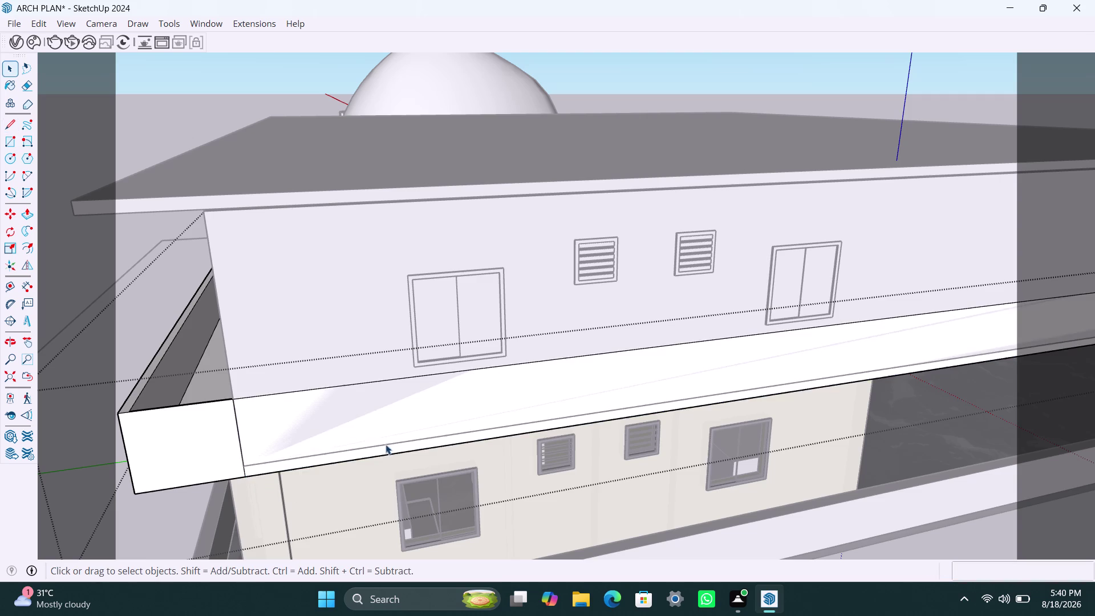
scroll(down, 3)
middle_drag(507, 437, 253, 488)
scroll(up, 3)
middle_drag(531, 457, 237, 443)
scroll(up, 3)
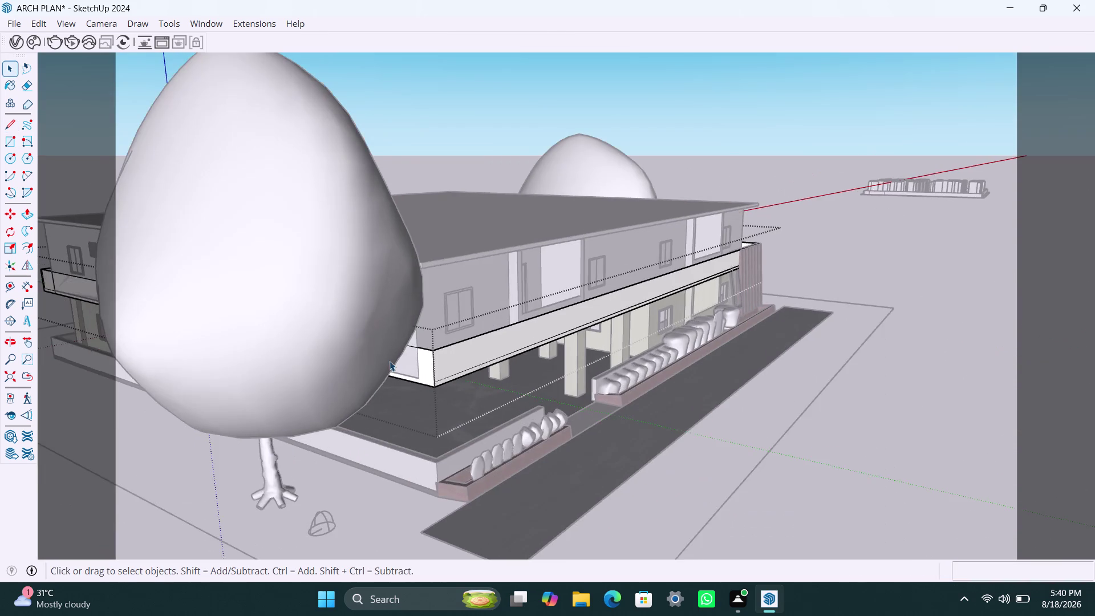
At the far parapet corner, draw edges from the wall-parapet junction down to the parapet bottom.
scroll(up, 3)
middle_drag(425, 368, 439, 393)
scroll(up, 3)
scroll(up, 3)
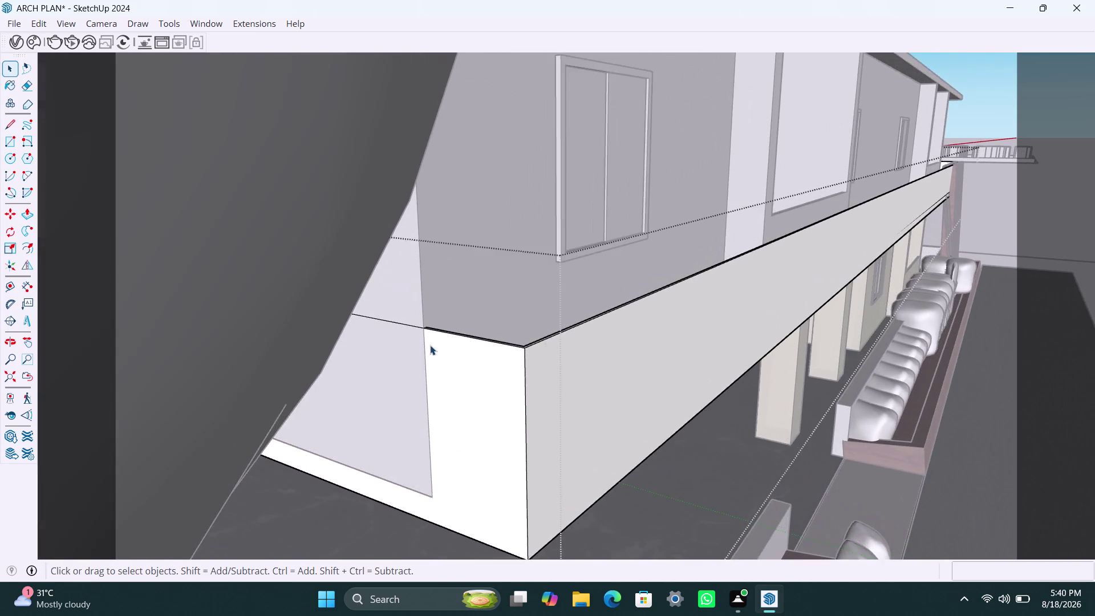
scroll(up, 3)
middle_drag(427, 345, 444, 355)
key(l)
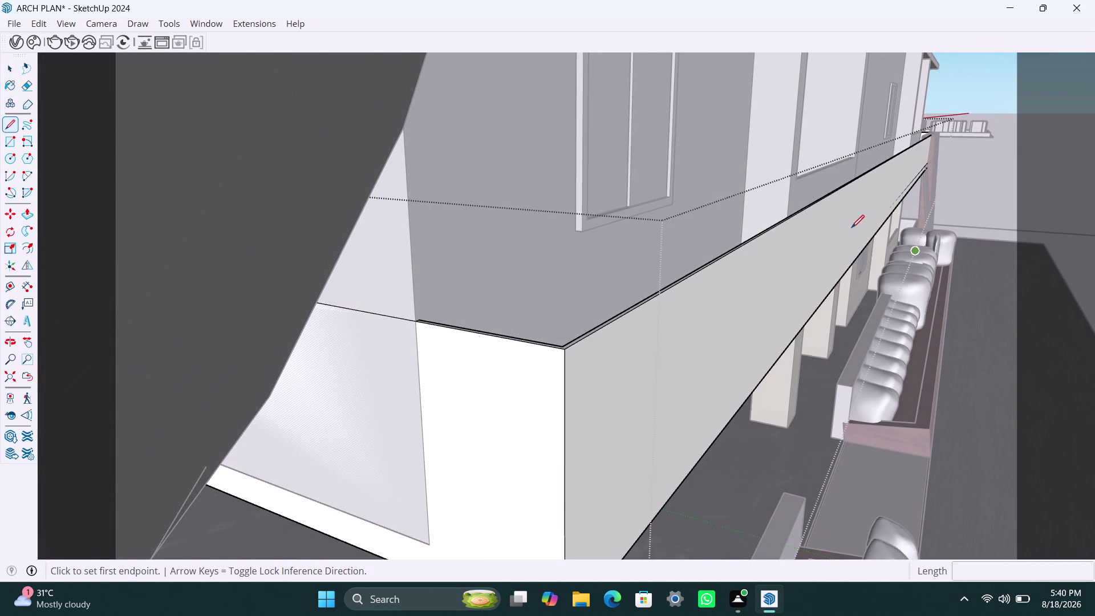
click(419, 323)
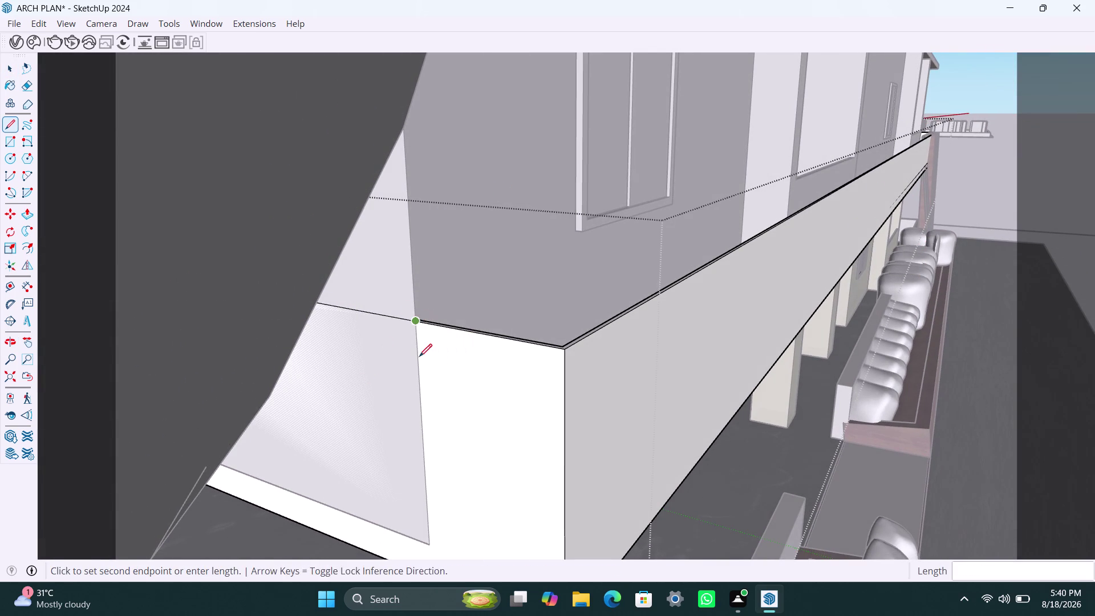
scroll(down, 3)
middle_drag(436, 466, 485, 392)
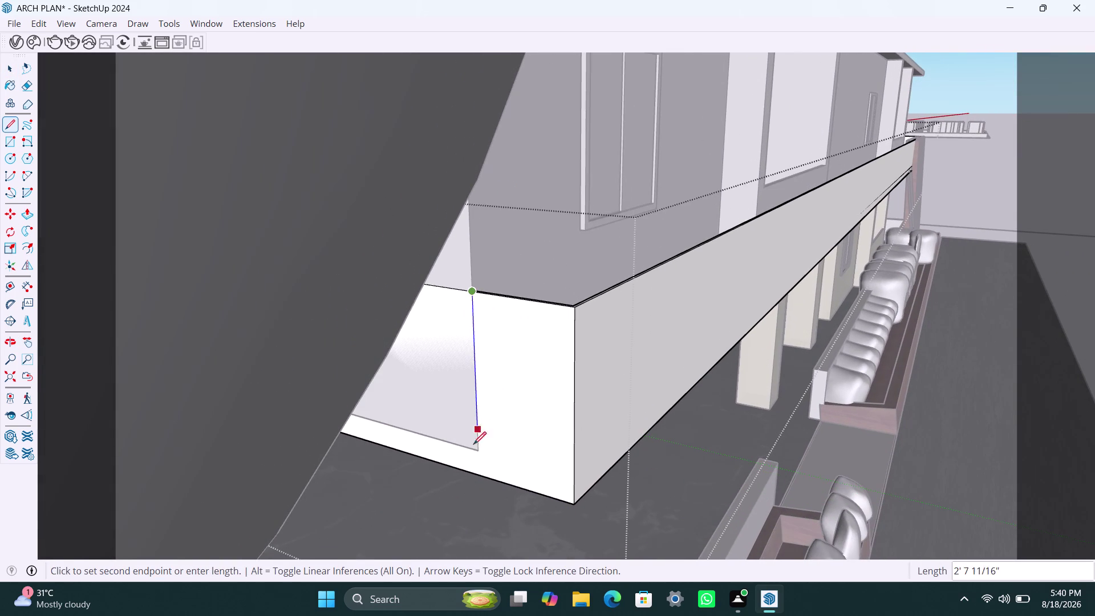
click(477, 470)
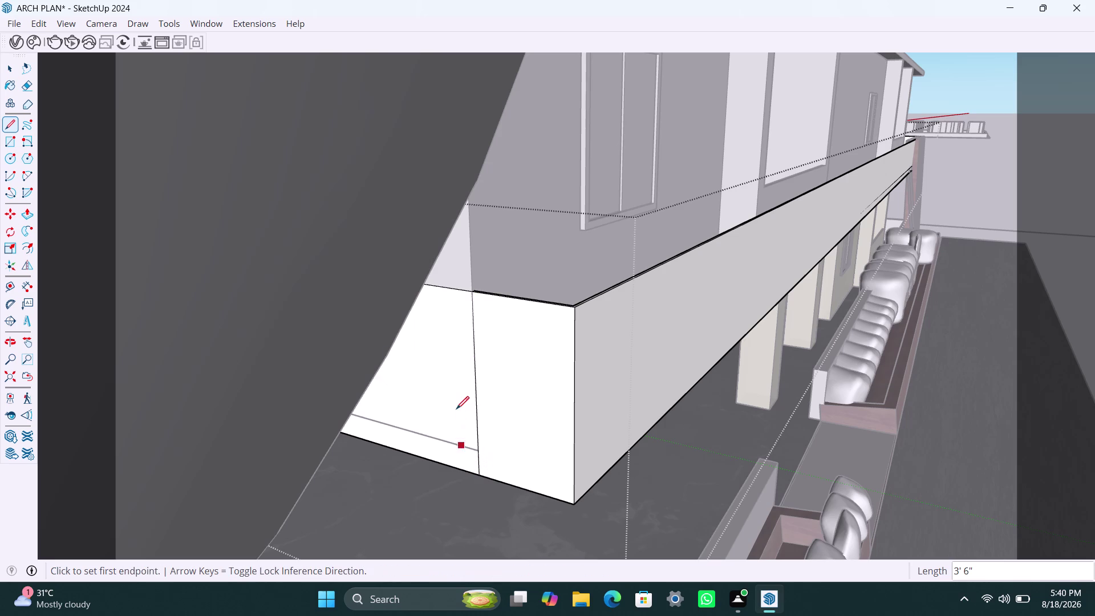
click(457, 409)
key(space)
Select the wedge face and its edges under the first-floor slab end.
click(503, 394)
click(429, 396)
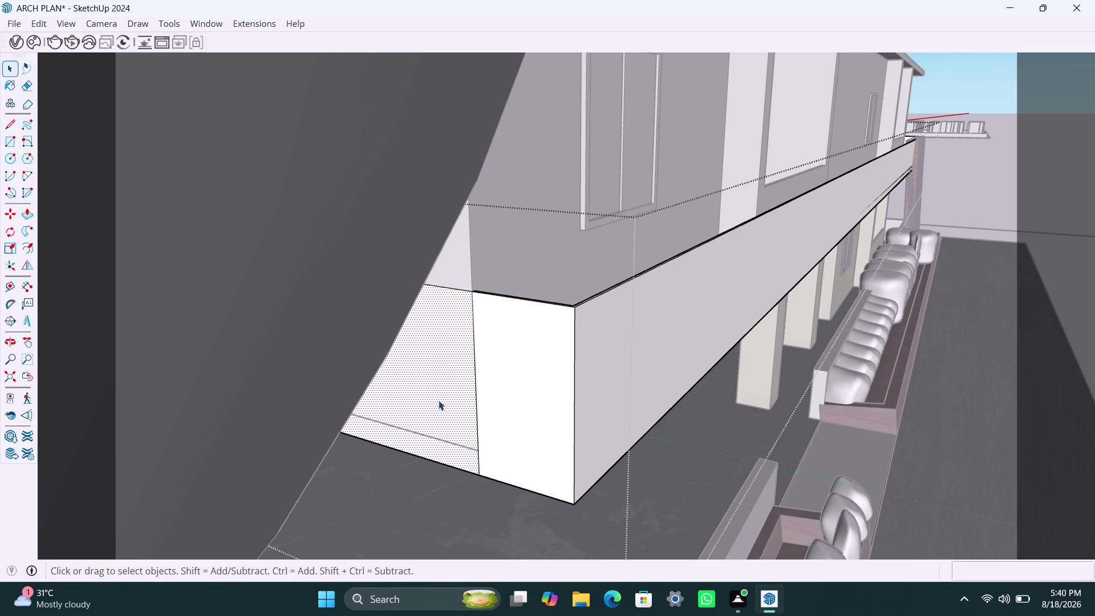
scroll(down, 3)
scroll(up, 3)
double_click(440, 438)
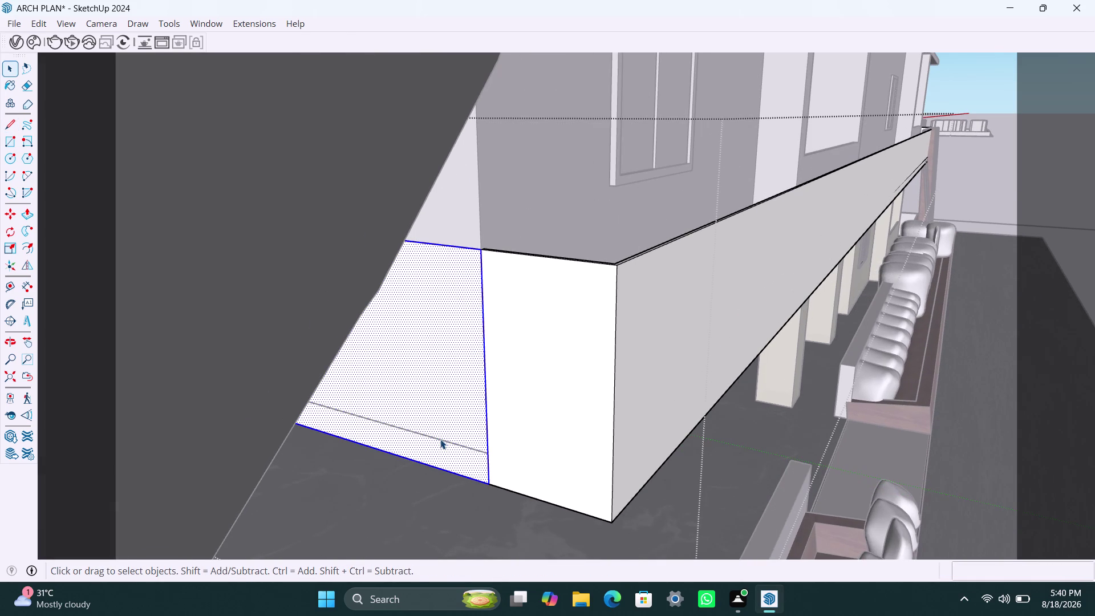
click(440, 439)
double_click(443, 439)
scroll(up, 3)
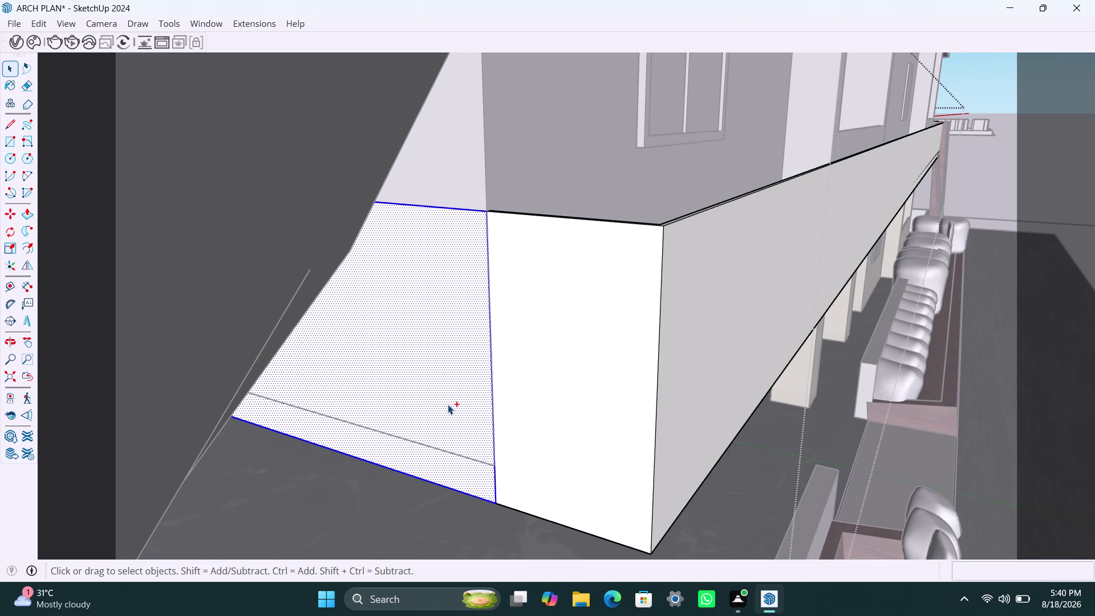
Undo the earlier Push/Pull extrusions, including the deep wall below the slab edge.
key(ctrl+z)
key(ctrl+z)
key(ctrl+z)
key(ctrl+z)
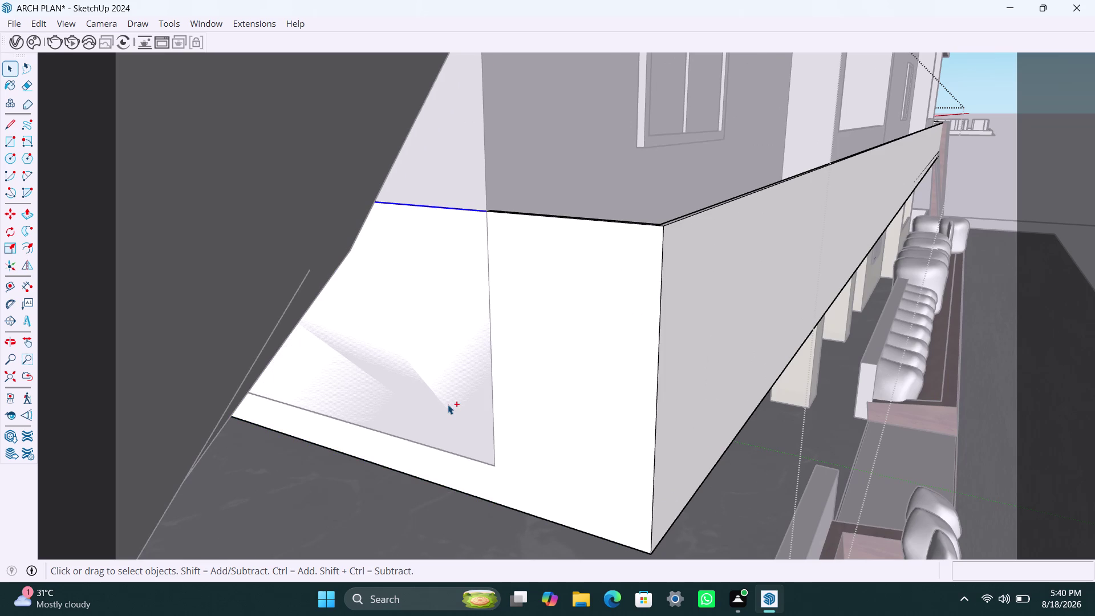
key(ctrl+z)
key(ctrl+z)
key(ctrl+z)
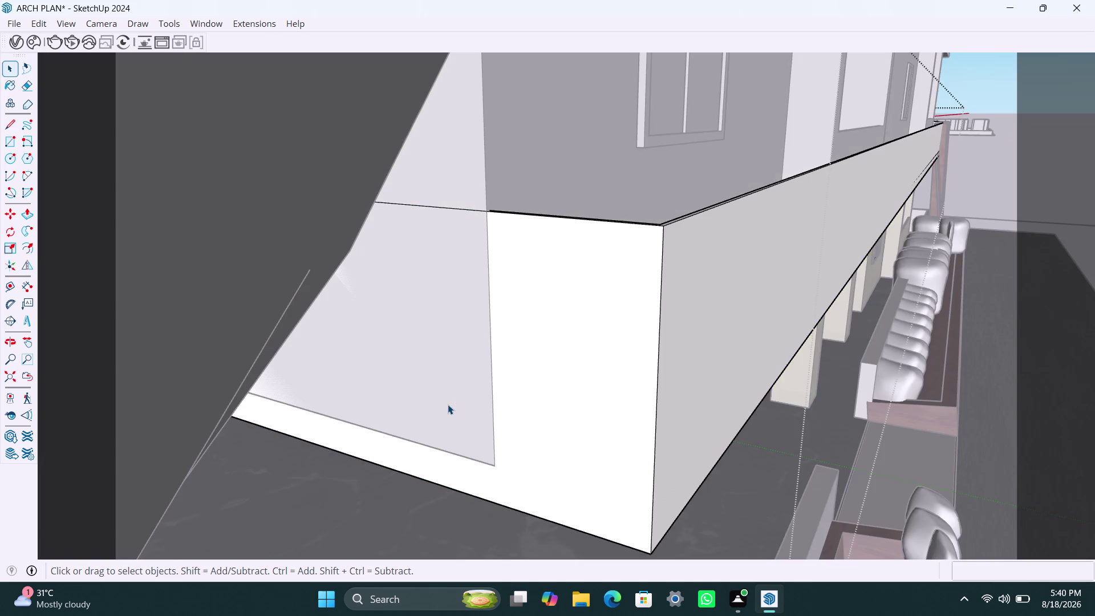
key(ctrl+z)
key(ctrl+z)
key(ctrl+z)
key(ctrl+z)
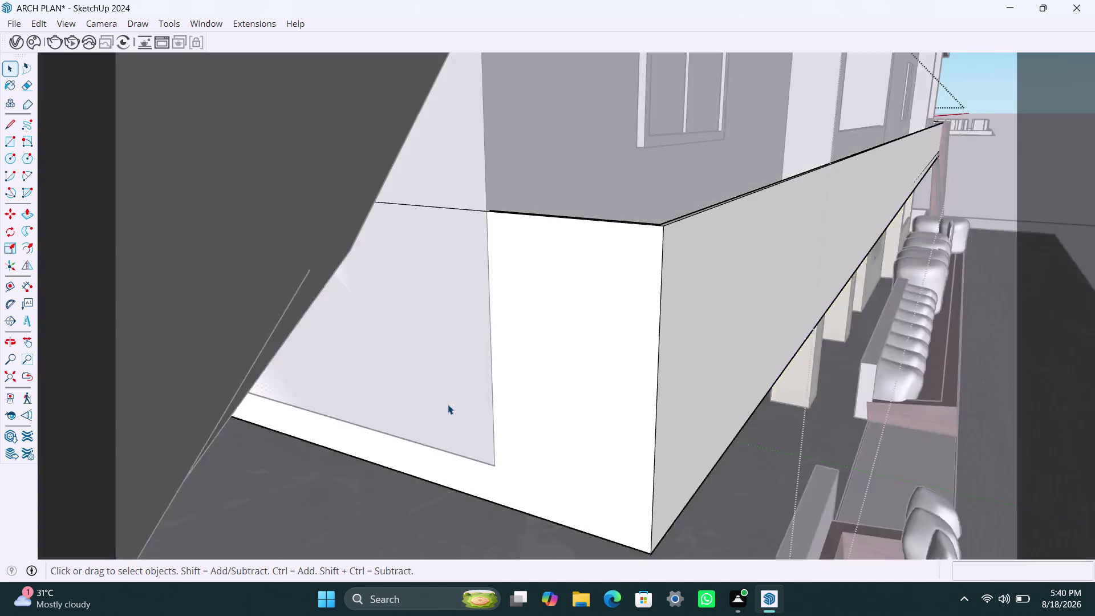
key(ctrl+z)
key(ctrl+z)
key(ctrl+z)
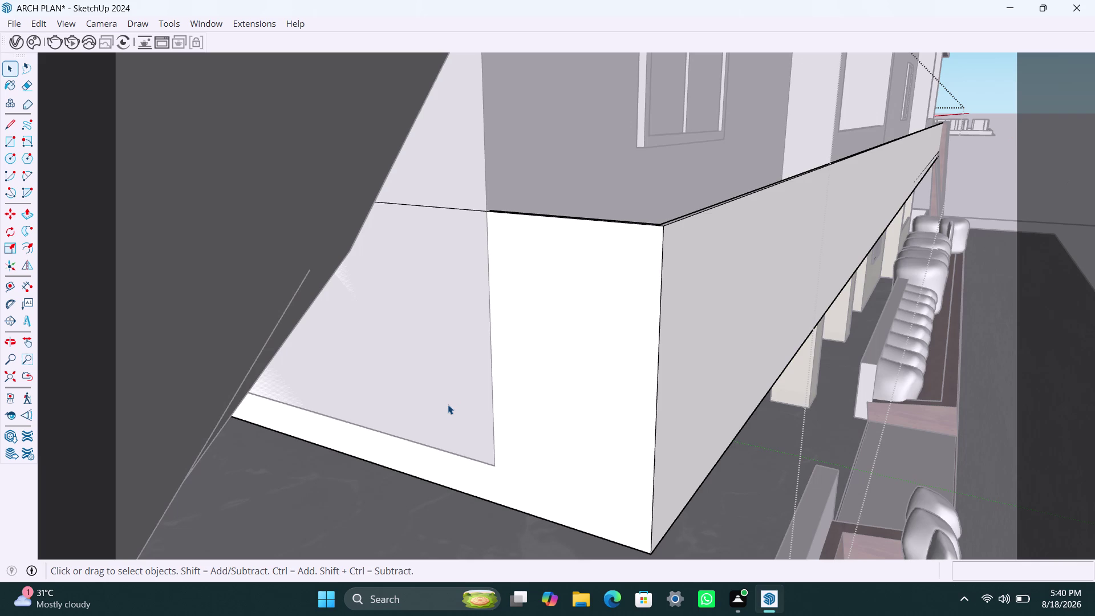
key(ctrl+z)
key(ctrl+z)
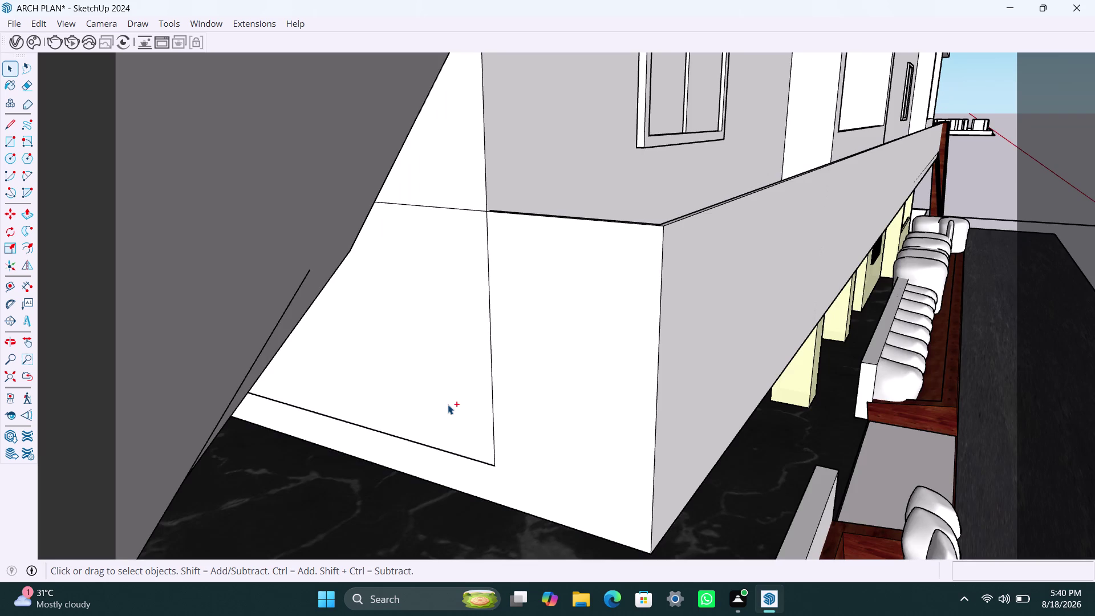
key(ctrl+z)
key(ctrl+z)
key(ctrl+z)
key(ctrl+z)
key(ctrl+z)
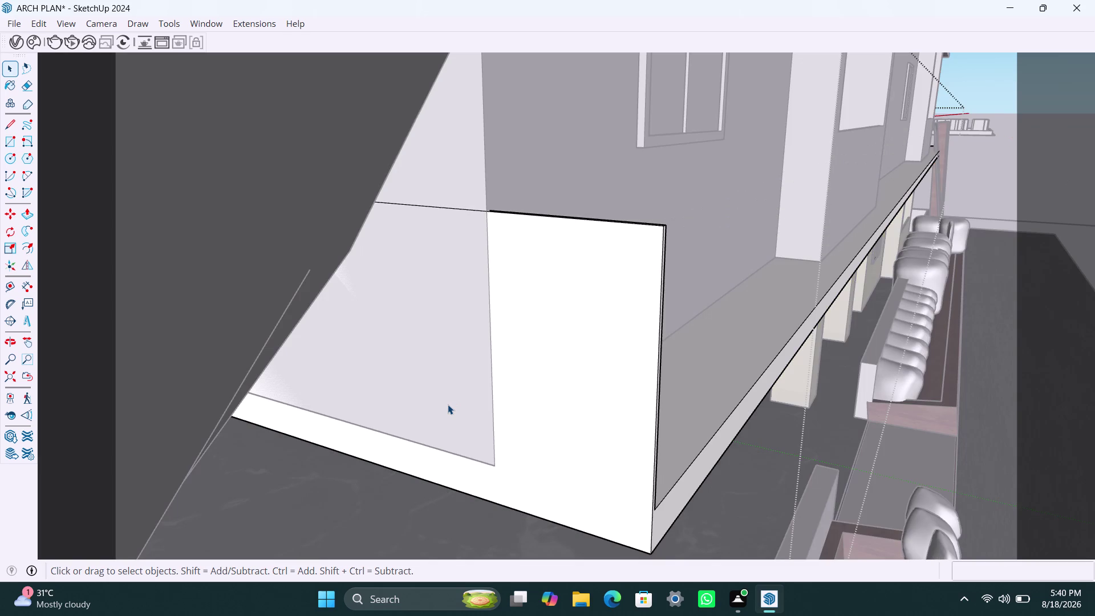
scroll(down, 3)
scroll(down, 3)
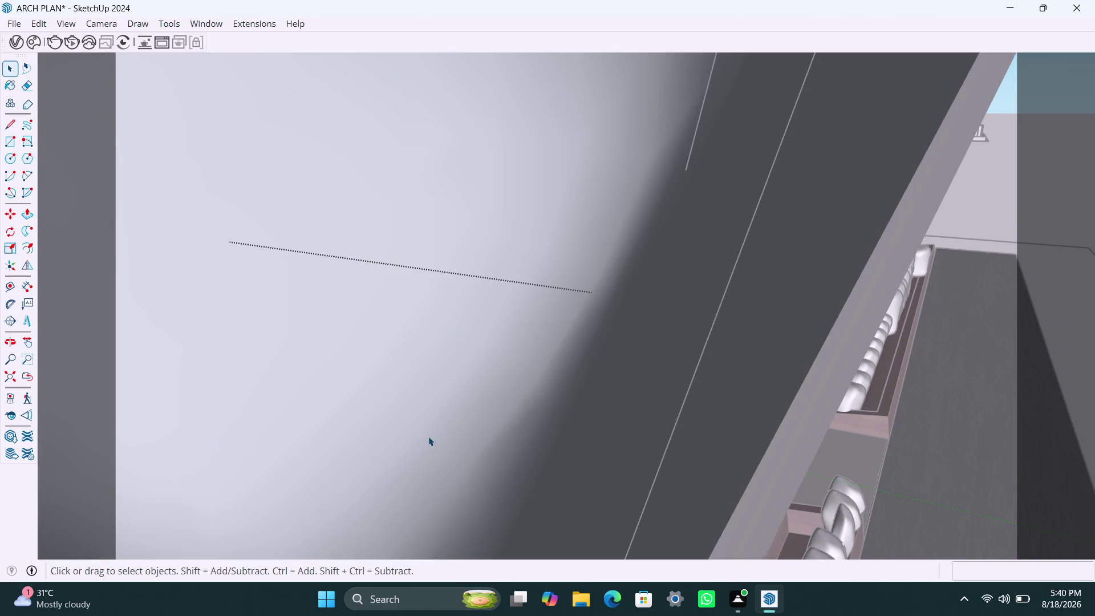
Orbit around the building to look down on the first-floor slab corner.
scroll(down, 3)
middle_drag(891, 471, 694, 495)
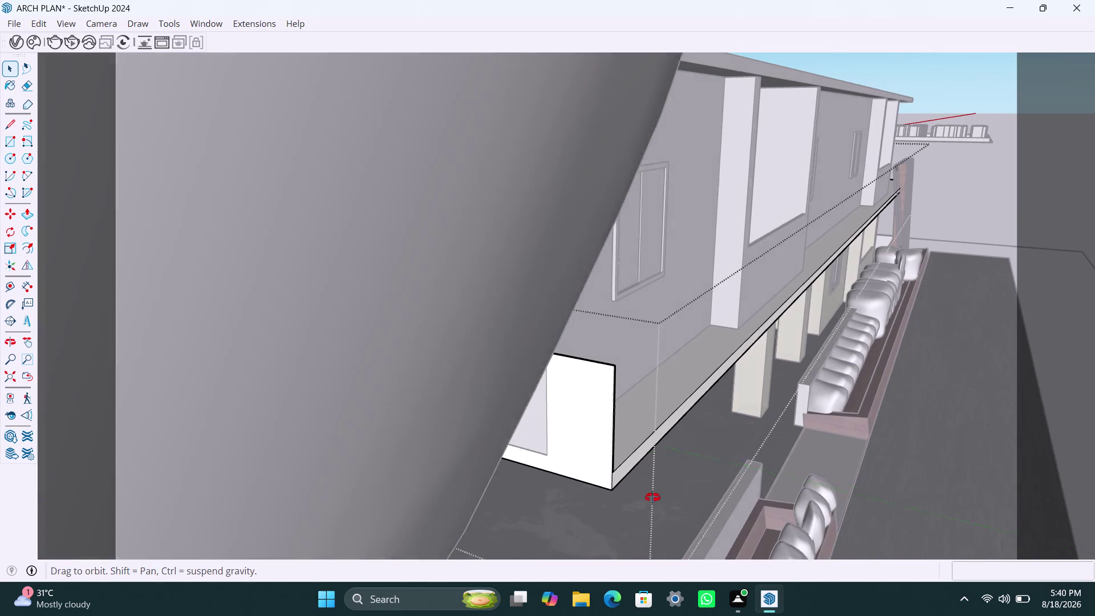
middle_drag(695, 495, 399, 506)
scroll(down, 3)
middle_drag(845, 485, 710, 468)
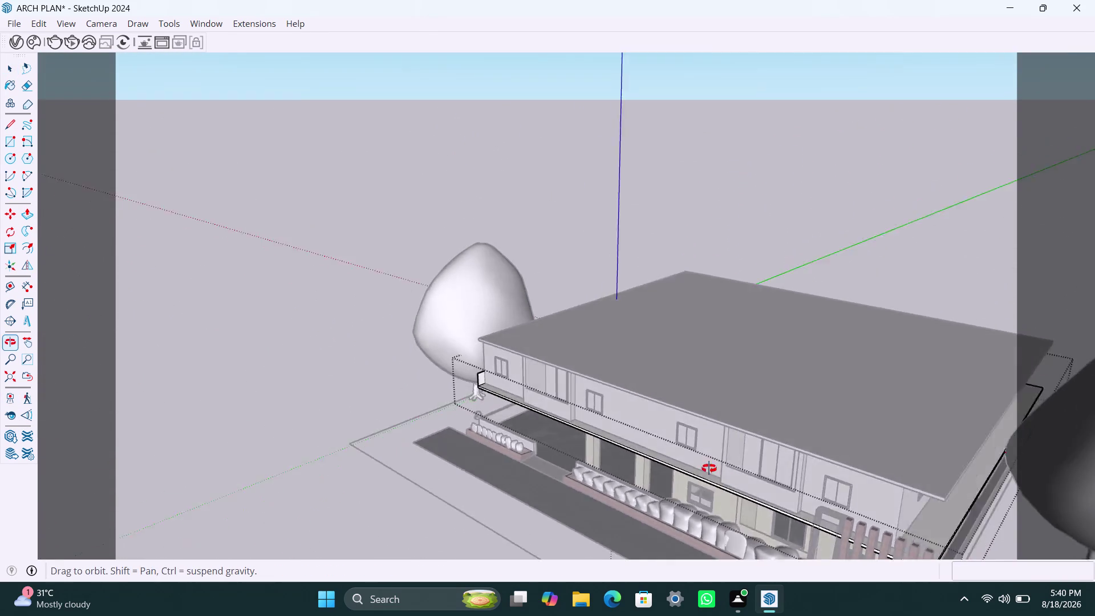
middle_drag(710, 468, 709, 469)
scroll(down, 3)
middle_drag(911, 515, 676, 450)
scroll(down, 3)
middle_drag(753, 486, 603, 461)
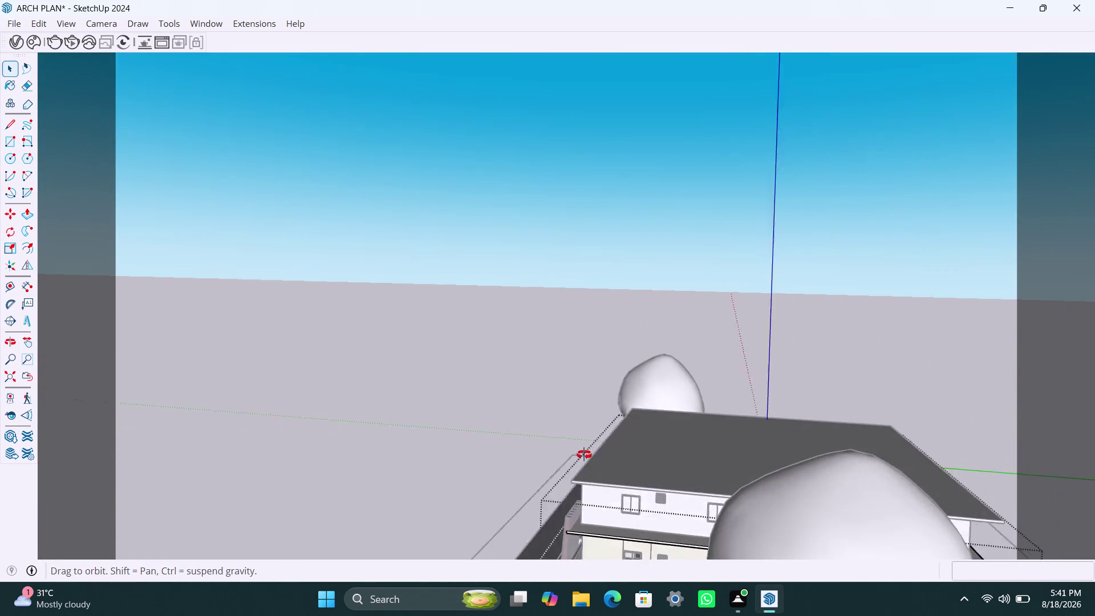
middle_drag(603, 461, 575, 451)
scroll(down, 3)
middle_drag(912, 514, 649, 448)
scroll(down, 3)
middle_drag(796, 525, 798, 531)
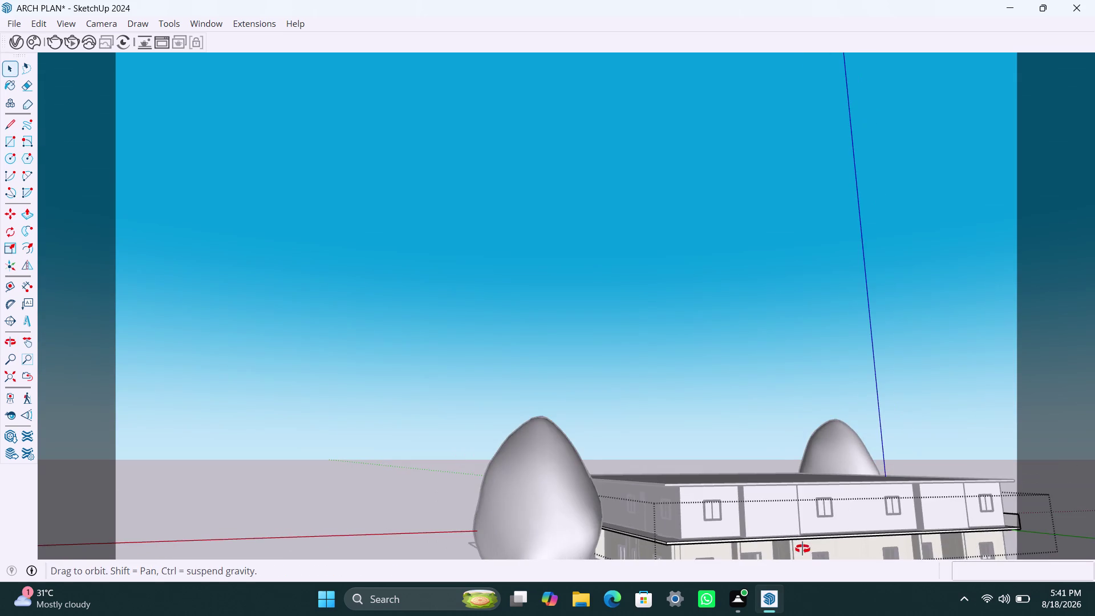
middle_drag(798, 530, 807, 562)
scroll(up, 3)
middle_drag(791, 540, 689, 521)
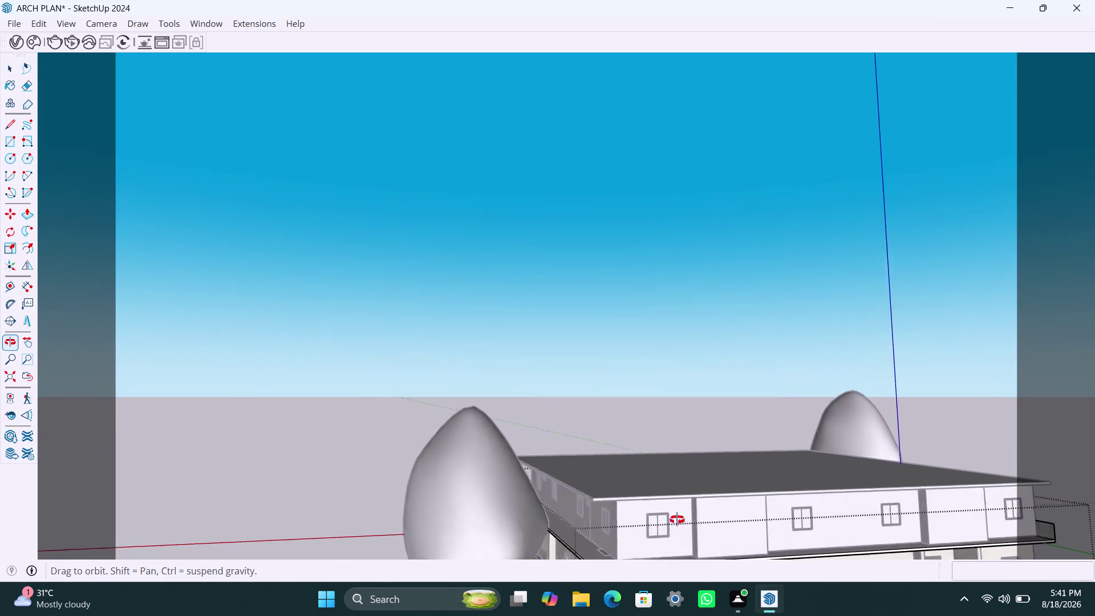
middle_drag(689, 522, 677, 520)
scroll(down, 3)
middle_drag(907, 515, 666, 491)
scroll(down, 3)
middle_drag(775, 509, 665, 508)
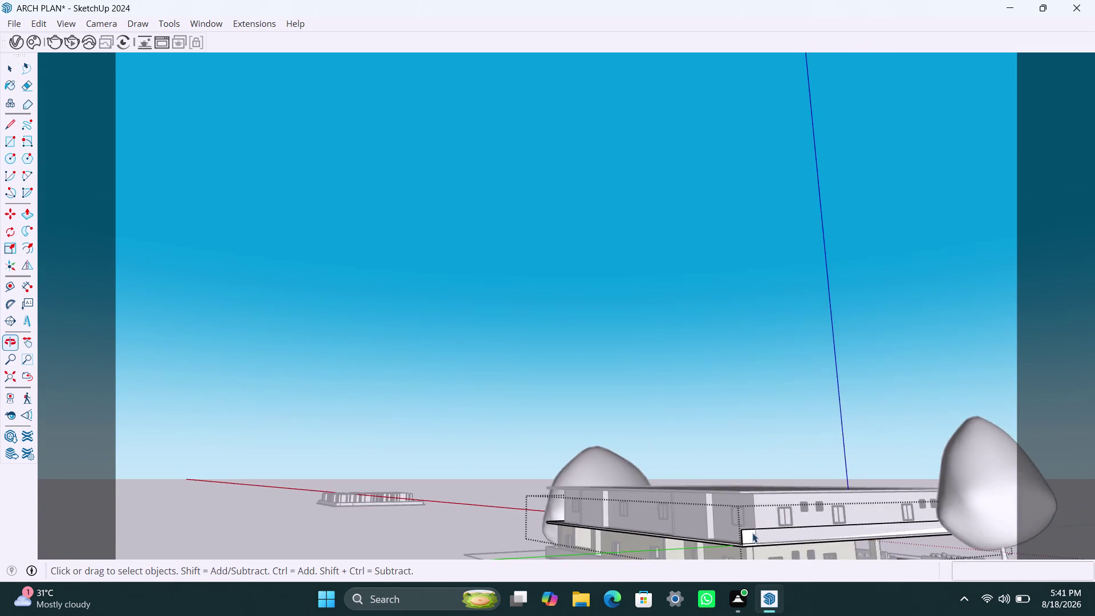
scroll(up, 3)
middle_drag(799, 548, 795, 596)
middle_drag(811, 524, 778, 425)
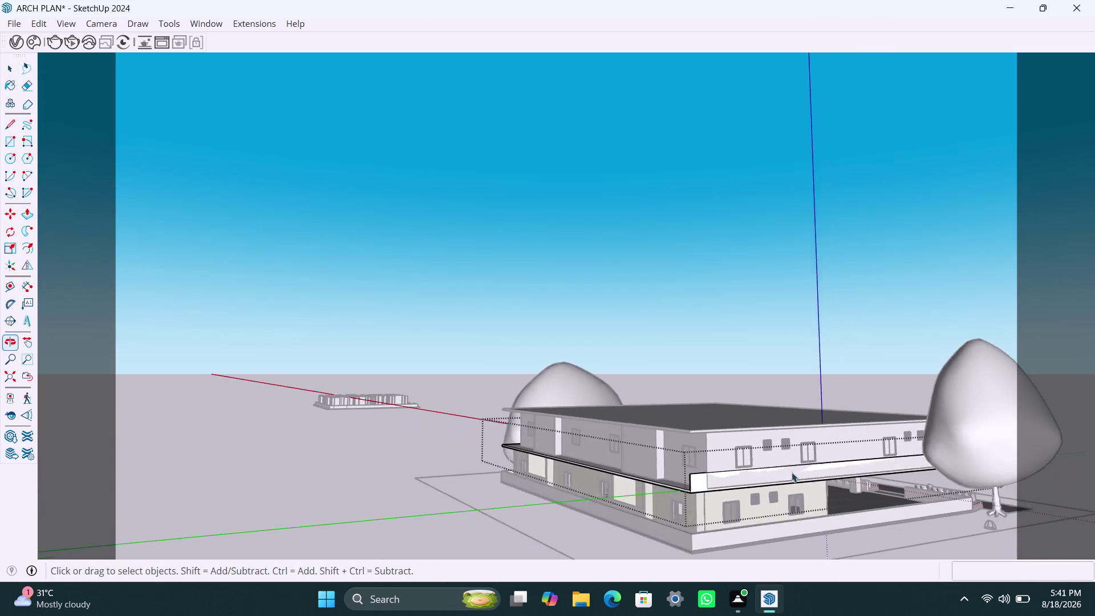
scroll(up, 3)
middle_drag(794, 481, 785, 524)
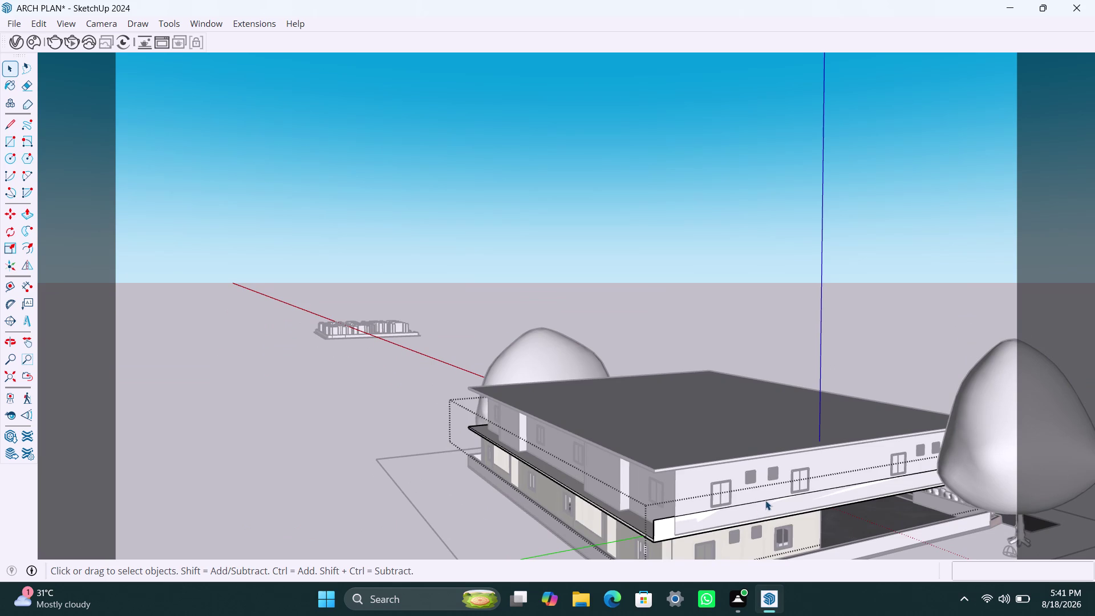
scroll(up, 3)
middle_drag(756, 509, 695, 442)
scroll(up, 3)
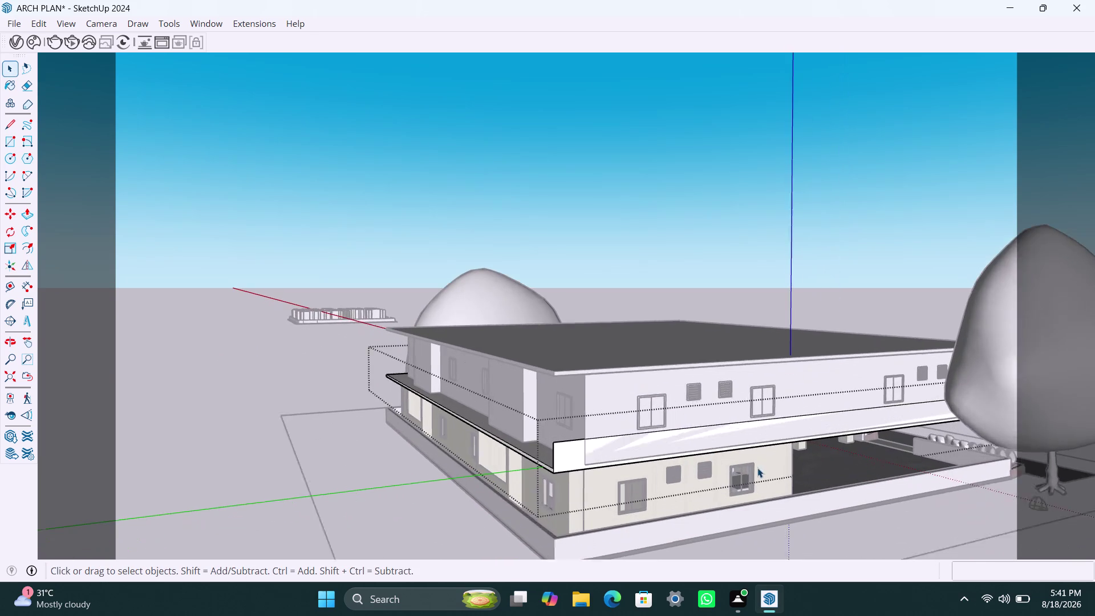
scroll(up, 3)
Undo three more edits and zoom in on the slab top beside the upper wall.
key(ctrl+z)
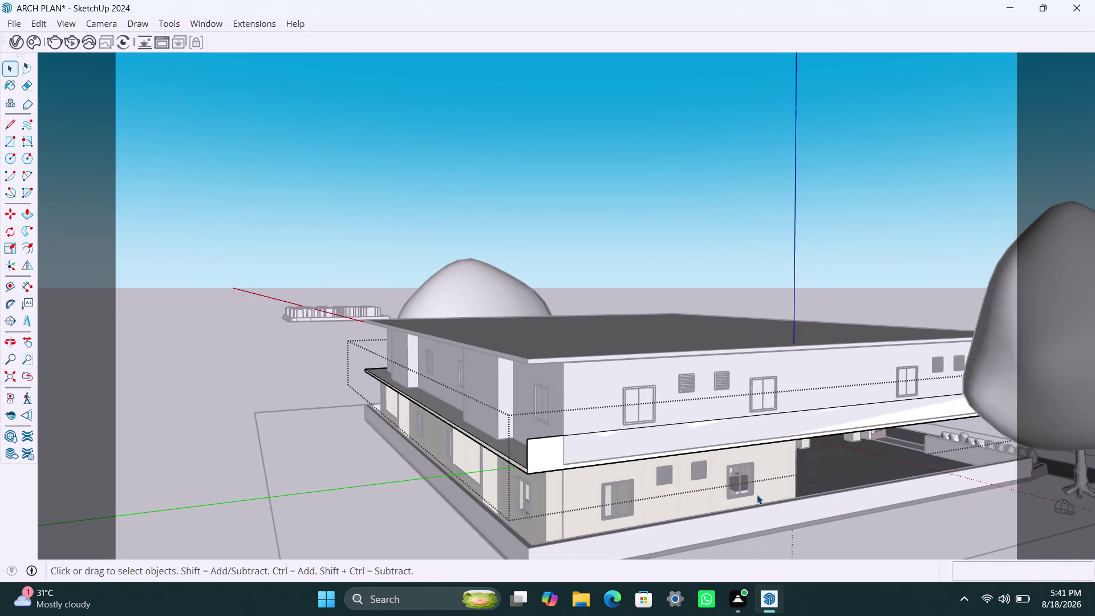
key(ctrl+z)
key(ctrl+z)
scroll(down, 3)
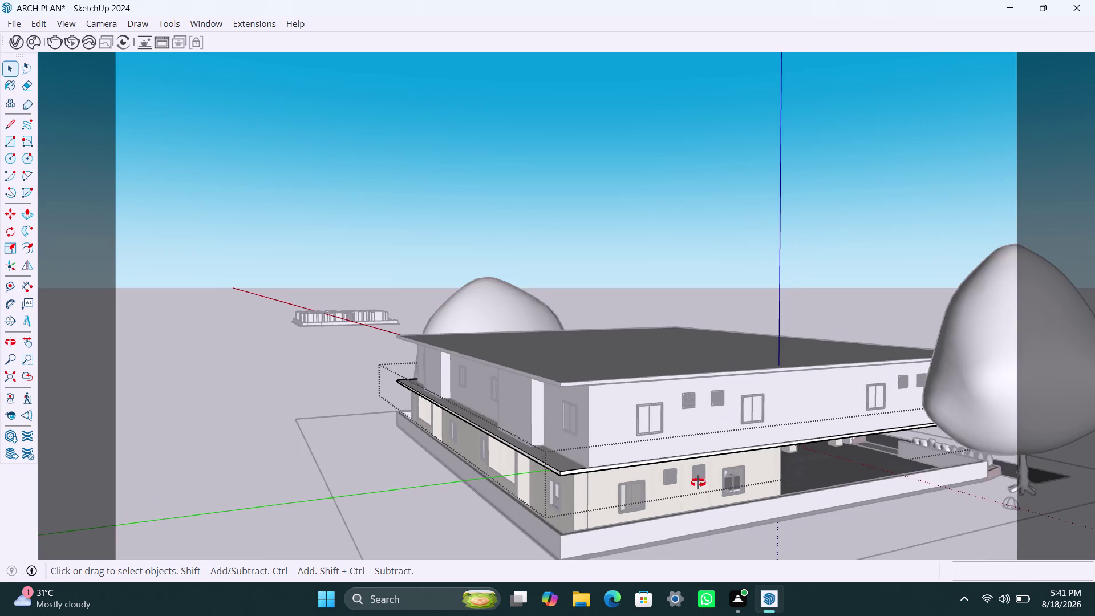
middle_drag(698, 482, 791, 520)
scroll(up, 3)
scroll(up, 3)
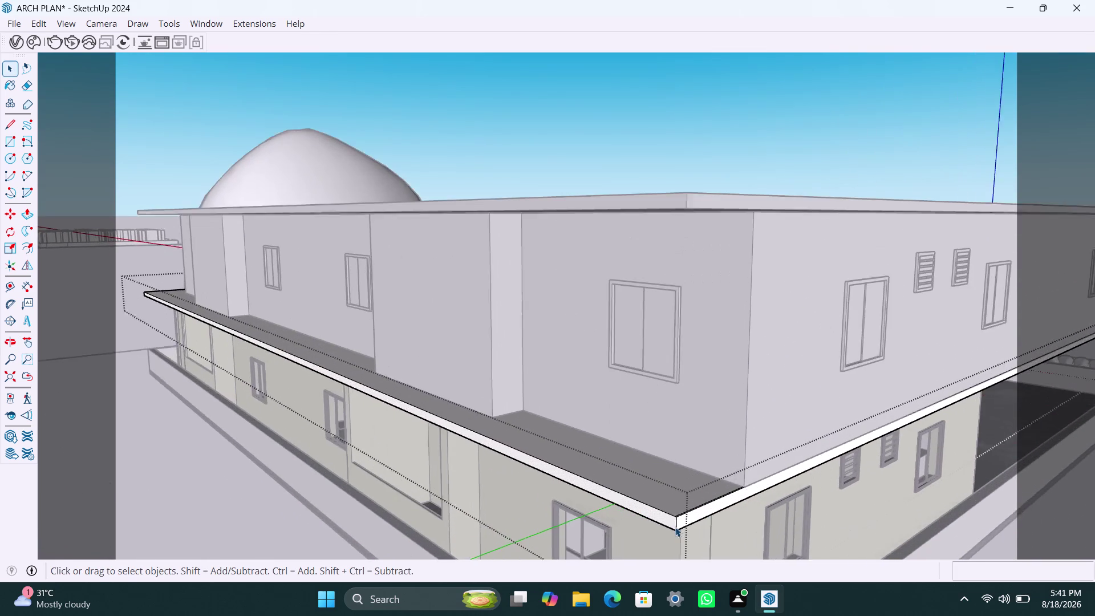
middle_drag(675, 527, 661, 527)
scroll(up, 3)
middle_drag(741, 488, 753, 513)
scroll(up, 3)
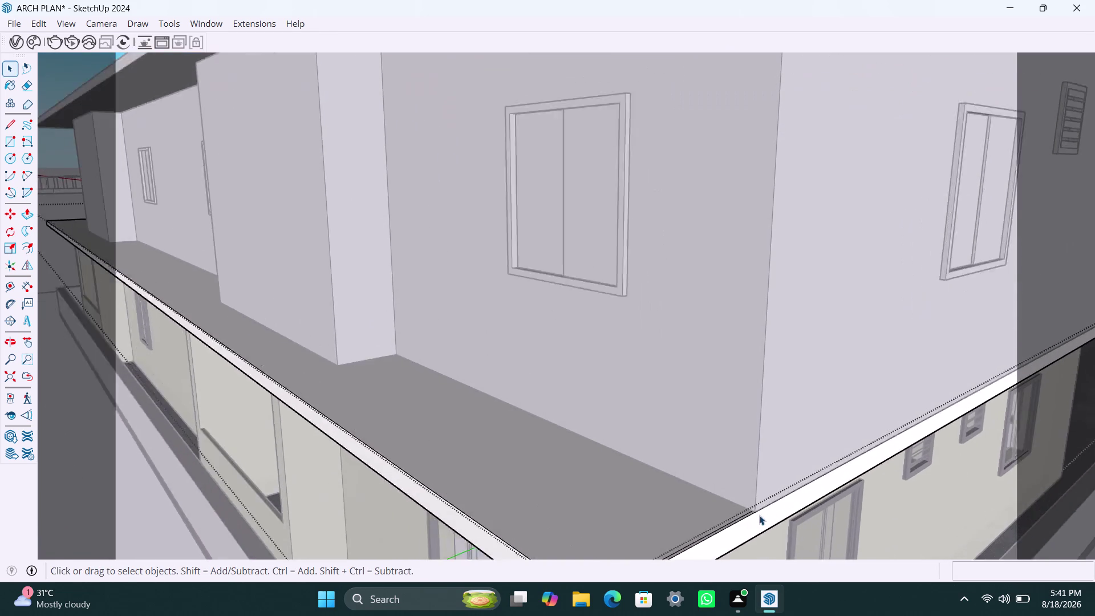
Draw a line at the wall-slab intersection to split off the slab's outer edge strip.
scroll(up, 3)
key(l)
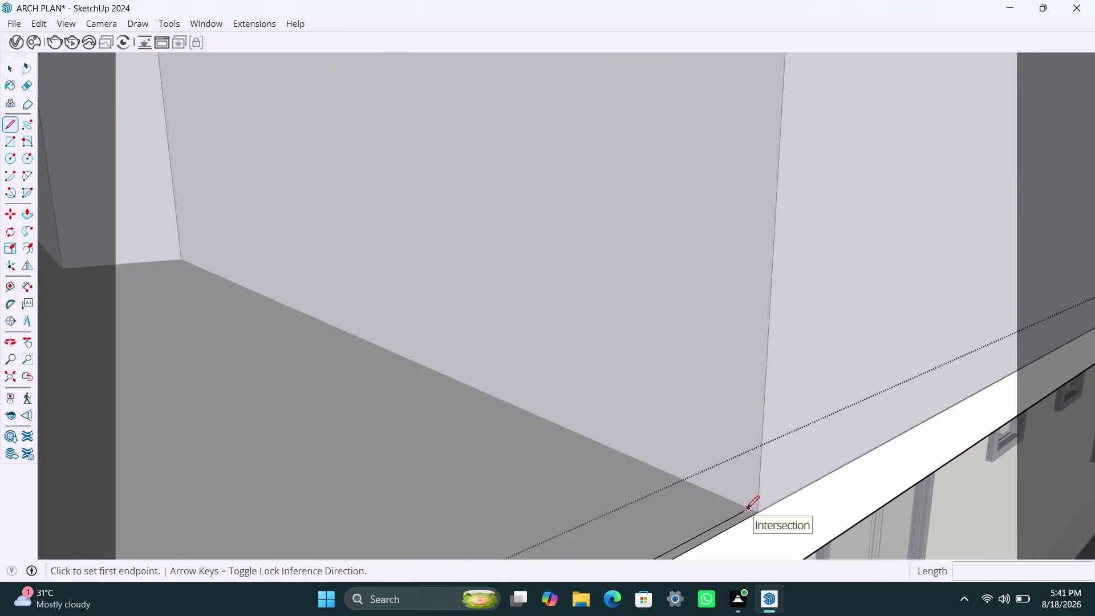
click(748, 508)
click(758, 513)
key(space)
click(744, 518)
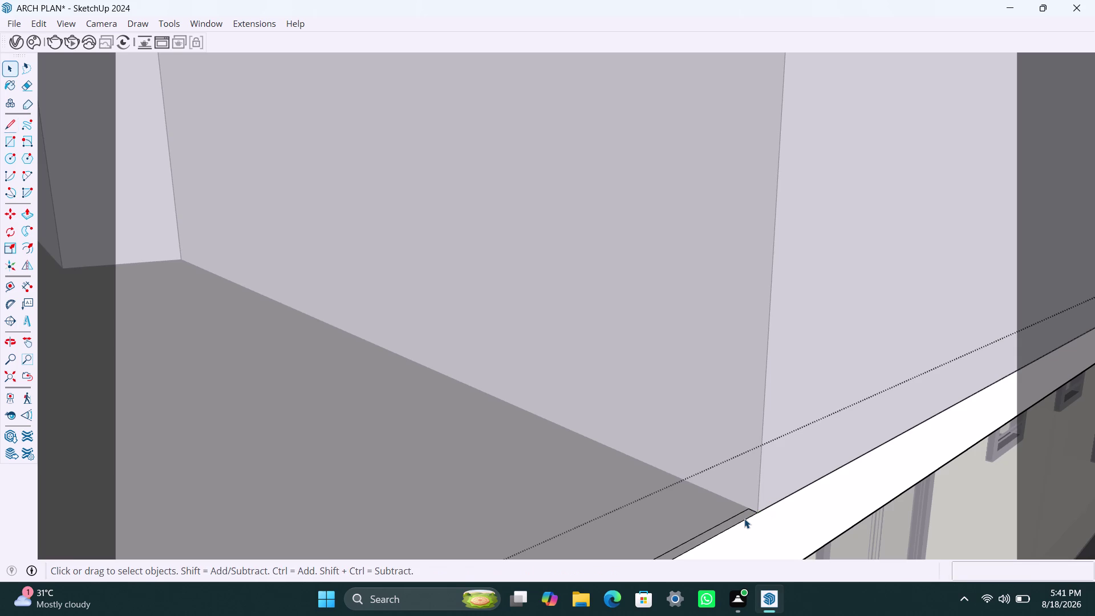
click(739, 518)
Push/Pull the edge strip up 3' into a parapet wall and inspect it.
key(p)
click(739, 517)
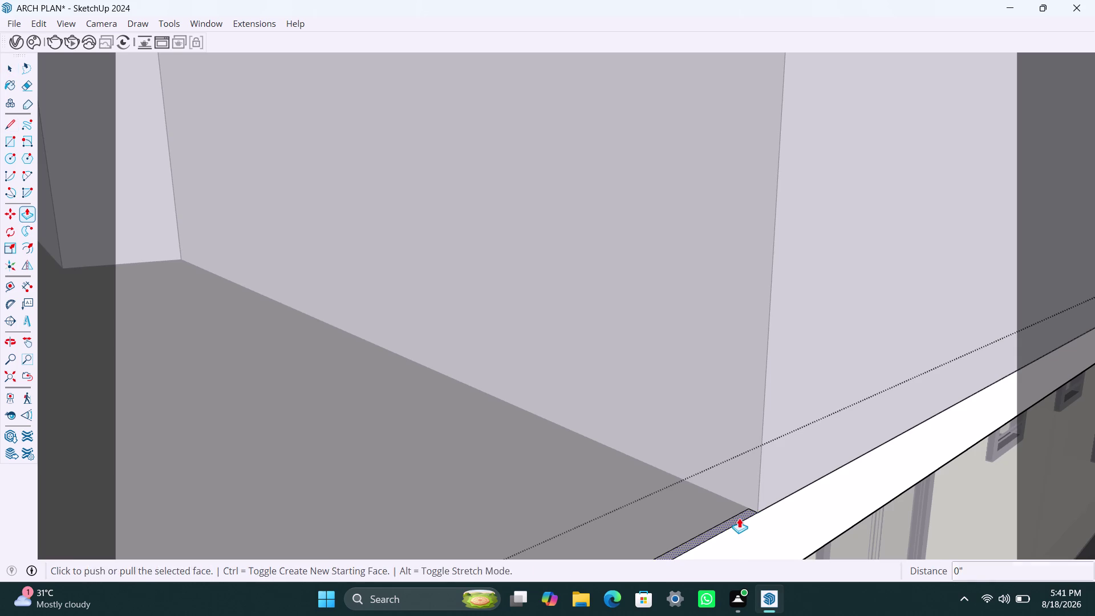
text(3)
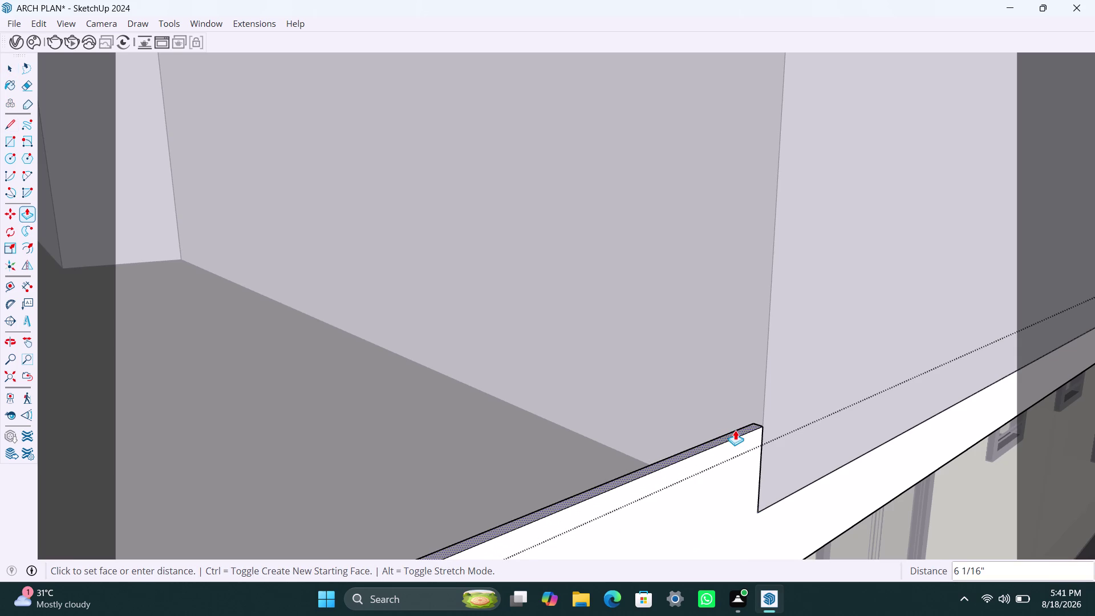
text(')
key(Return)
key(space)
scroll(down, 3)
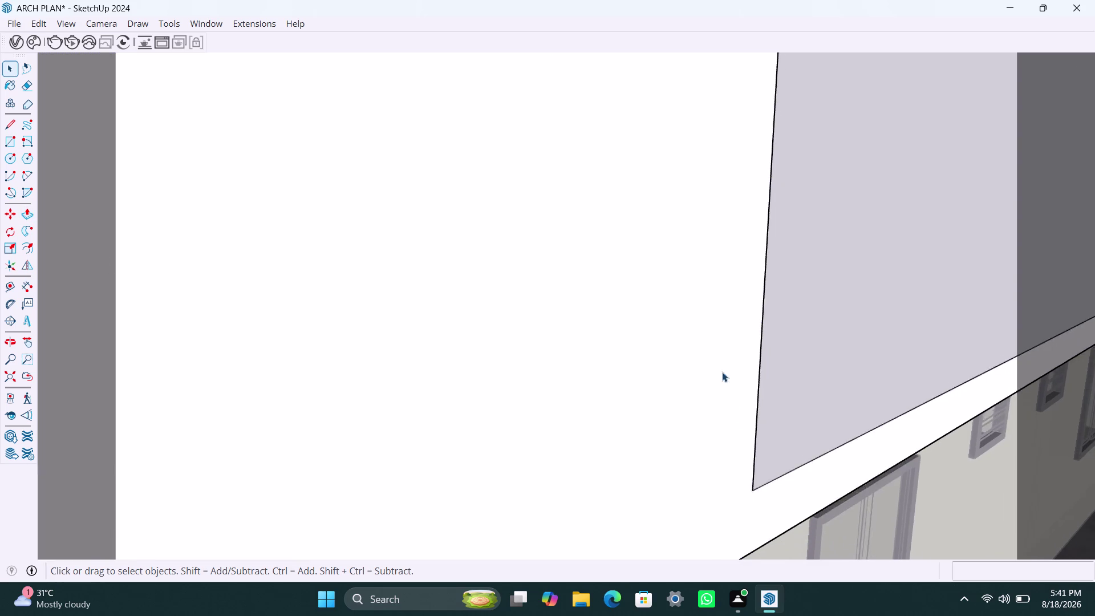
scroll(down, 3)
middle_drag(693, 394, 1012, 429)
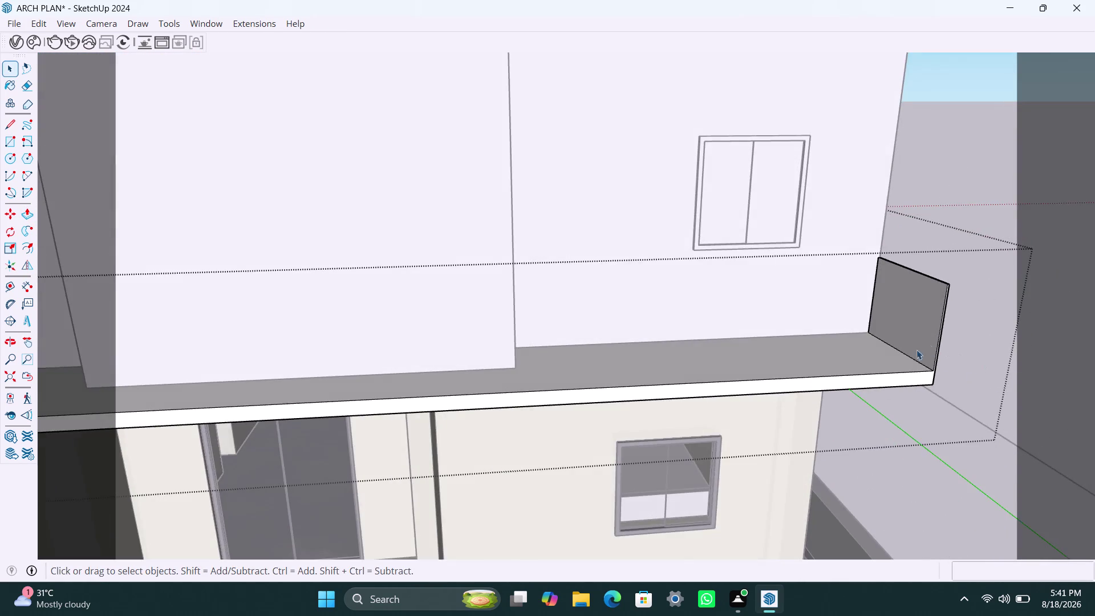
scroll(up, 3)
middle_drag(912, 382, 953, 399)
scroll(up, 3)
middle_drag(955, 372, 906, 371)
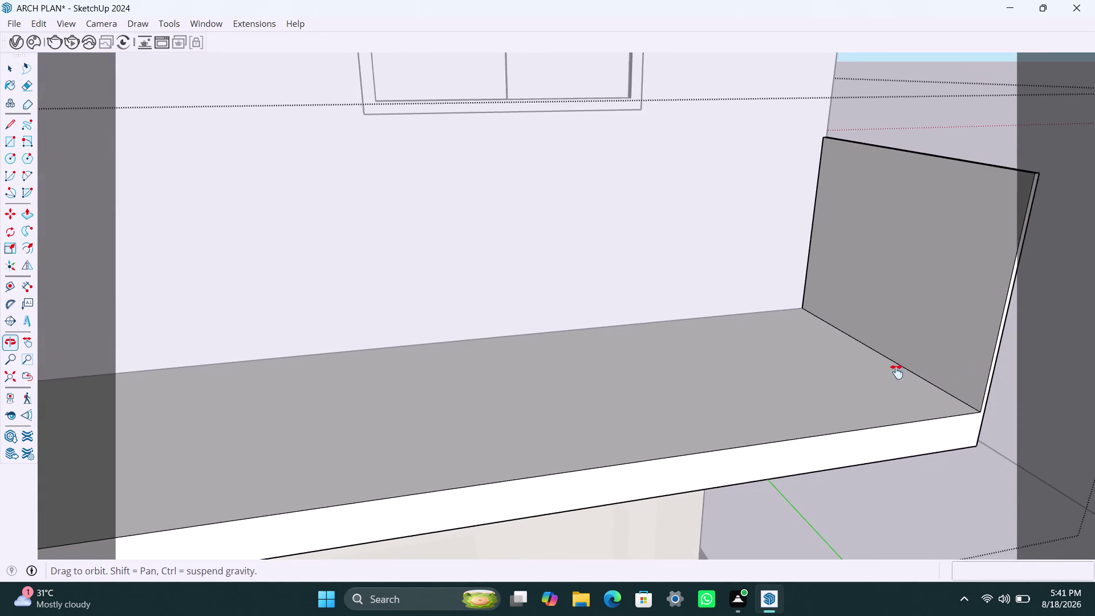
middle_drag(907, 371, 894, 372)
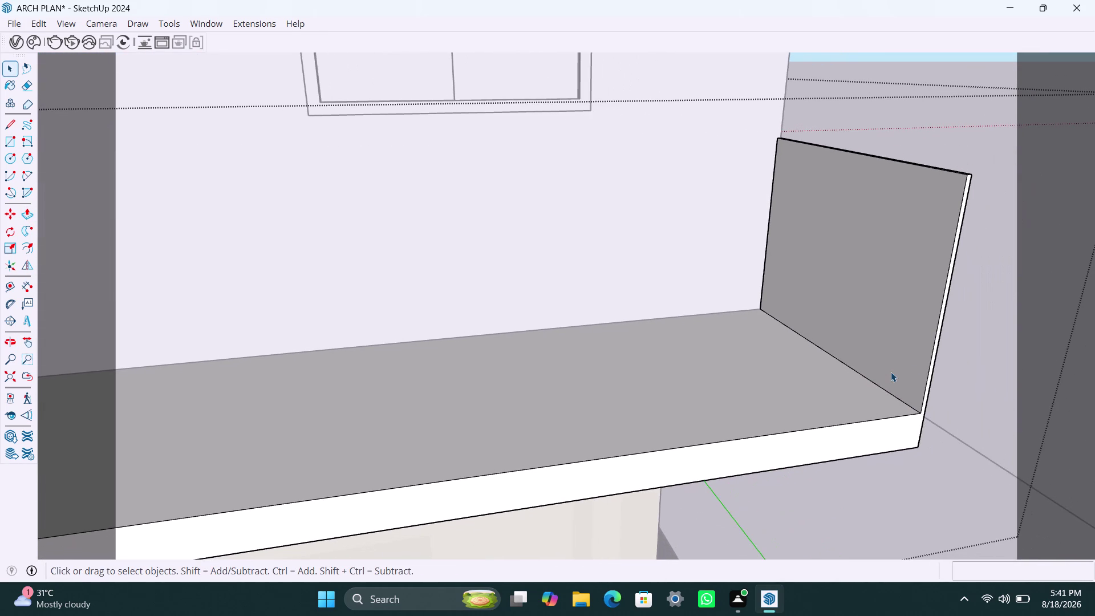